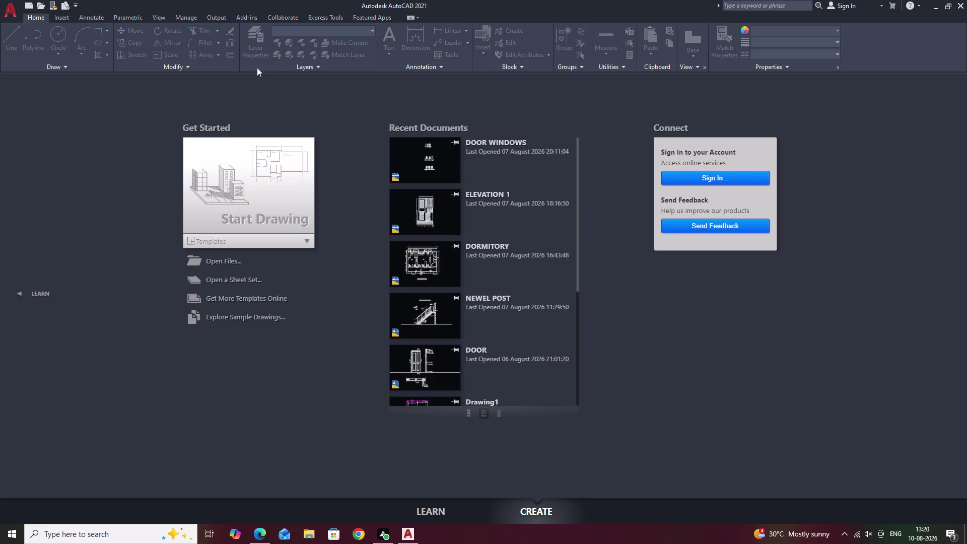
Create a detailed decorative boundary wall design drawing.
Start a new drawing with Engineering length units at 0'-0.00" precision.
click(247, 198)
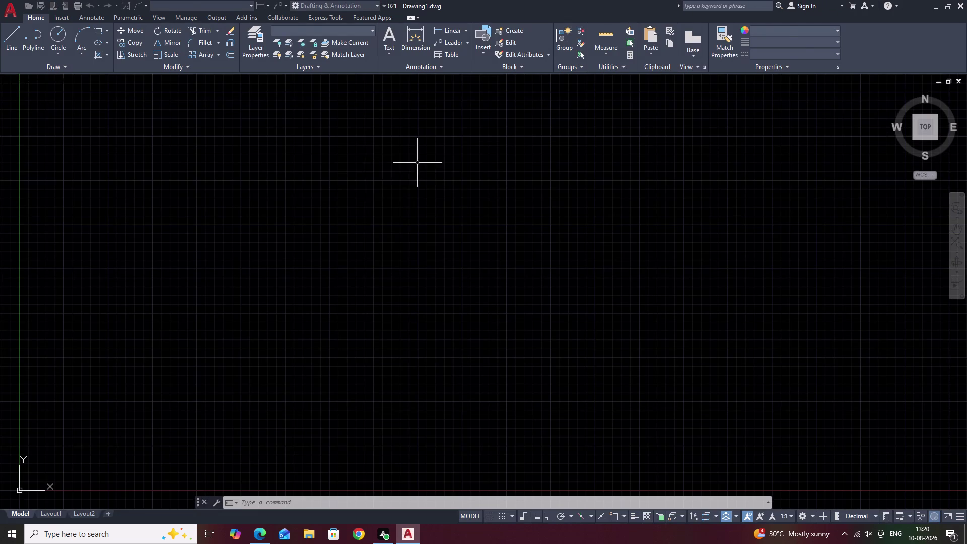
text(un)
key(space)
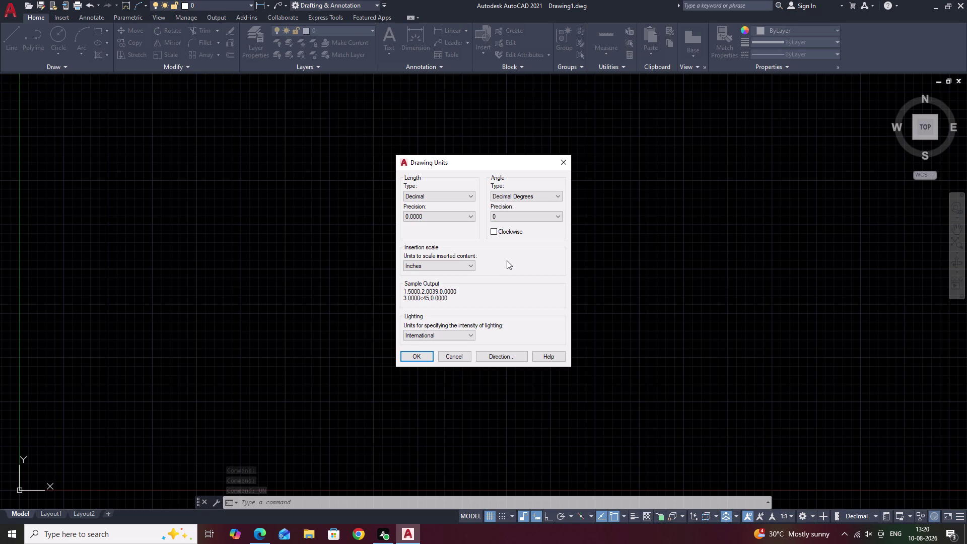
click(422, 198)
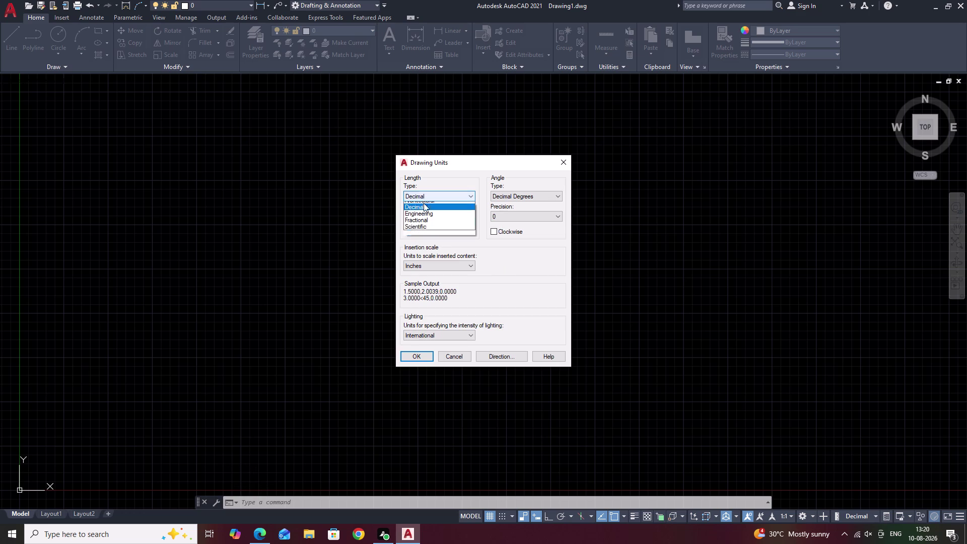
click(427, 217)
click(427, 216)
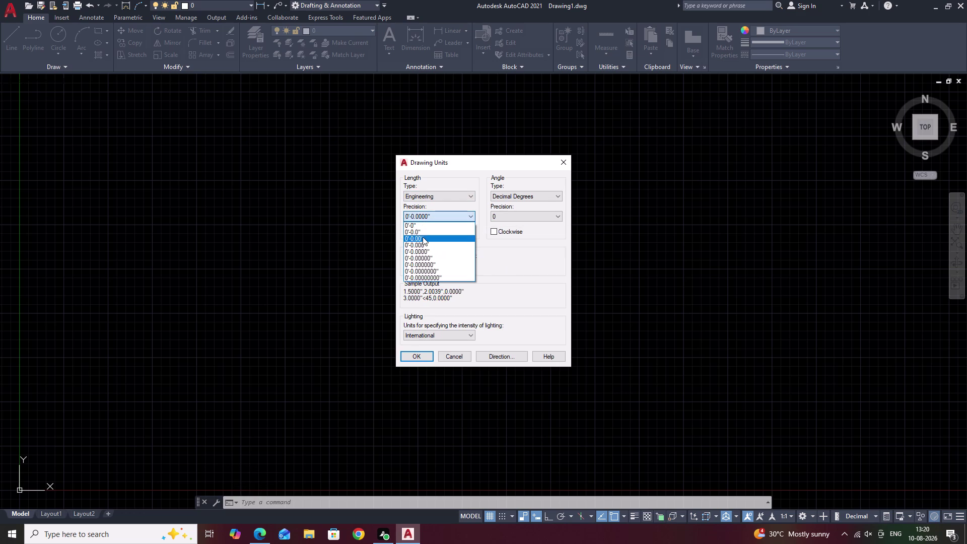
click(422, 237)
click(416, 356)
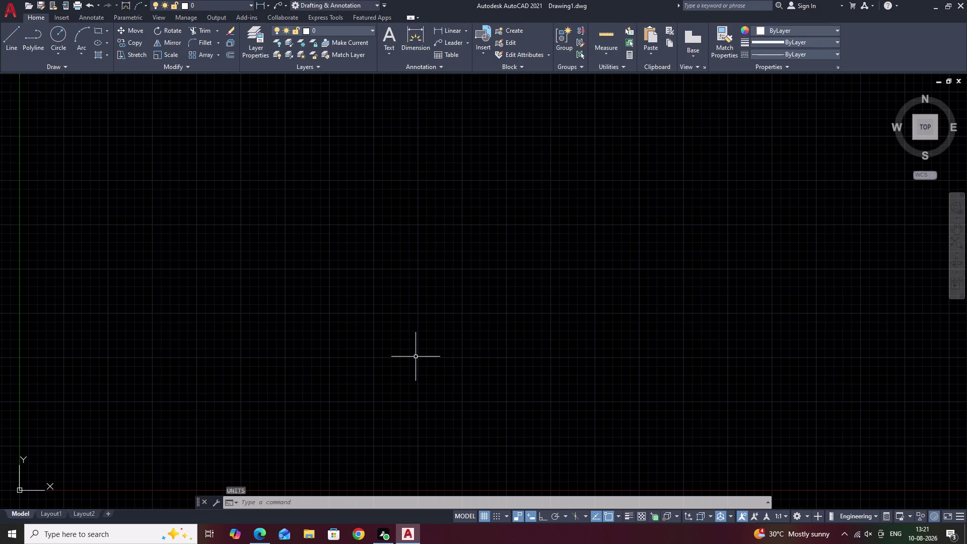
text(d)
key(space)
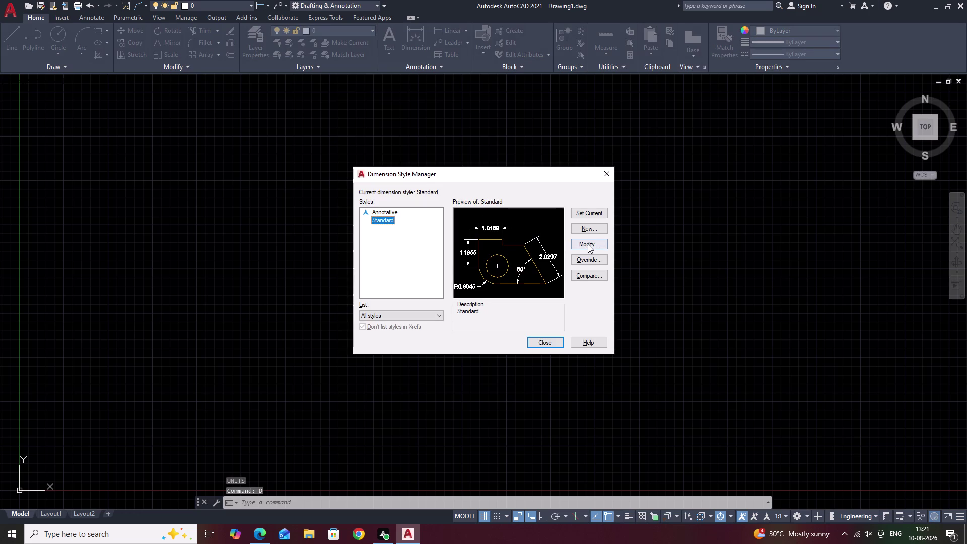
Give the Standard dimension style Engineering primary units with 0'-0.00" precision.
click(588, 244)
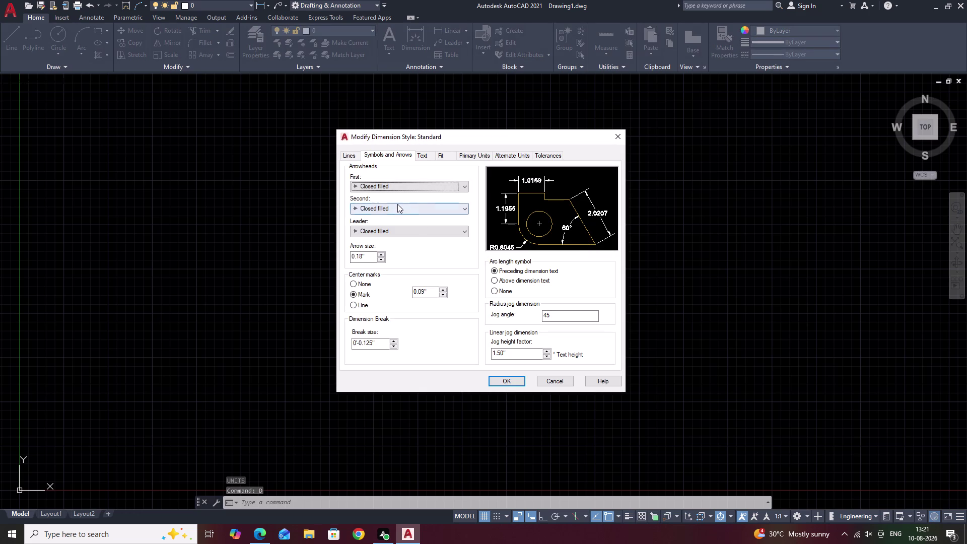
click(472, 155)
click(448, 178)
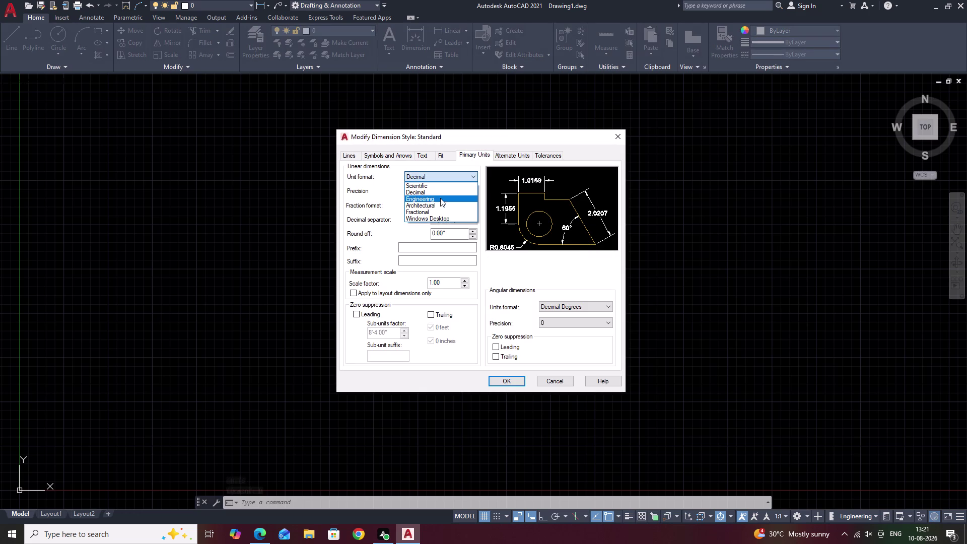
click(438, 199)
click(439, 190)
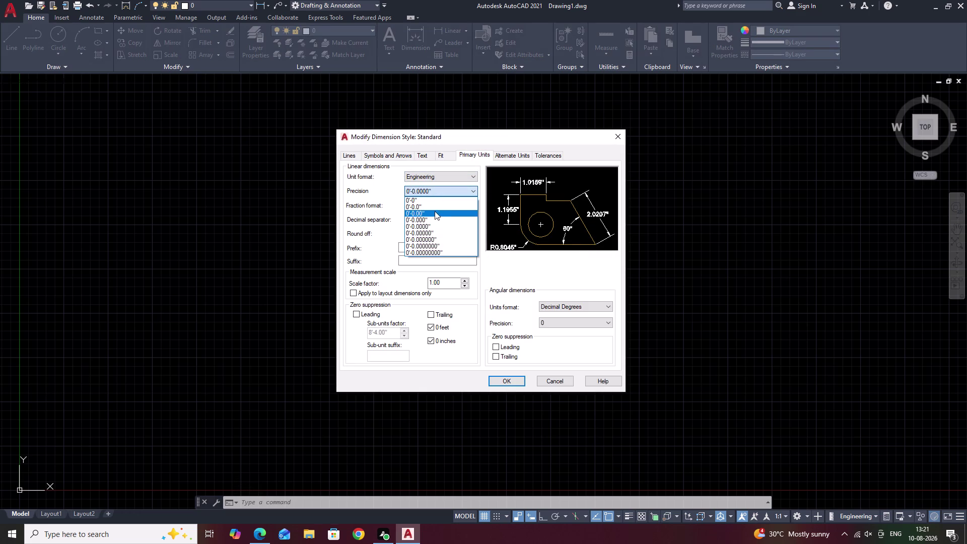
click(435, 214)
click(505, 379)
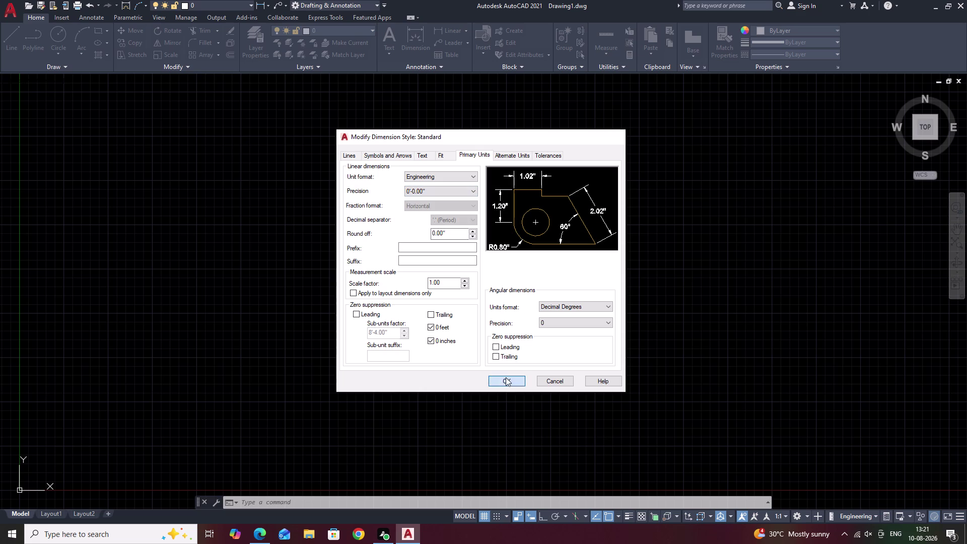
click(546, 342)
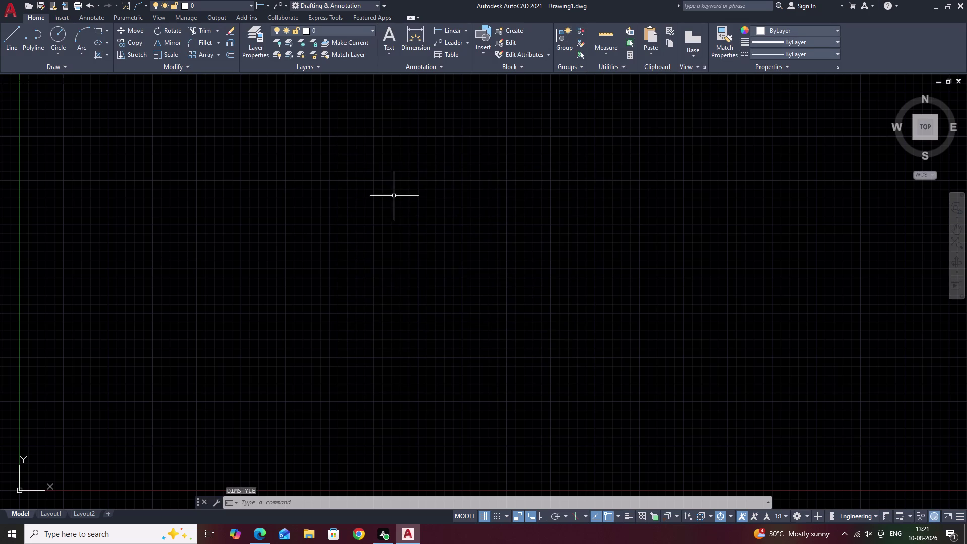
text(l)
key(space)
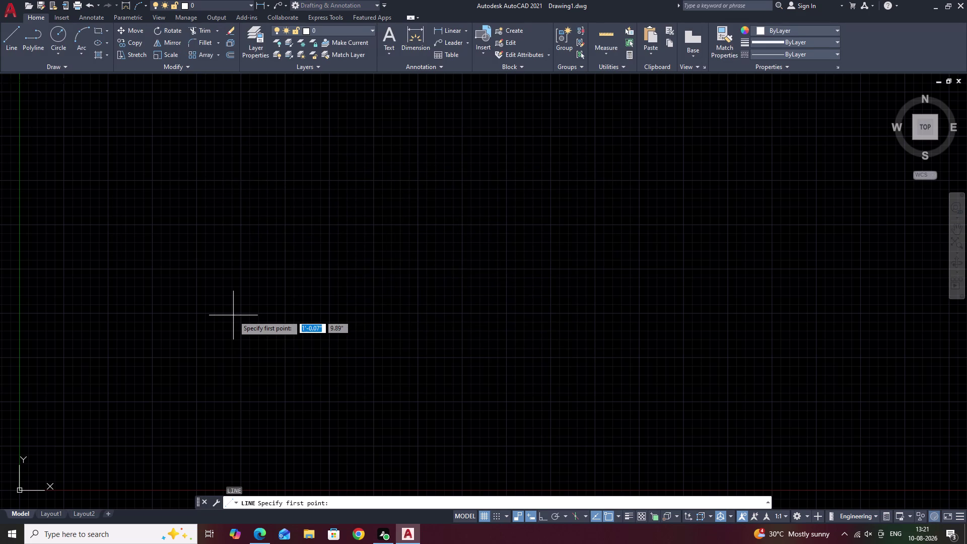
Cancel the line command and place a horizontal construction line with XL.
key(Escape)
key(Escape)
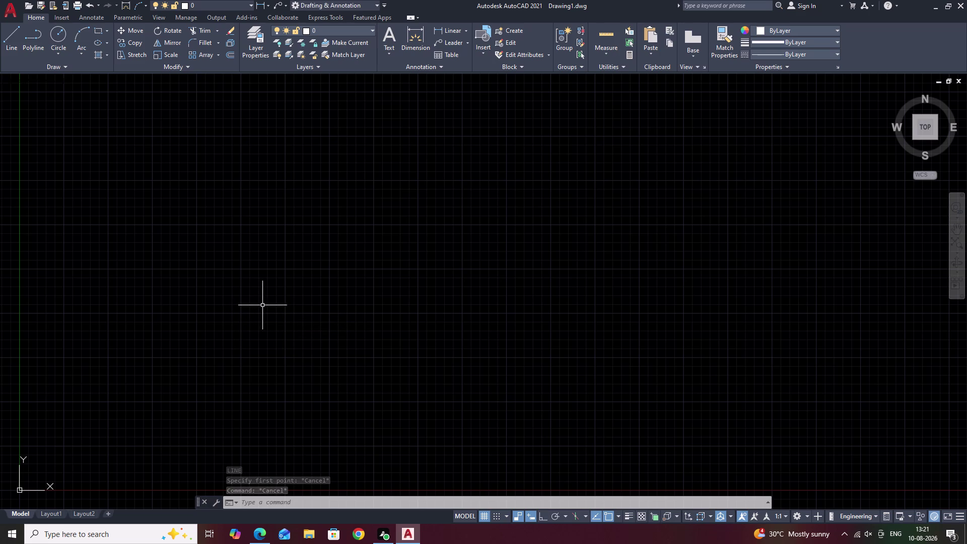
key(Escape)
key(Escape)
key(Escape)
key(x)
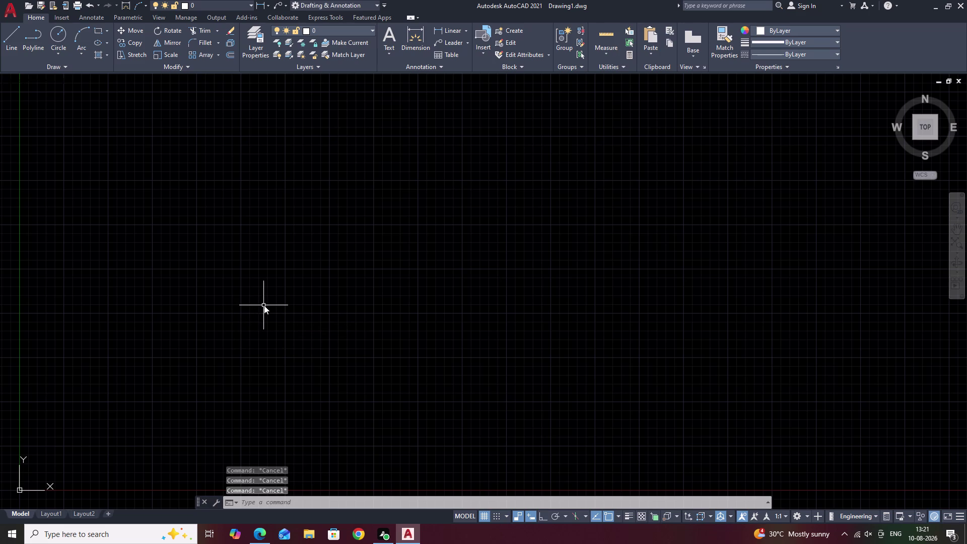
text(l h)
key(space)
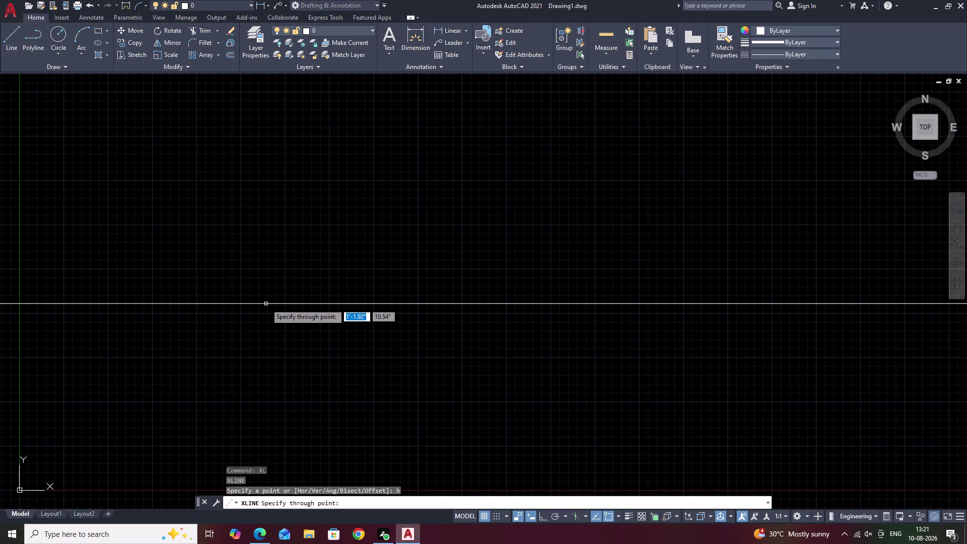
click(333, 445)
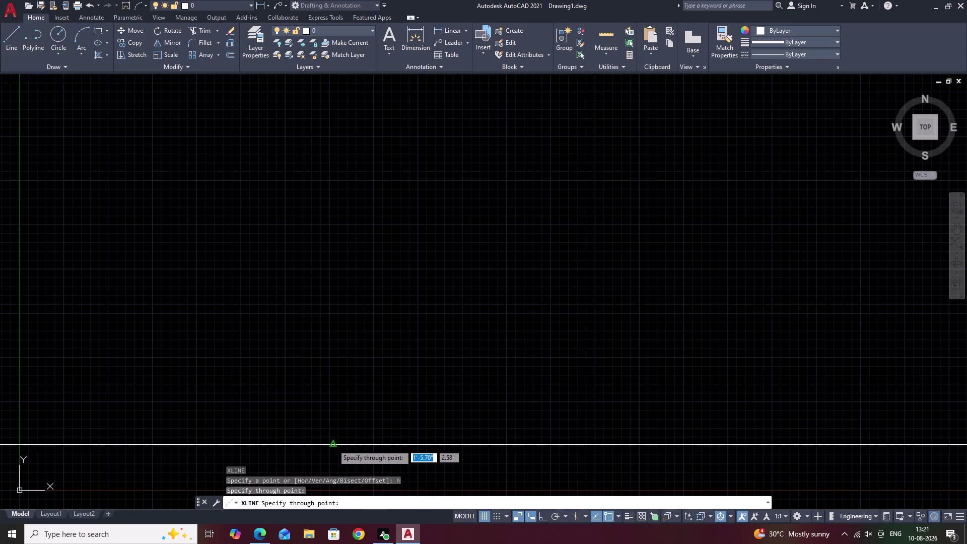
key(Escape)
Pan and zoom the view to frame the construction line.
middle_drag(244, 399, 337, 296)
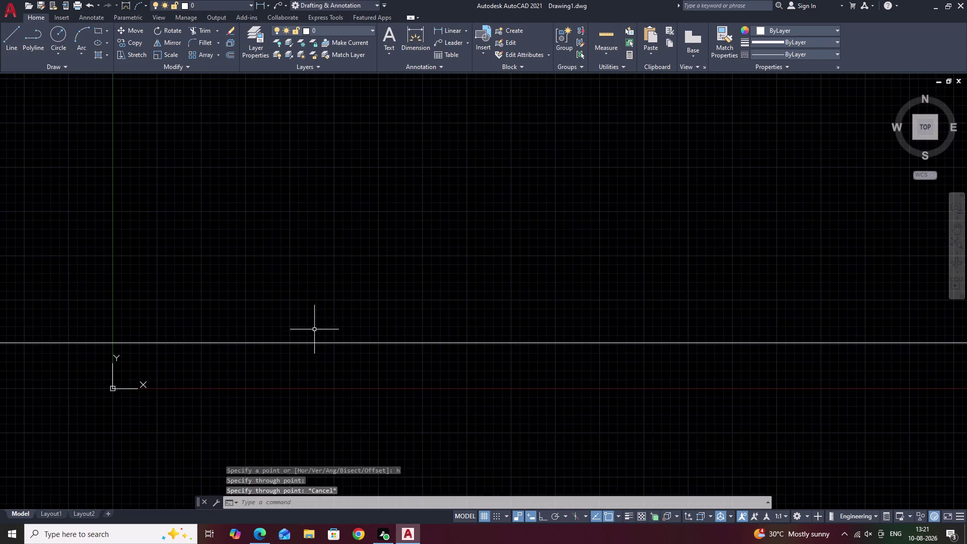
scroll(up, 3)
middle_drag(277, 341, 343, 304)
text(l)
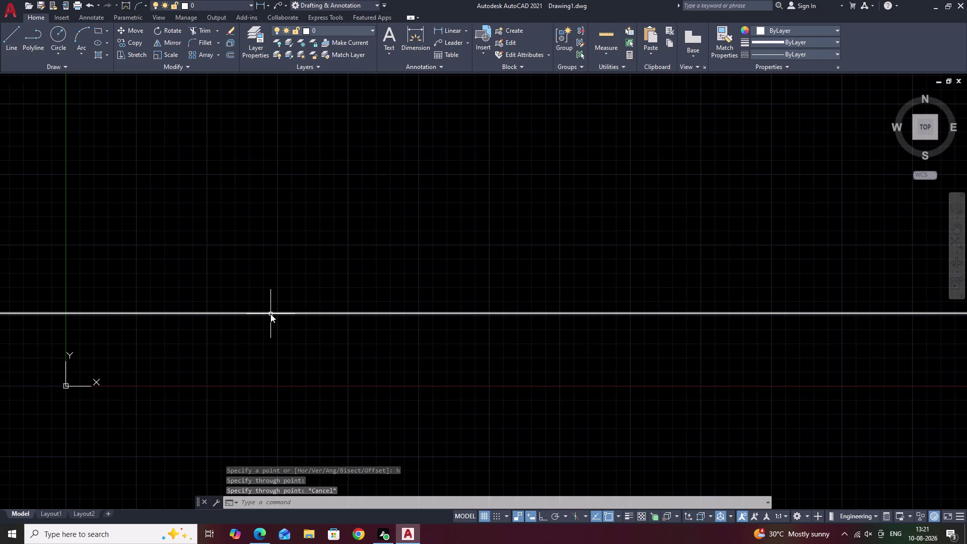
key(space)
With Ortho on, draw a 2' tall left edge up from the construction line.
click(276, 314)
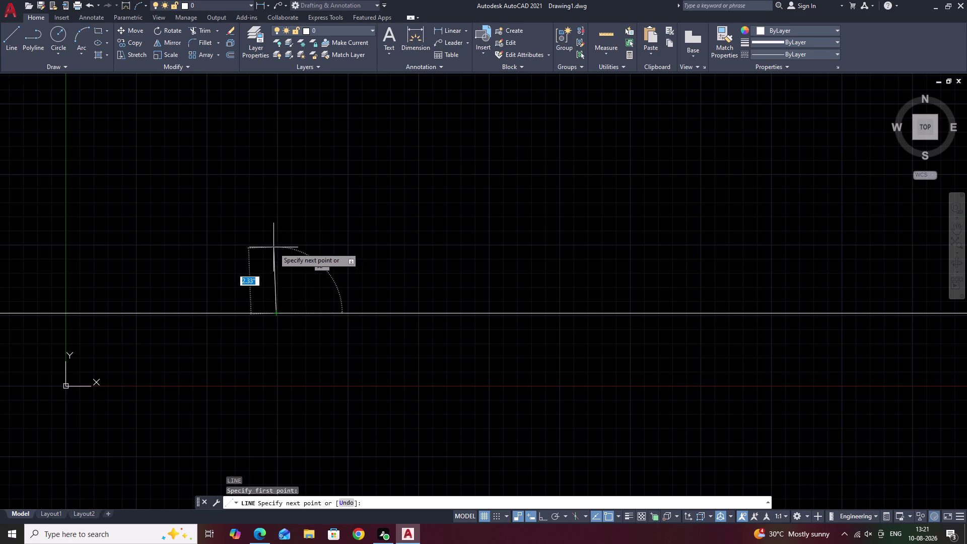
key(F8)
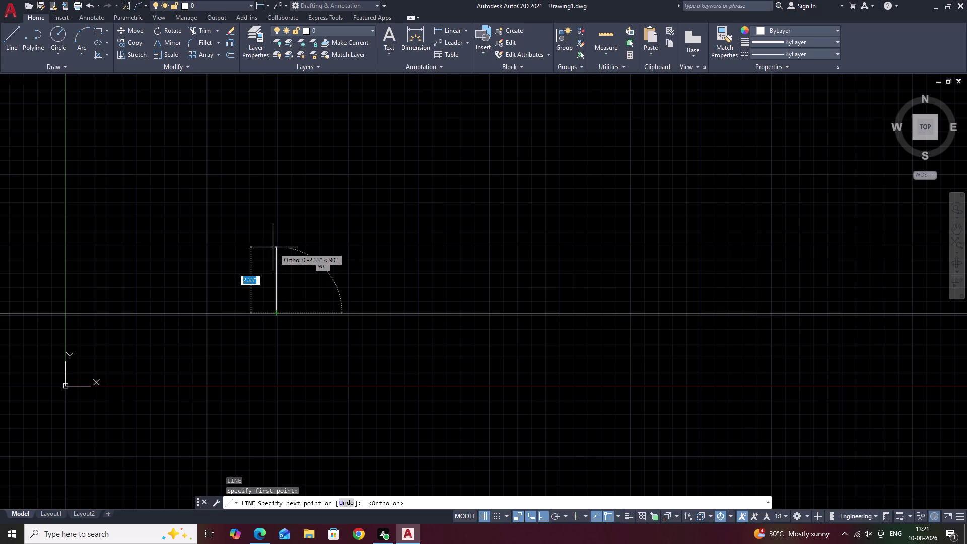
key(2)
key(apostrophe)
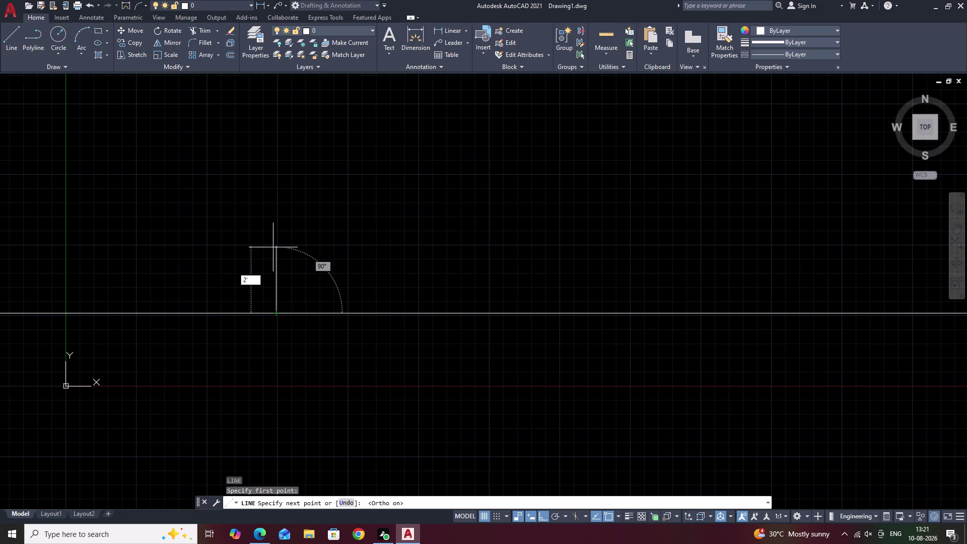
key(space)
scroll(down, 3)
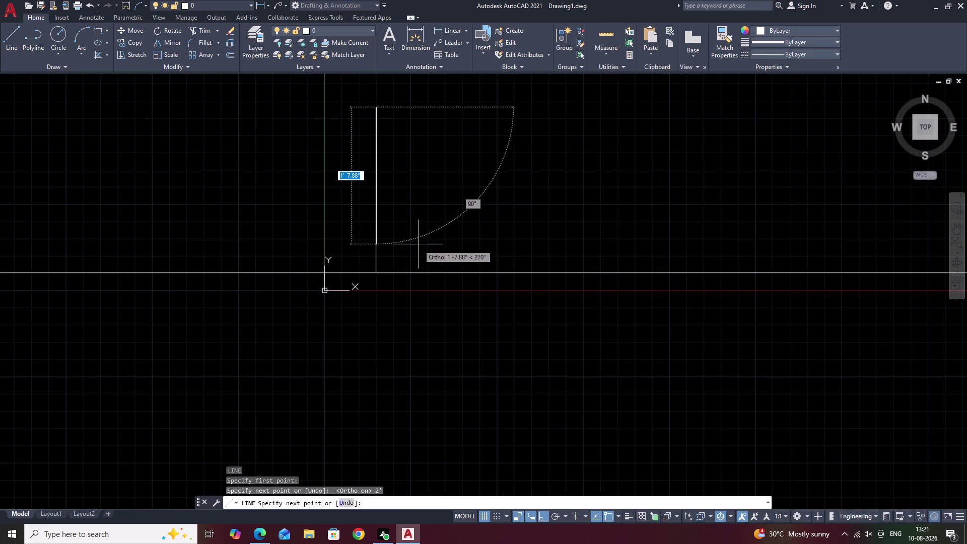
scroll(down, 3)
middle_drag(431, 197, 397, 327)
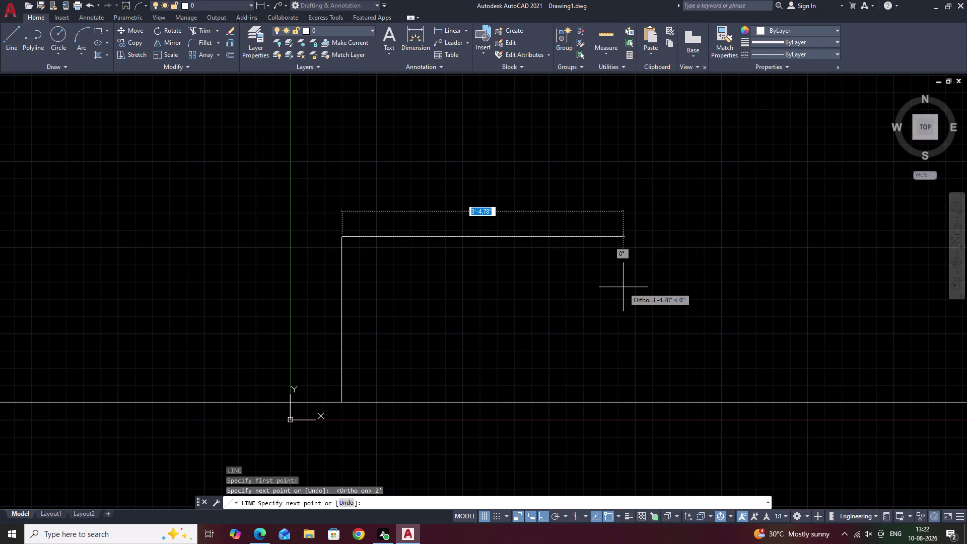
Add the 2'6" top edge and bring the right side down to the construction line.
key(2)
key(apostrophe)
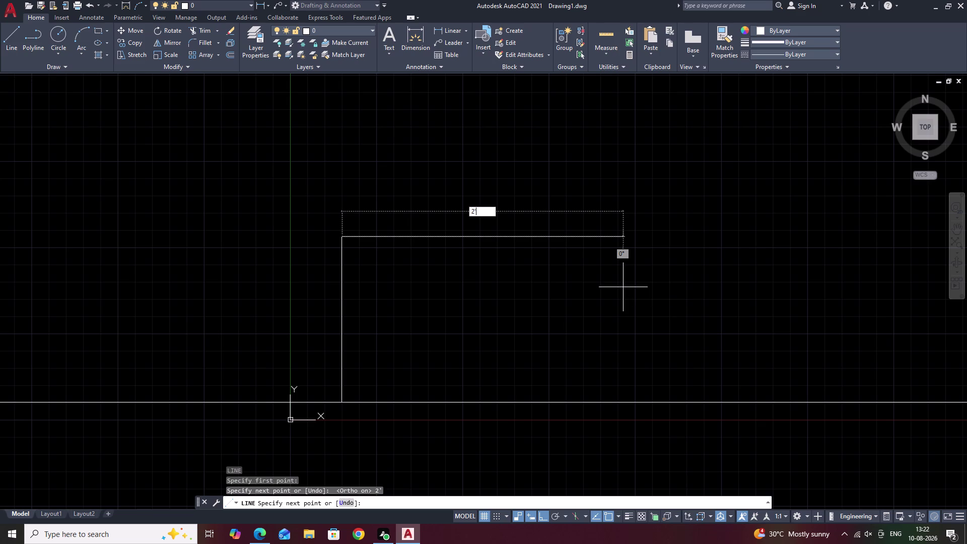
key(6)
key(shift+quotedbl)
key(space)
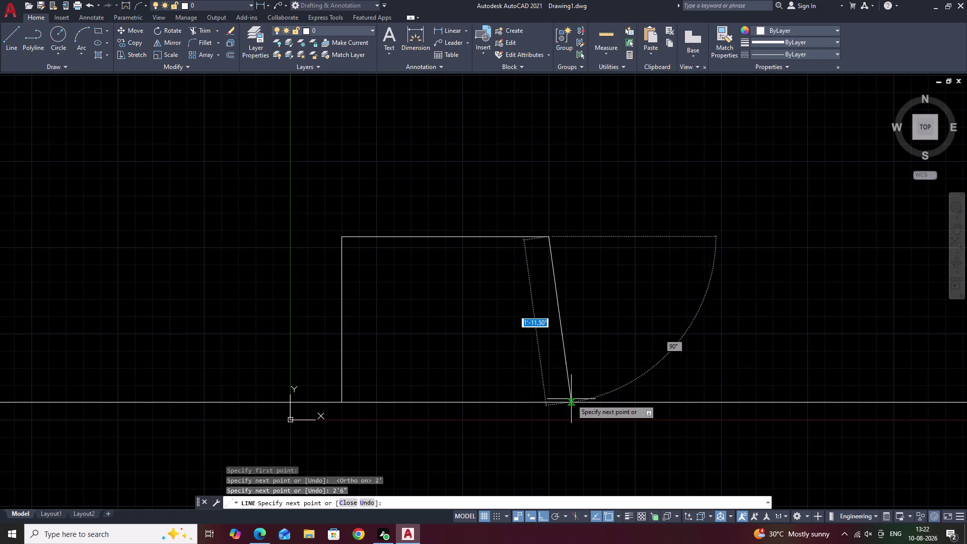
click(547, 400)
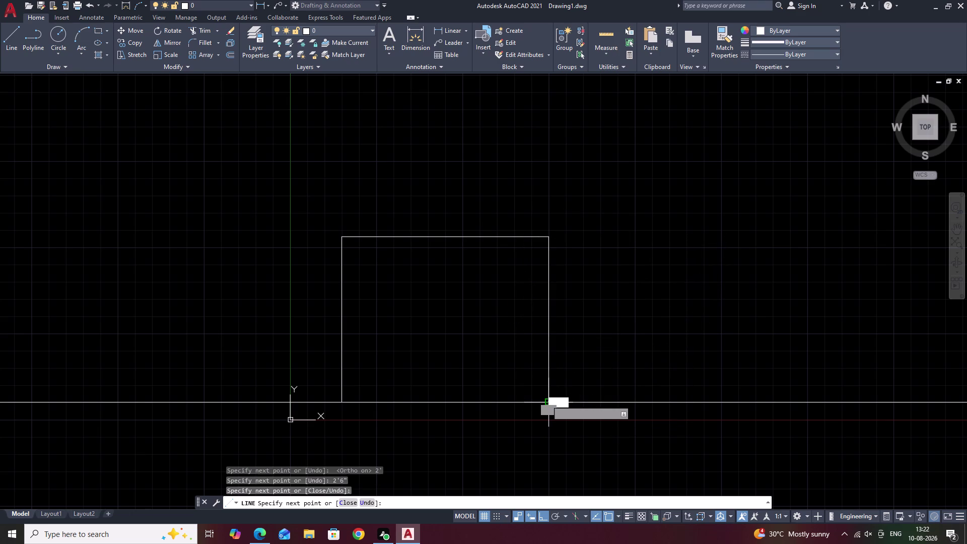
key(Escape)
scroll(down, 3)
Draw a 5'1.5" vertical line up from the lower box's top-left corner.
middle_drag(562, 314, 638, 342)
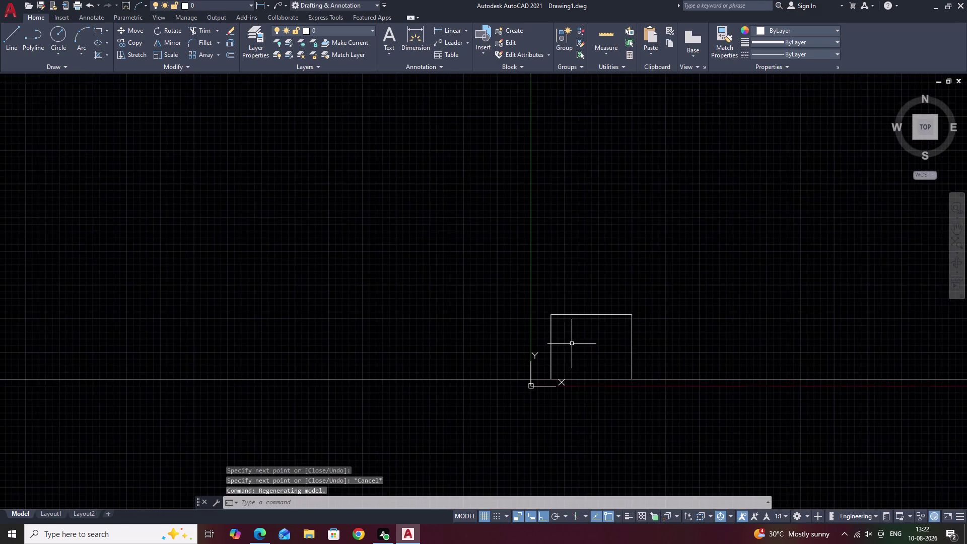
scroll(up, 3)
middle_drag(574, 359, 583, 335)
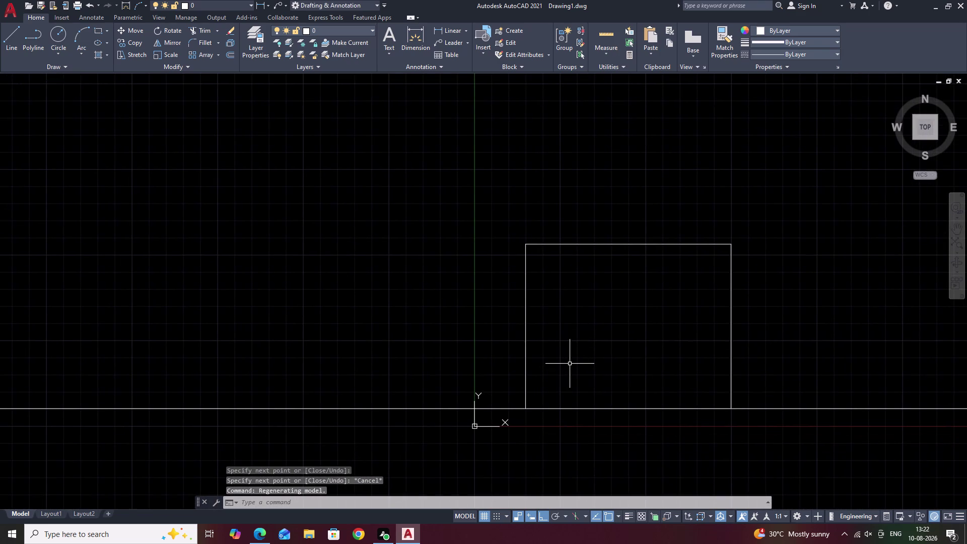
middle_drag(570, 363, 572, 347)
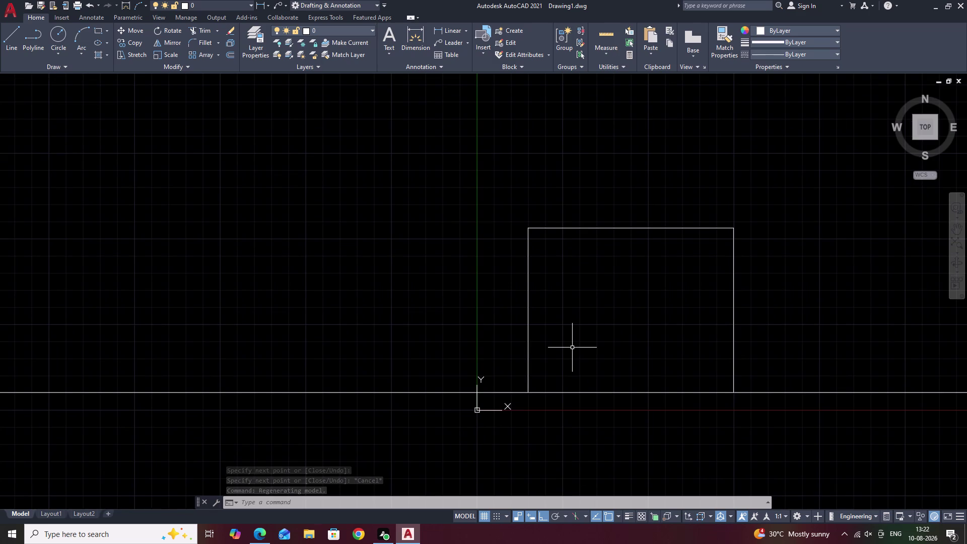
middle_drag(501, 227, 515, 326)
text(l)
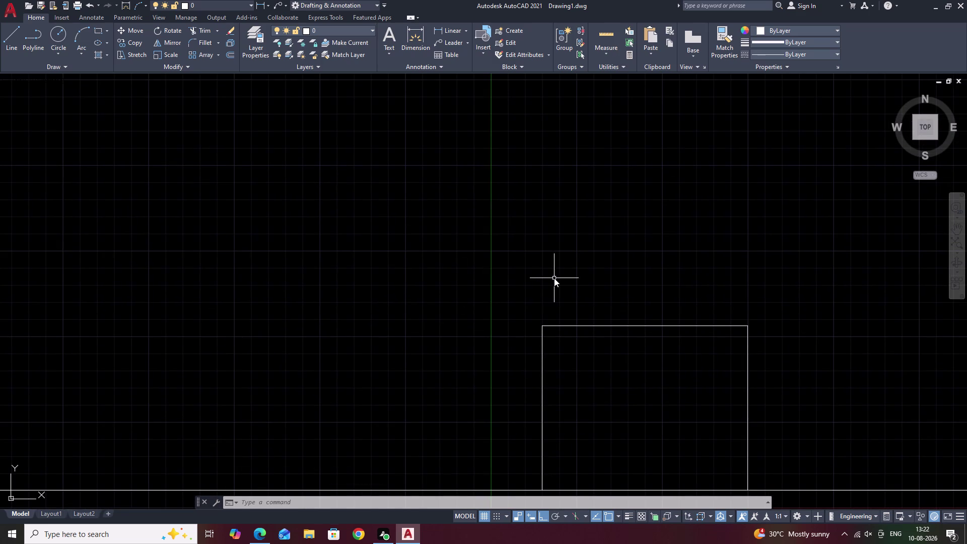
key(space)
click(542, 326)
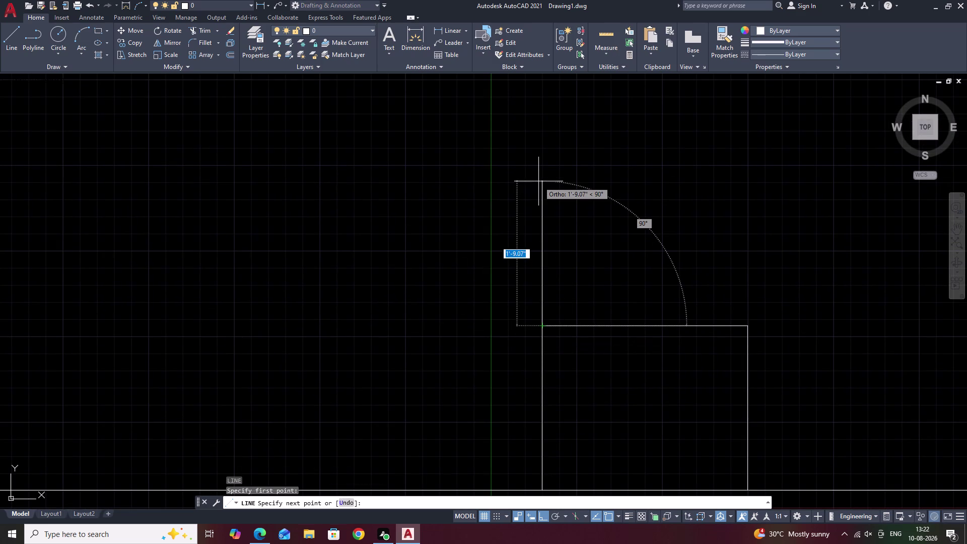
key(5)
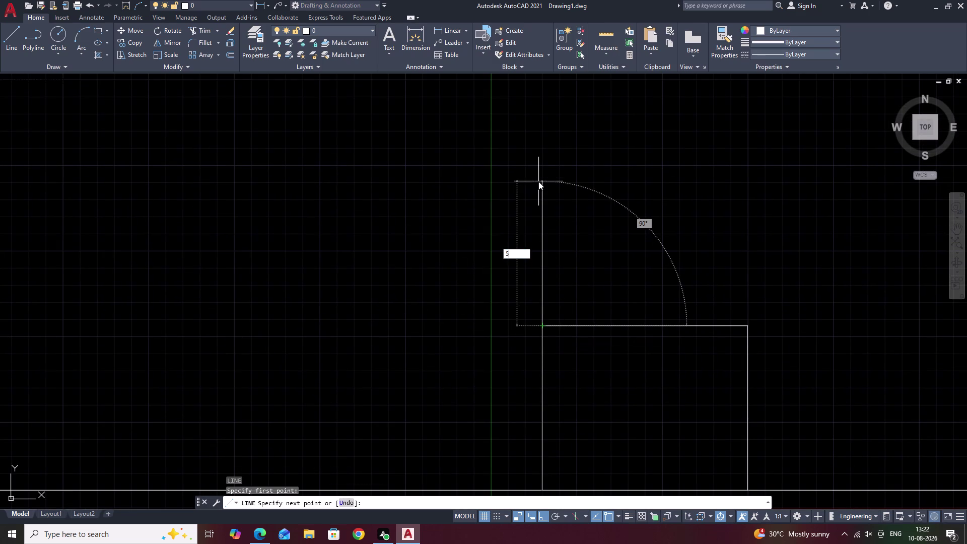
key(apostrophe)
text(1.5)
text(")
key(space)
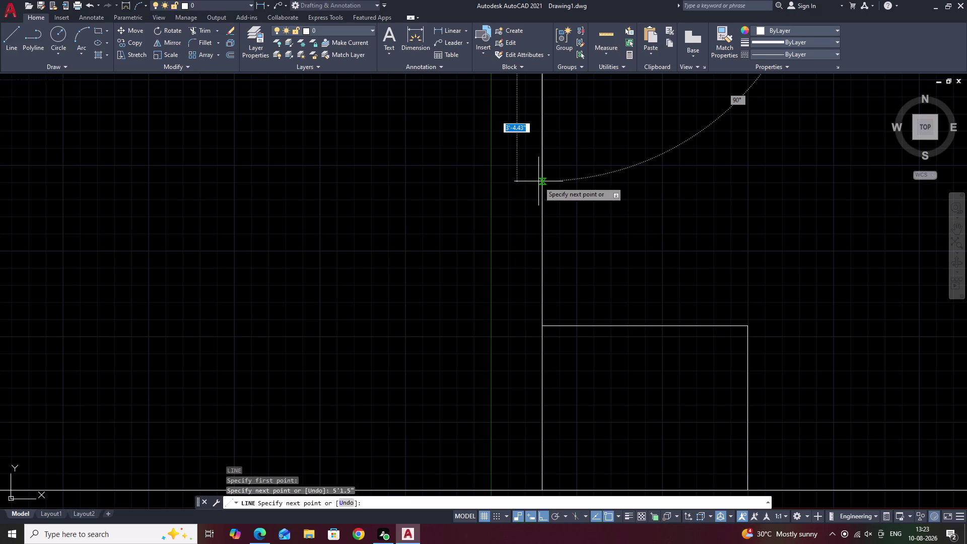
Continue with a 2'6" horizontal top edge.
middle_drag(538, 178, 537, 363)
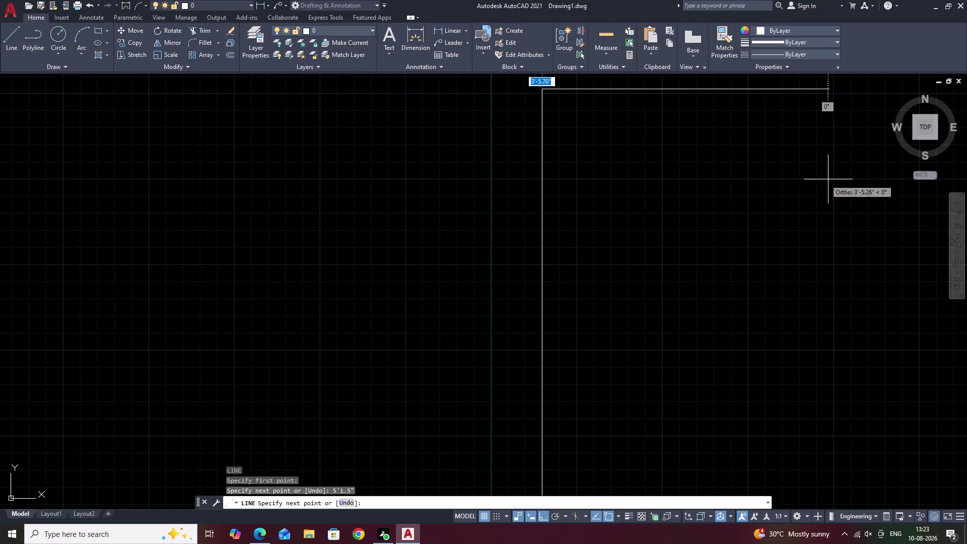
key(2)
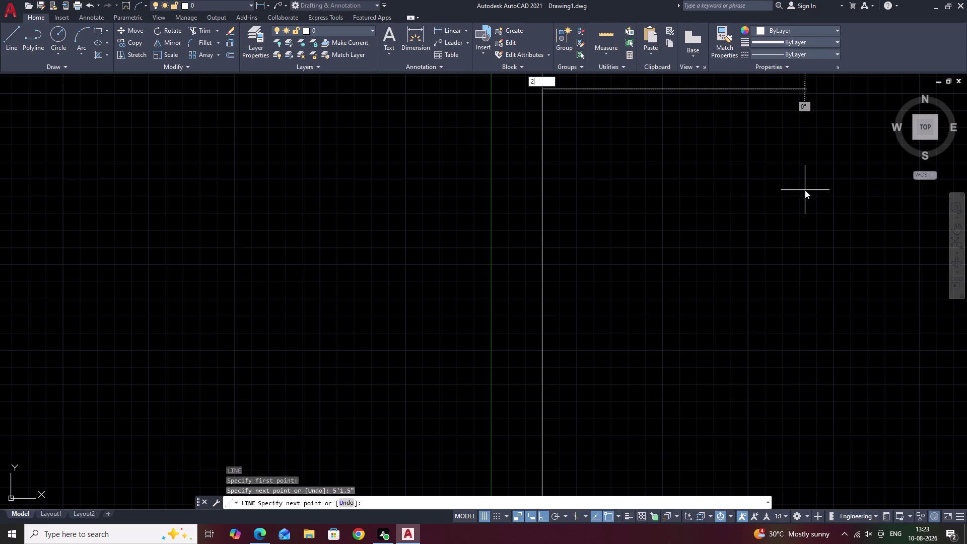
key(apostrophe)
key(6)
text(")
key(space)
Close the right side down to the lower box's top-right corner.
middle_drag(808, 469, 730, 172)
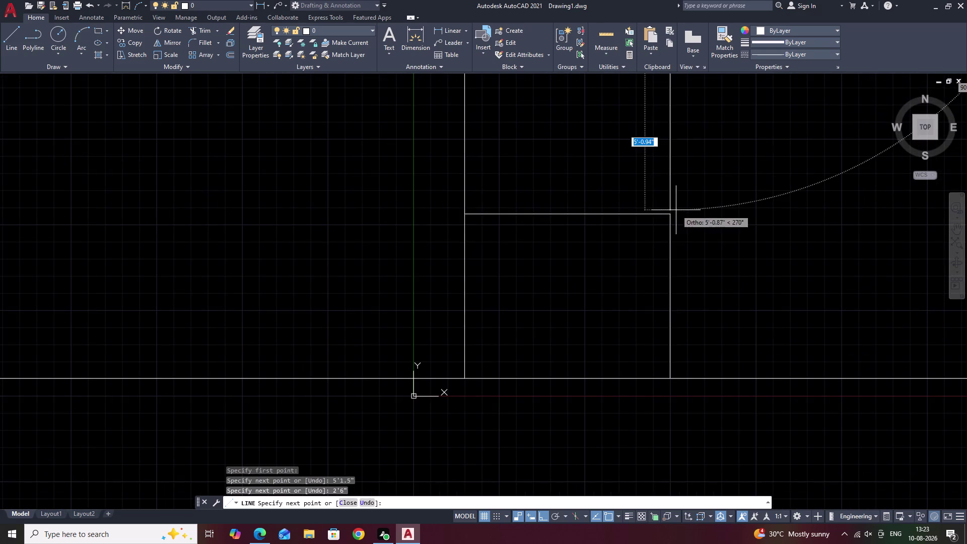
click(670, 212)
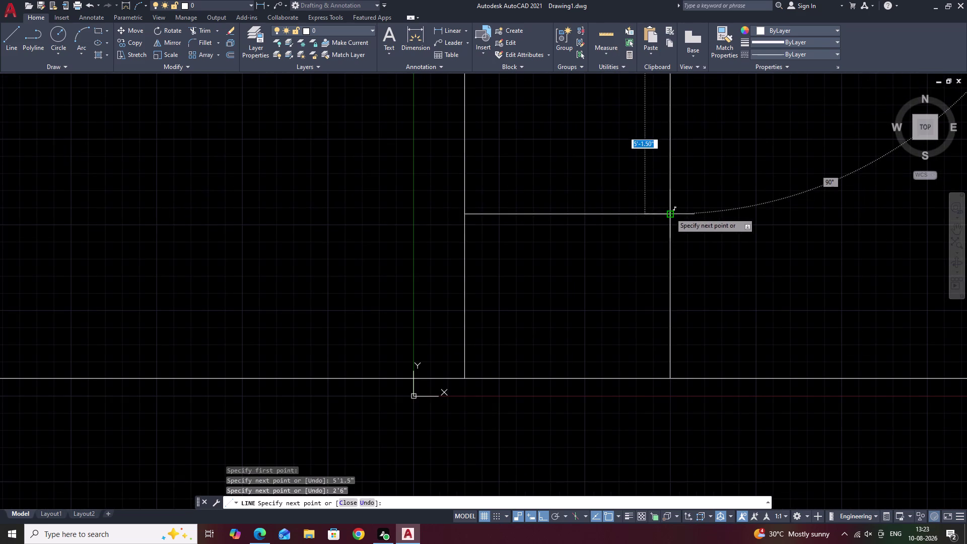
key(Escape)
scroll(down, 3)
middle_drag(701, 166, 703, 261)
scroll(up, 3)
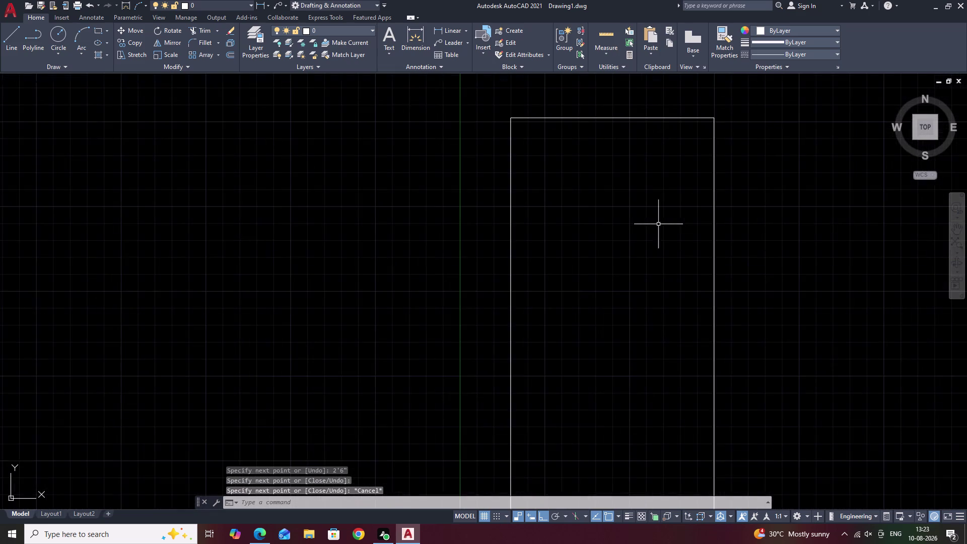
middle_drag(642, 194, 658, 308)
middle_drag(594, 220, 607, 261)
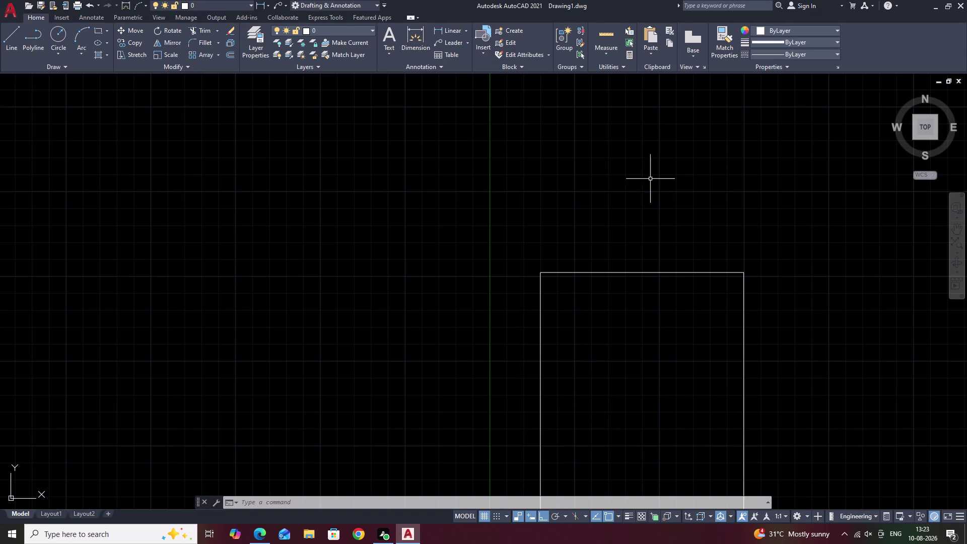
scroll(down, 3)
middle_drag(697, 289, 641, 116)
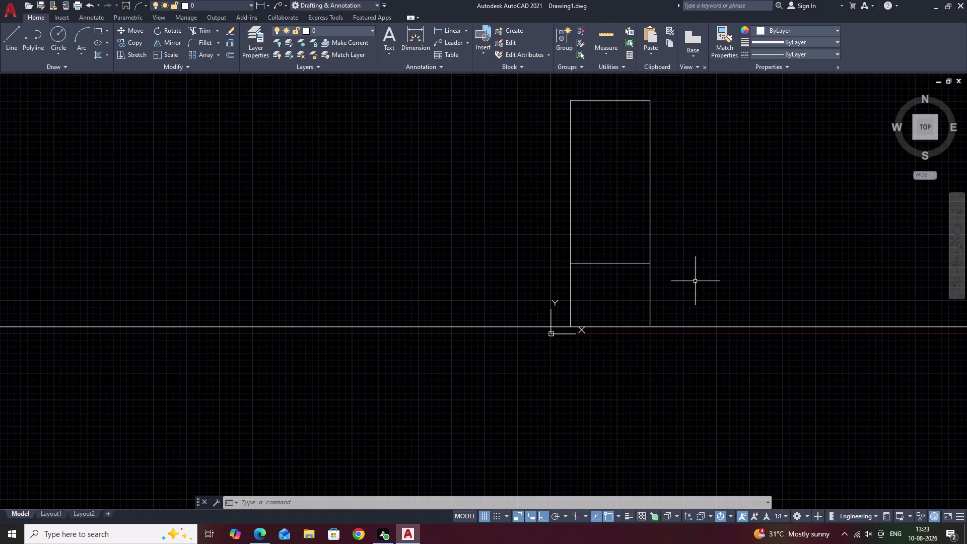
middle_click(621, 287)
middle_drag(613, 206, 628, 276)
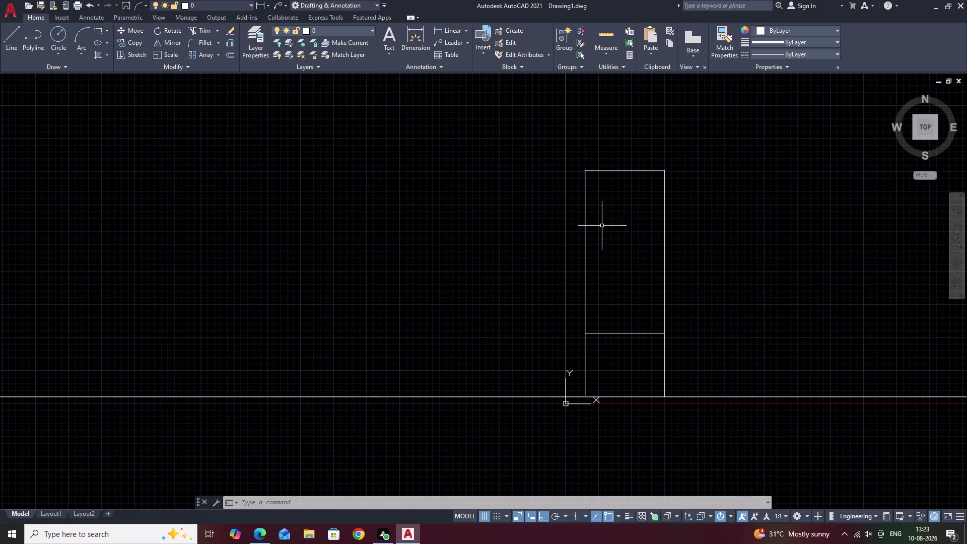
middle_drag(600, 169, 601, 190)
scroll(up, 3)
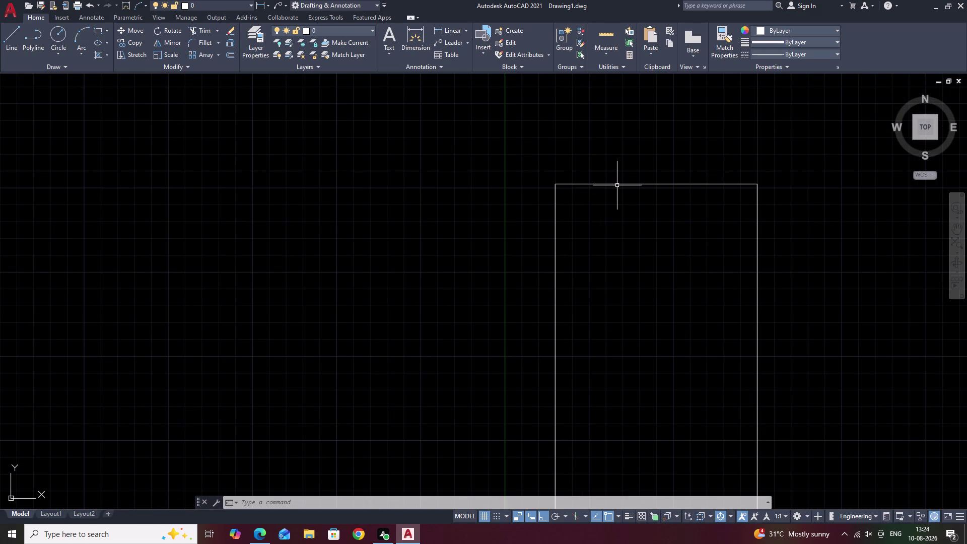
Offset the door's top edge 1'7.5" downward to create the divider line.
text(o)
key(space)
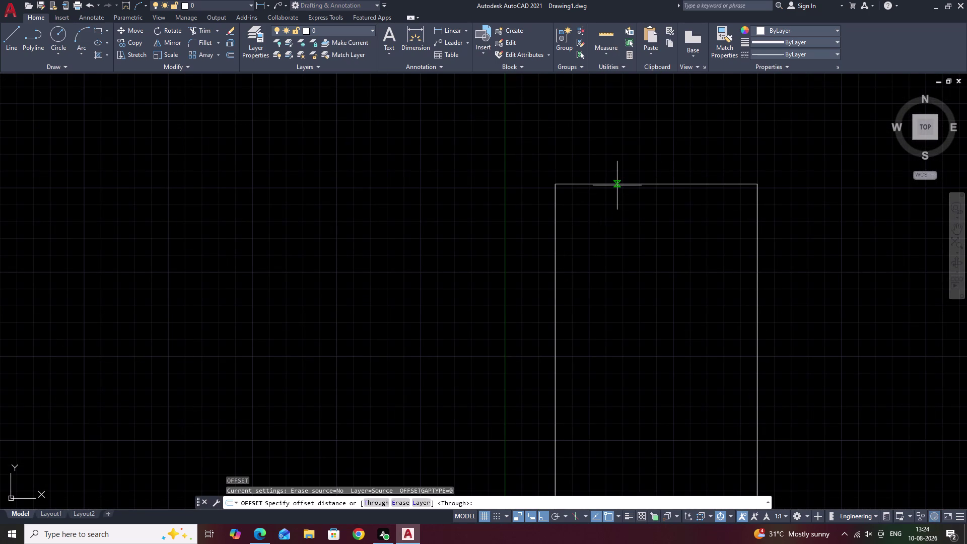
key(1)
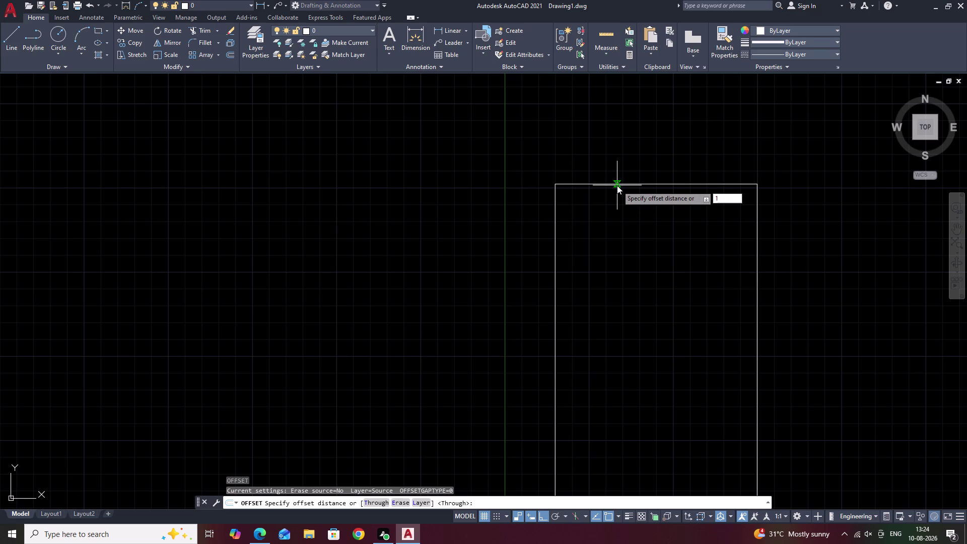
text('7.5)
key(shift+quotedbl)
key(space)
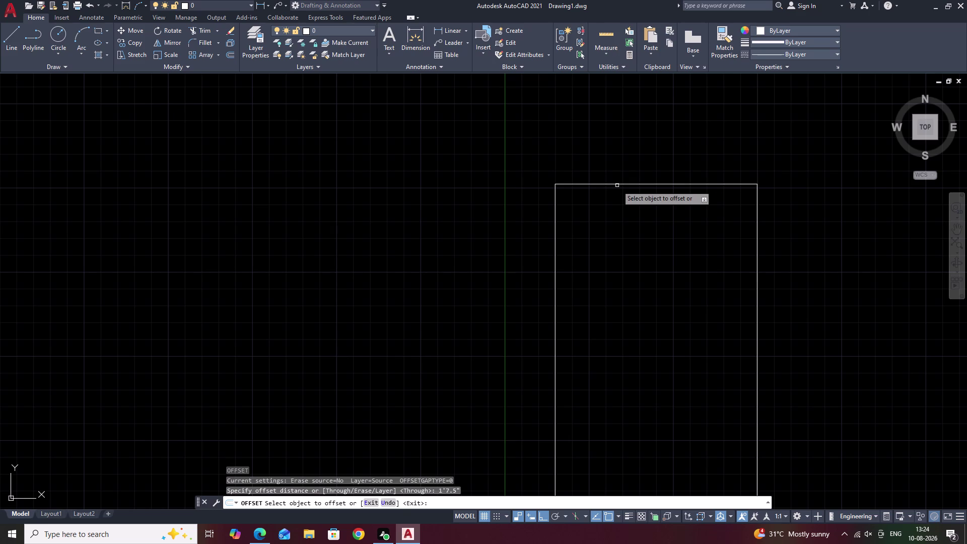
click(625, 184)
click(642, 258)
Break the door's left edge at its intersection with the divider using BREAKATPOINT.
key(Escape)
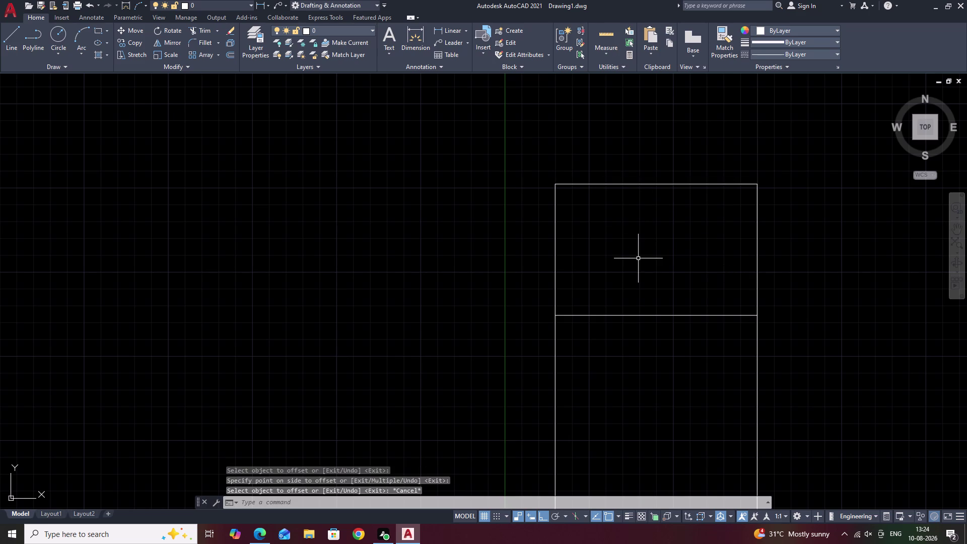
text(o)
key(space)
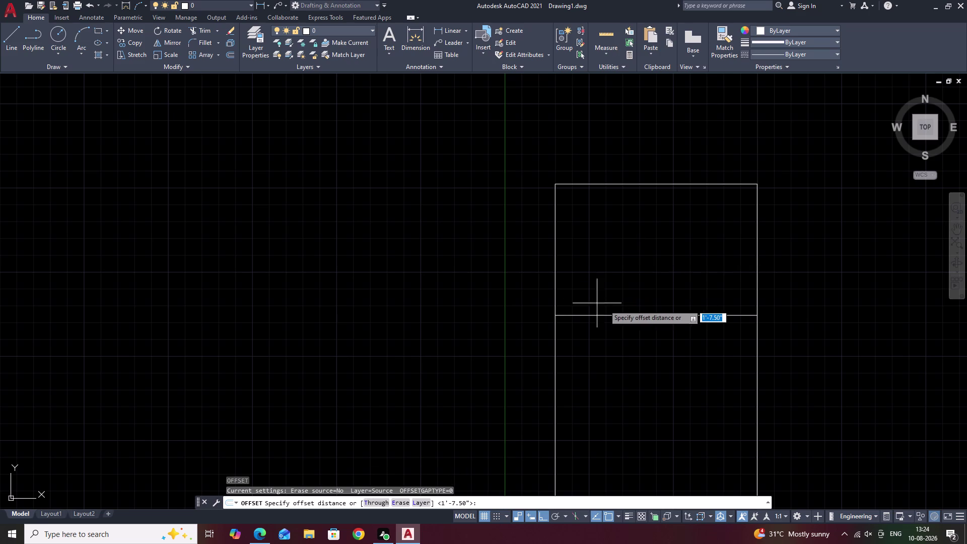
key(Escape)
key(Escape)
text(br)
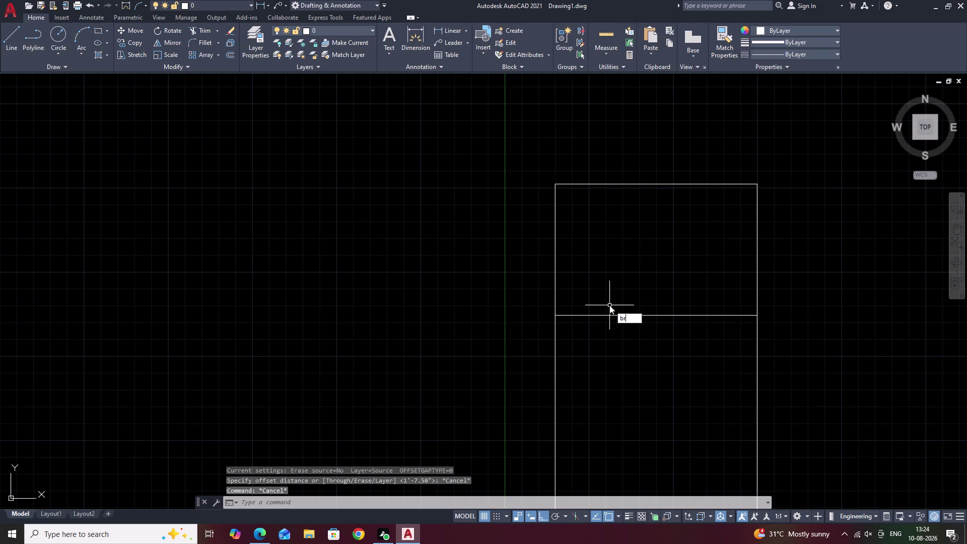
click(678, 346)
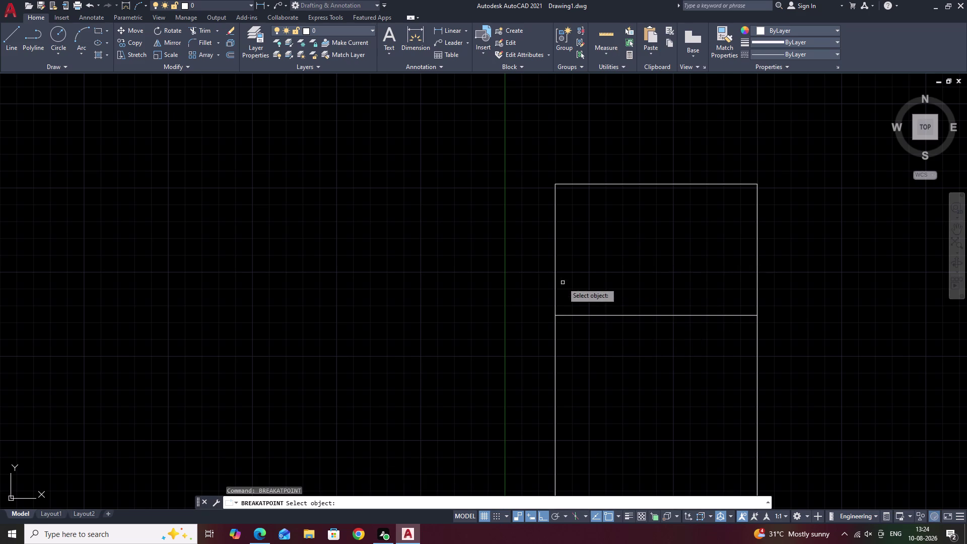
click(554, 268)
click(555, 316)
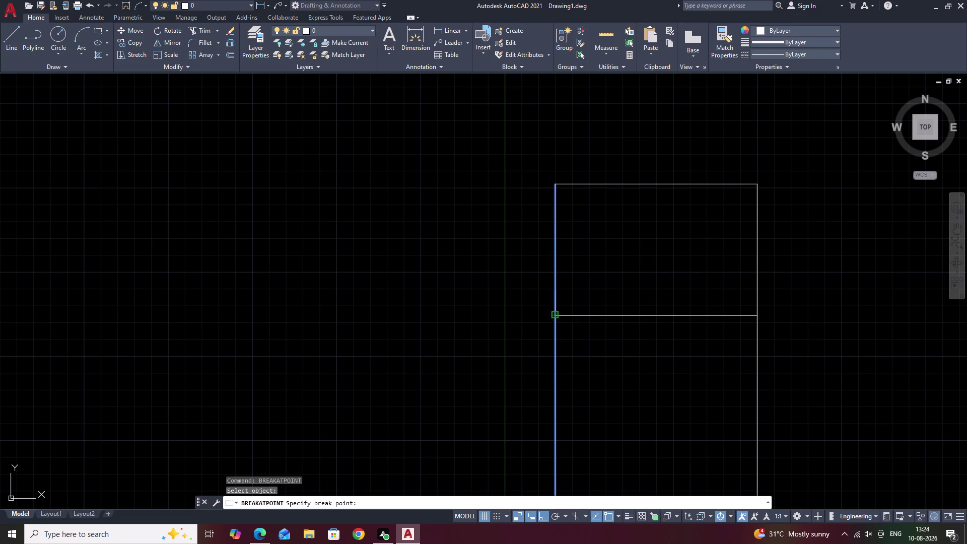
key(Escape)
Clear leftover commands and begin a new offset.
text(o)
key(space)
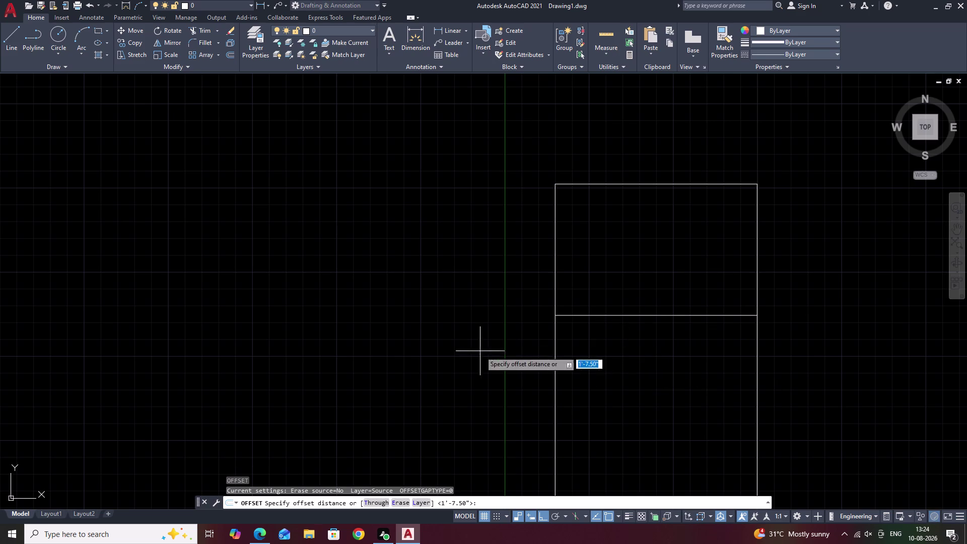
key(Escape)
key(Escape)
key(Escape)
key(b)
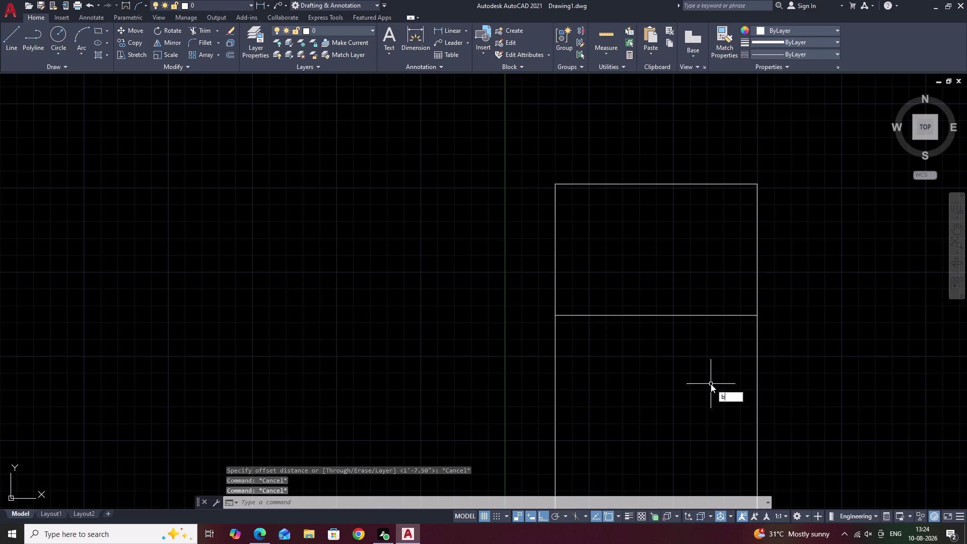
key(Escape)
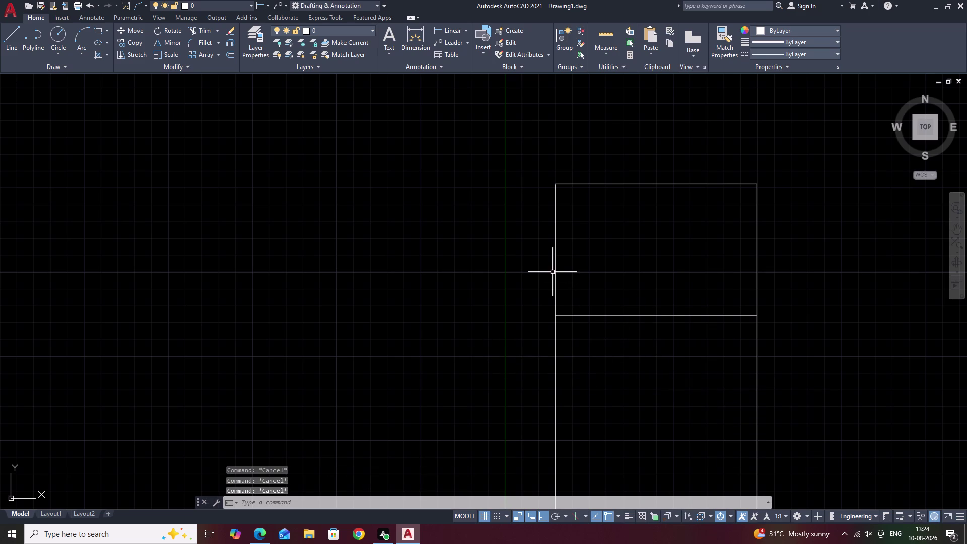
text(o)
key(space)
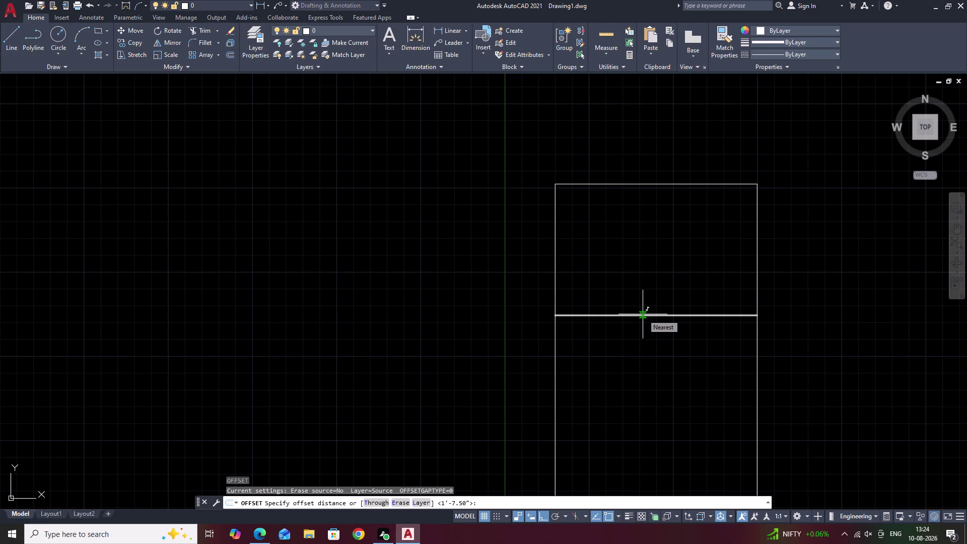
Offset the upper left edge segment 4.5" to the right, inside the panel.
key(4)
text(.)
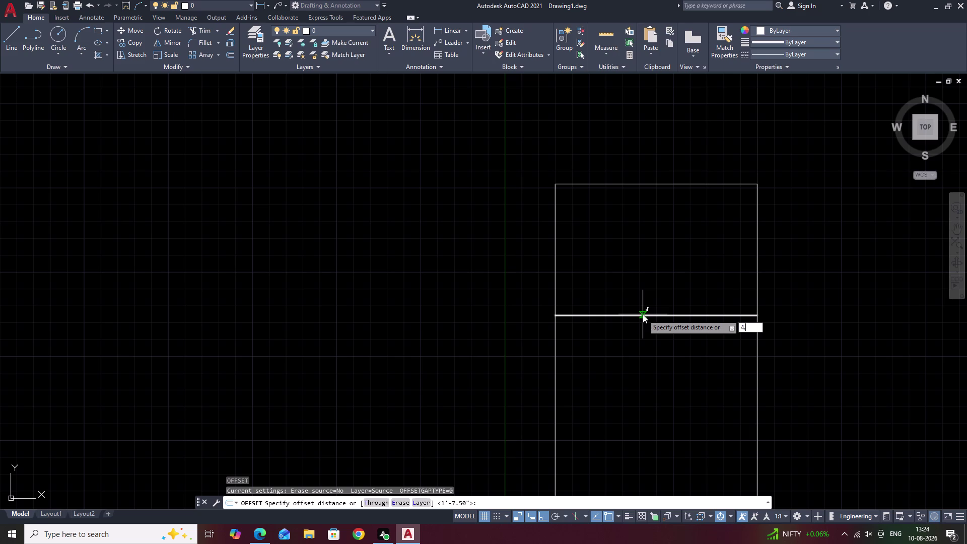
text(5)
key(apostrophe)
key(BackSpace)
key(shift+quotedbl)
key(space)
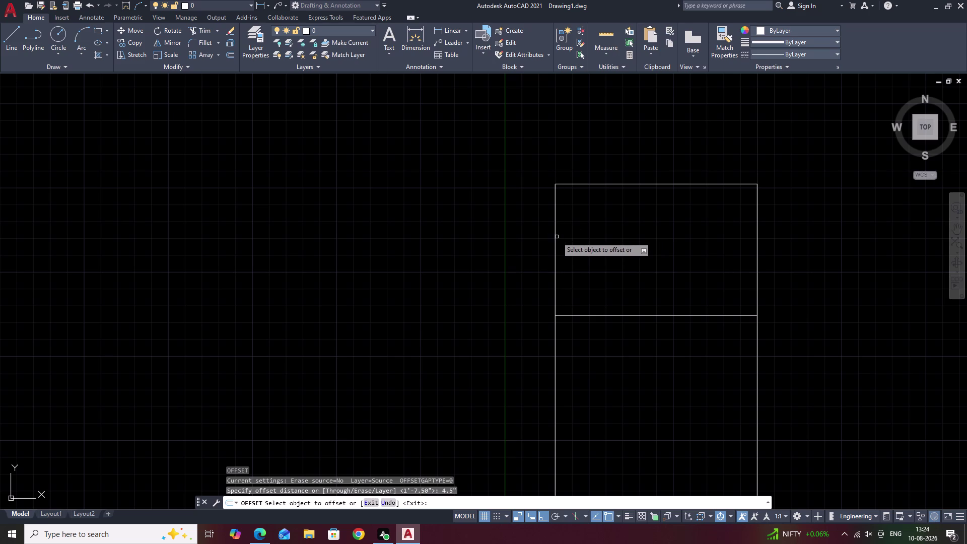
click(557, 240)
click(596, 238)
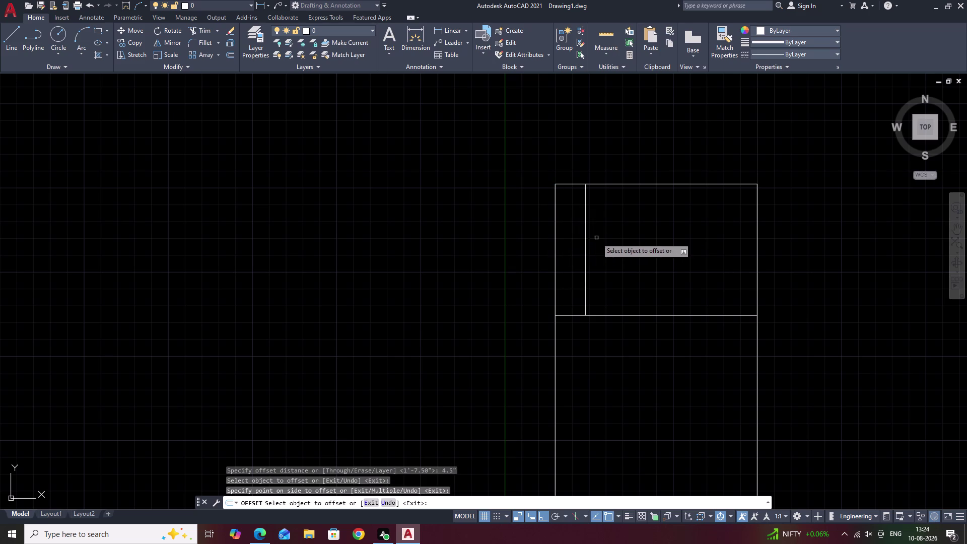
key(Escape)
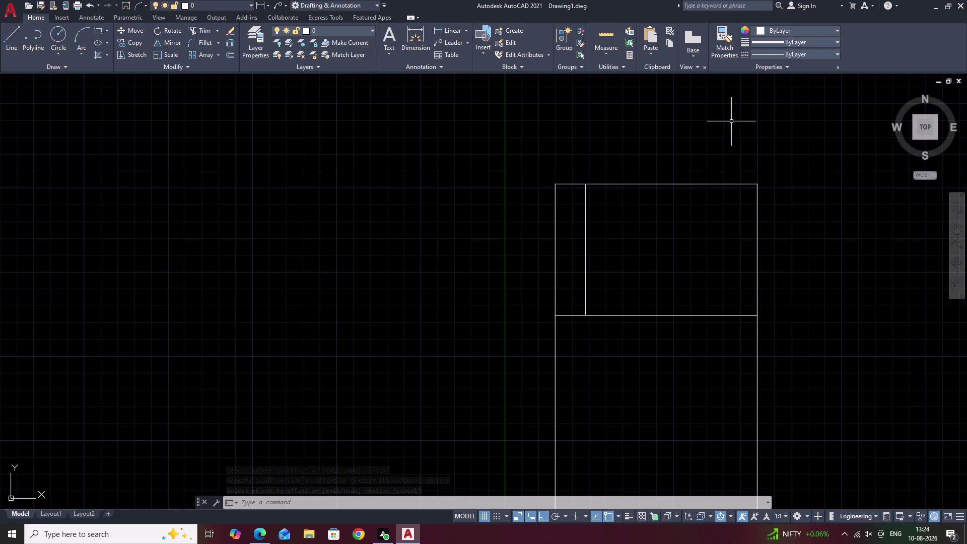
key(Escape)
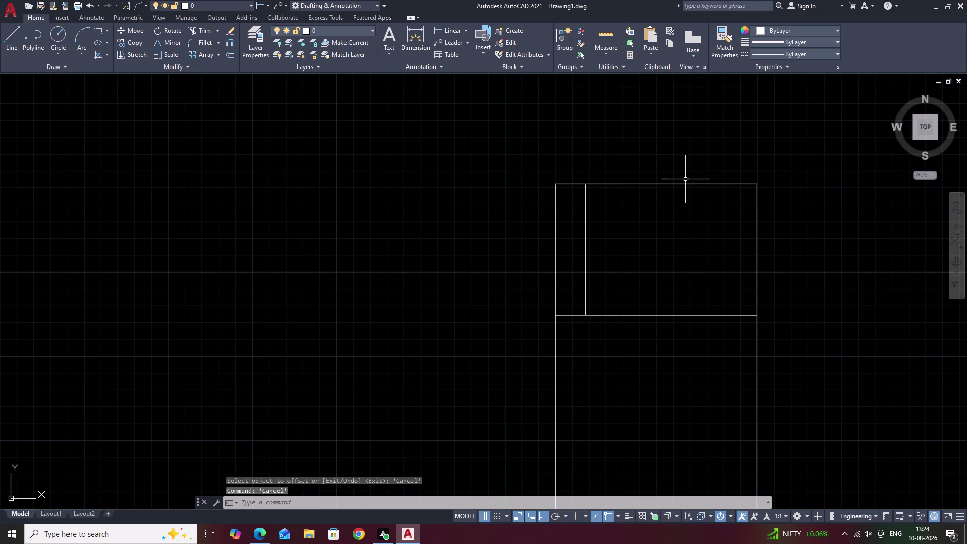
Split the door's top edge at a chosen point with BREAKATPOINT.
text(br)
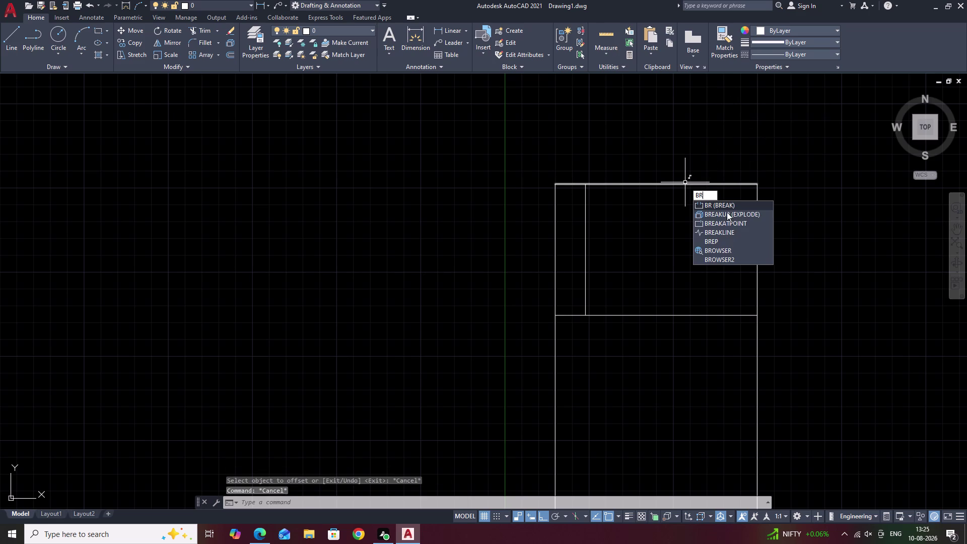
click(727, 224)
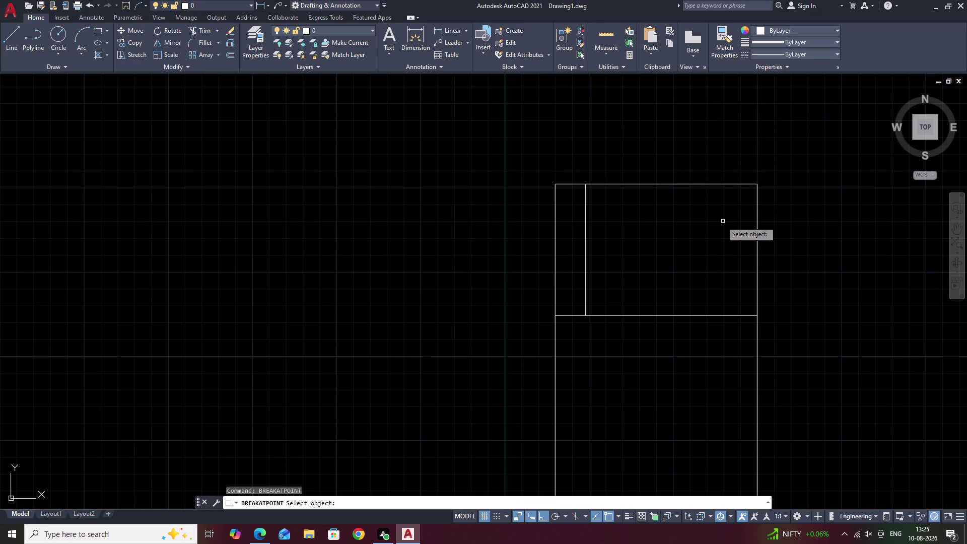
click(674, 184)
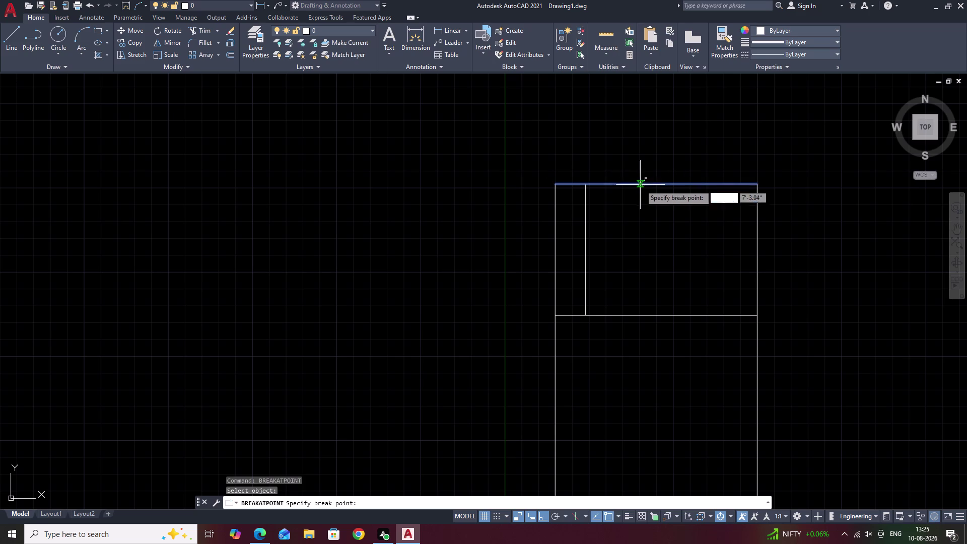
click(587, 186)
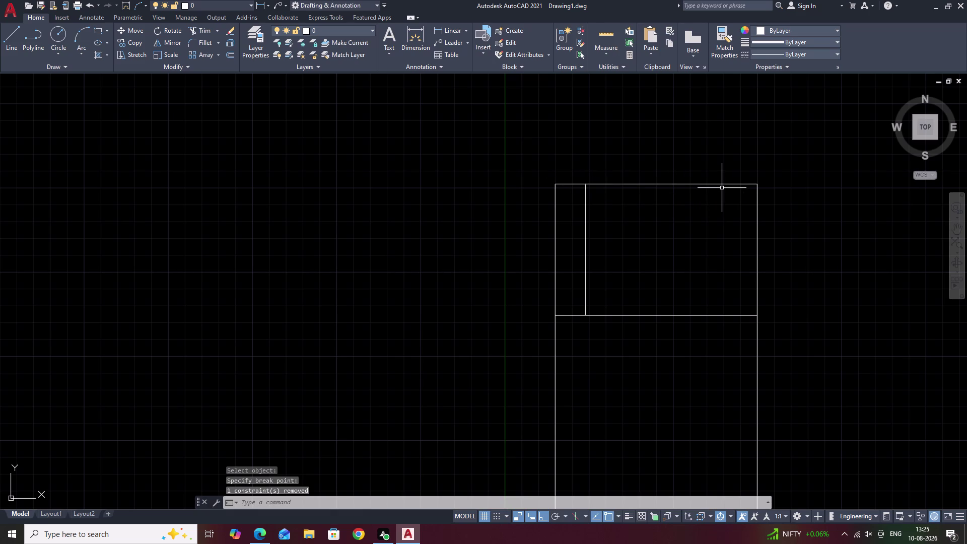
key(Escape)
Offset the right upper block's top edge 0.5" downward and select the new line.
text(o)
key(space)
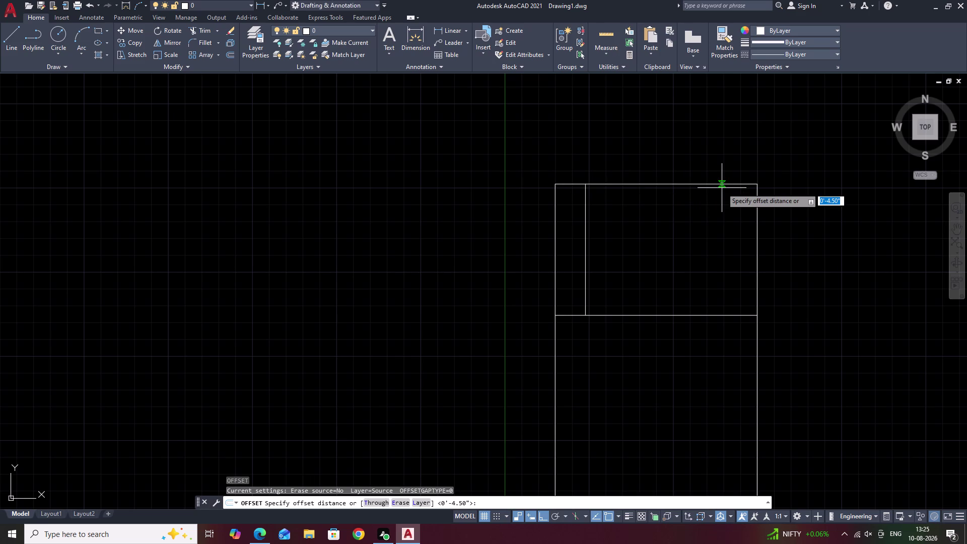
text(.5)
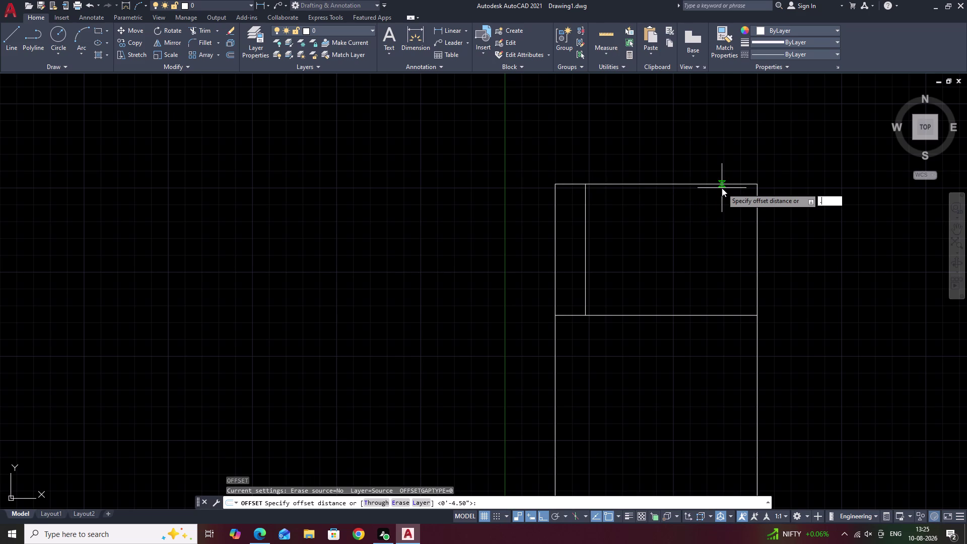
key(space)
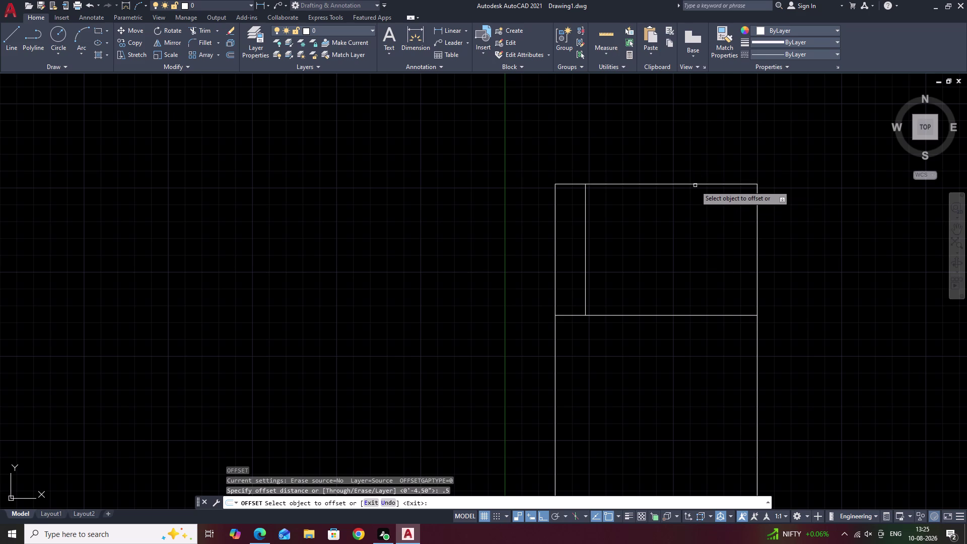
click(695, 183)
click(697, 213)
key(Escape)
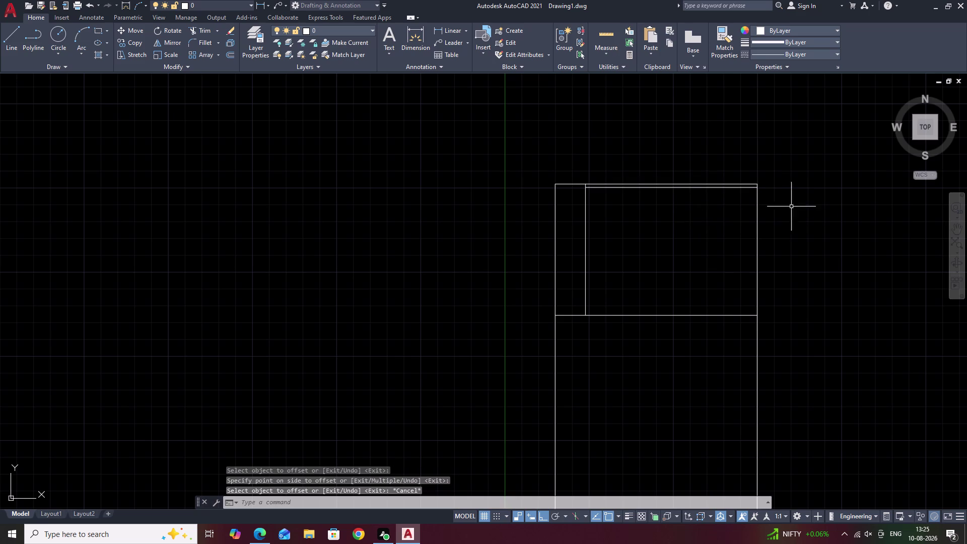
click(692, 174)
drag(686, 182, 675, 195)
drag(687, 171, 664, 202)
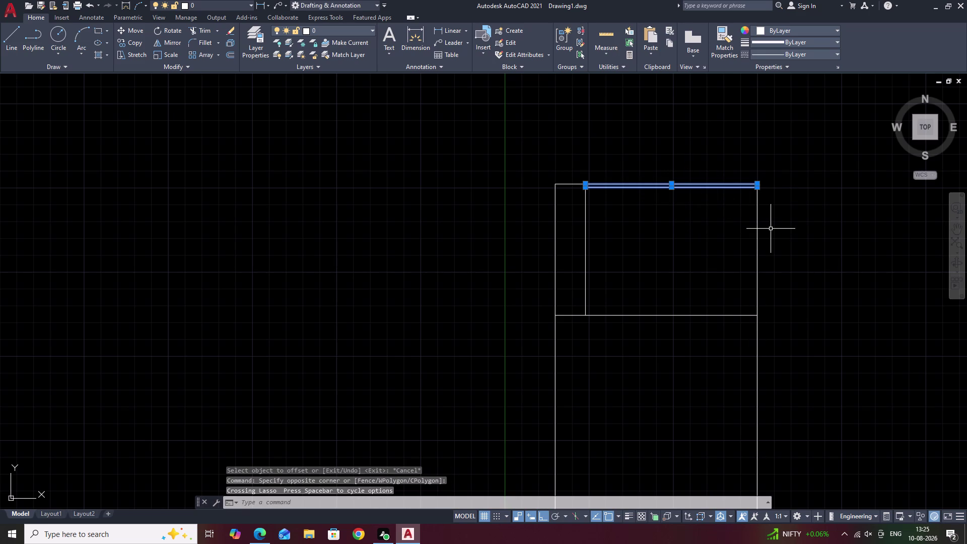
Start a rectangular array of the inset line and begin adjusting its row and column counts.
text(ar)
click(799, 251)
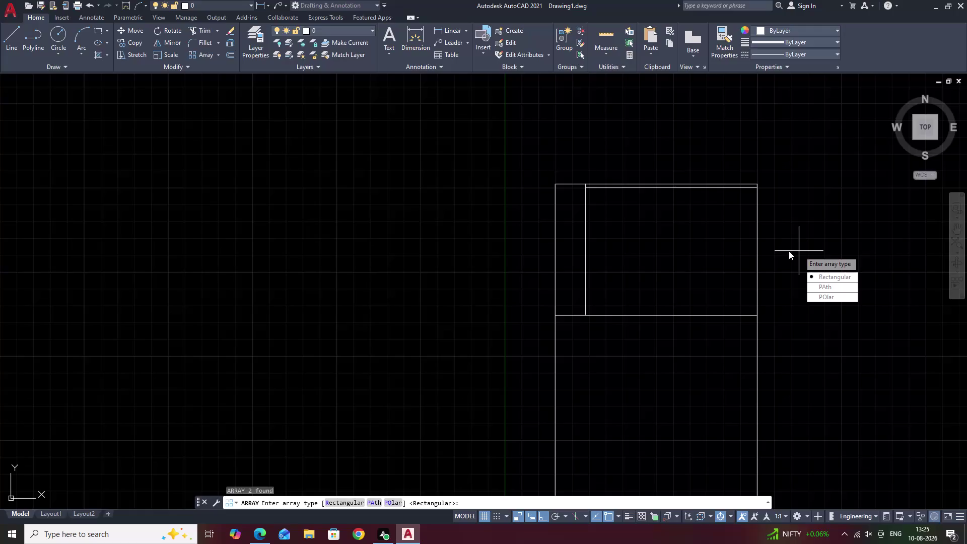
drag(825, 273, 799, 251)
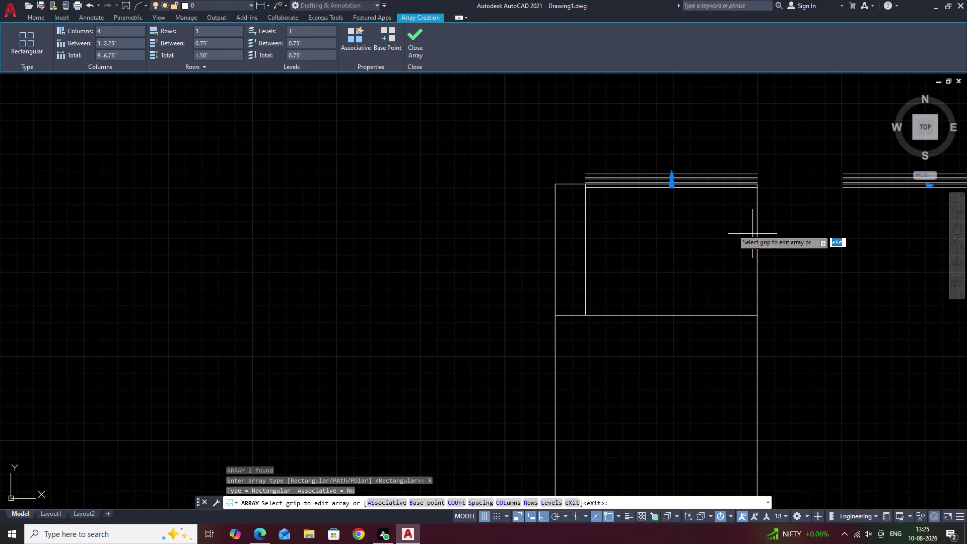
click(212, 34)
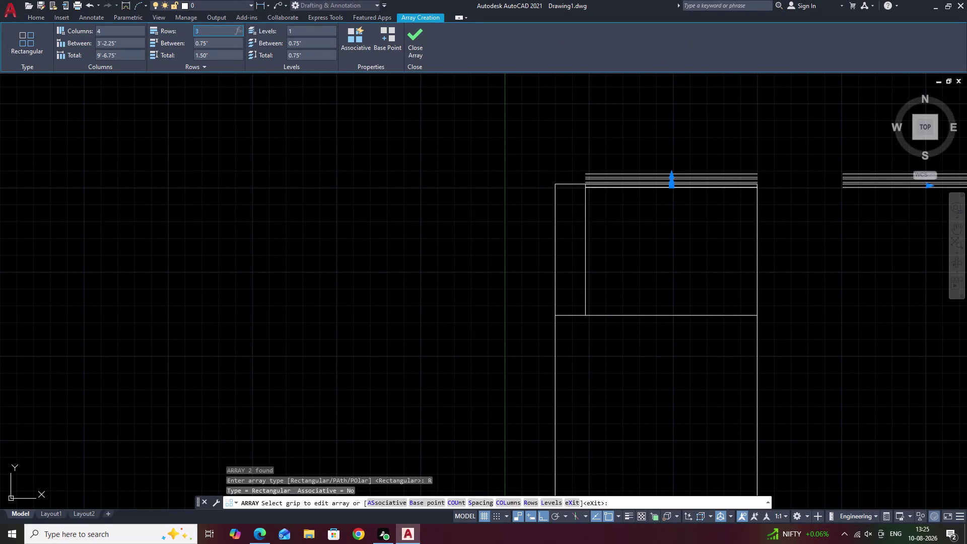
key(BackSpace)
key(1)
click(241, 146)
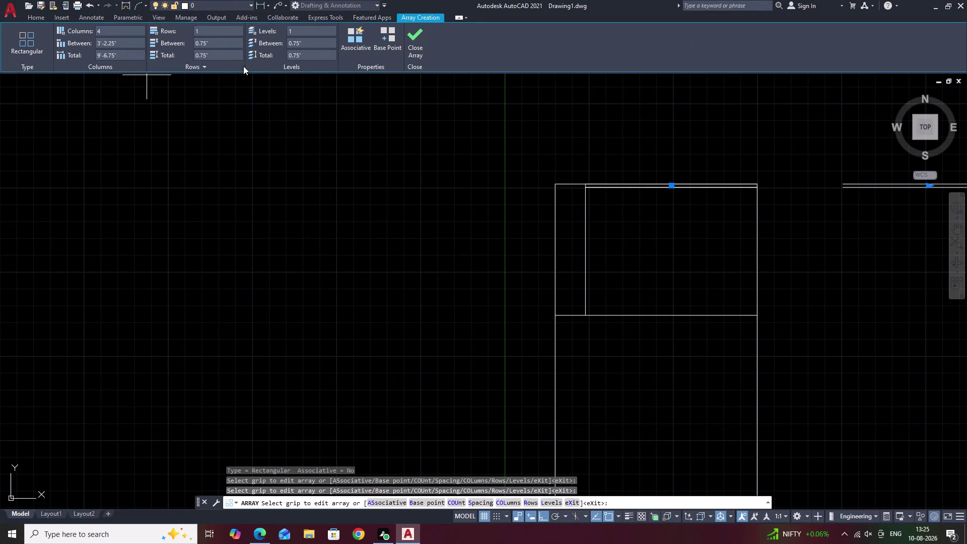
click(123, 34)
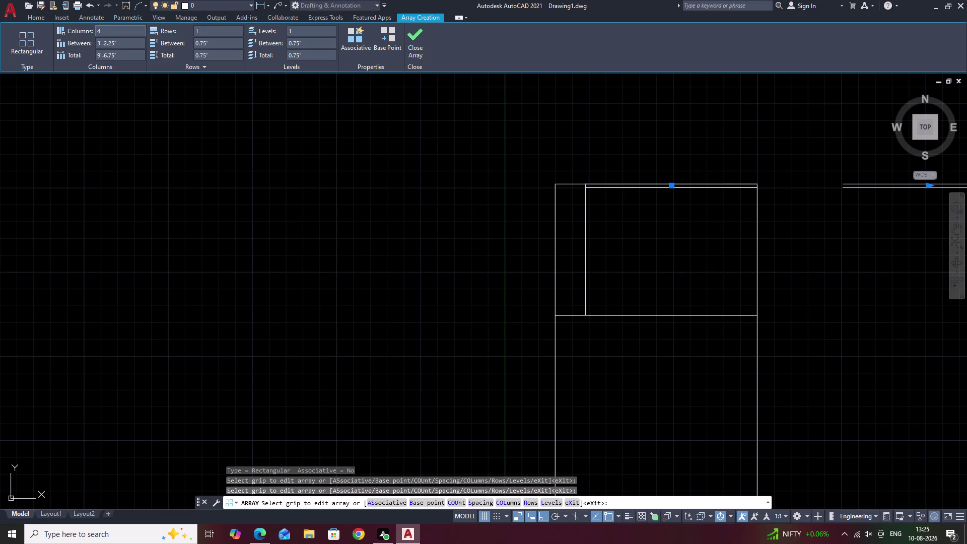
key(BackSpace)
key(3)
key(space)
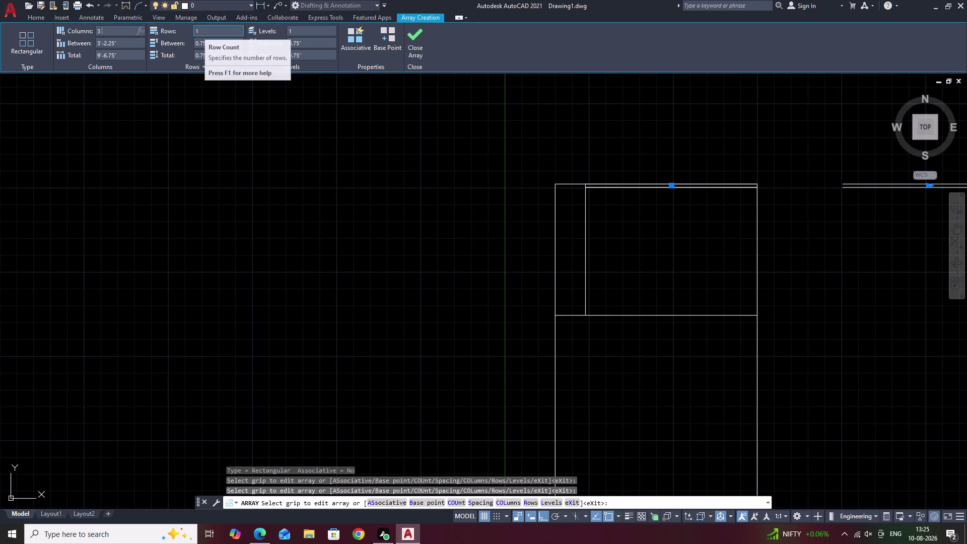
Set the array to a single column and three rows.
click(105, 32)
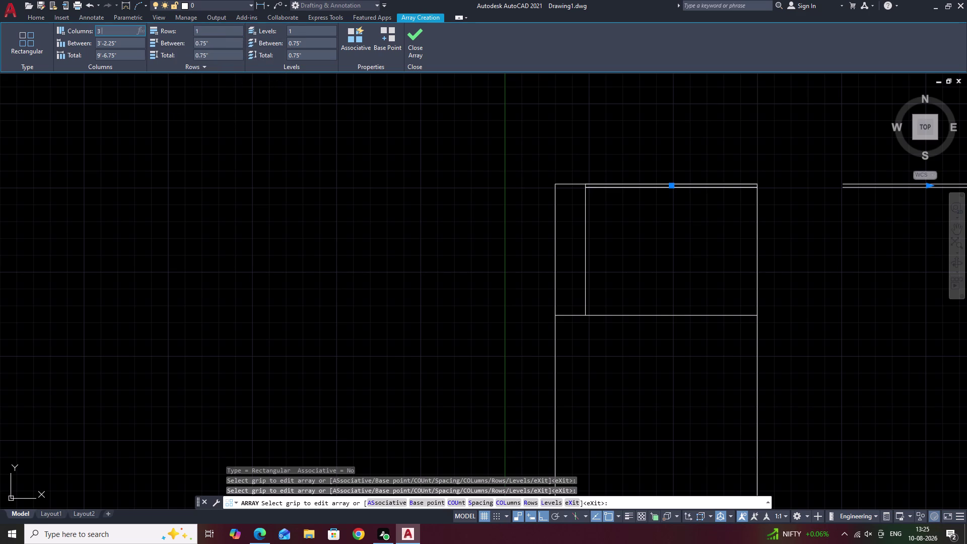
key(BackSpace)
key(1)
key(BackSpace)
key(BackSpace)
key(1)
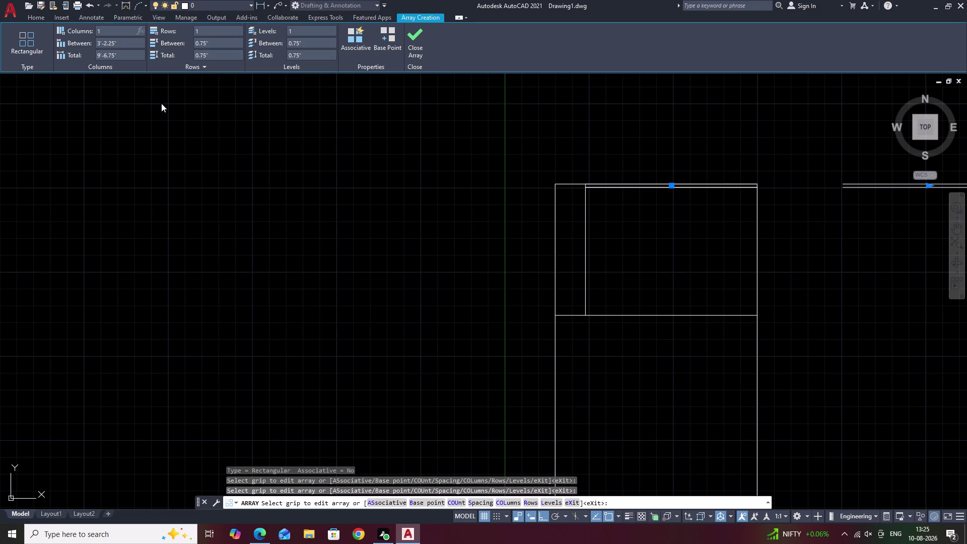
click(162, 103)
click(210, 29)
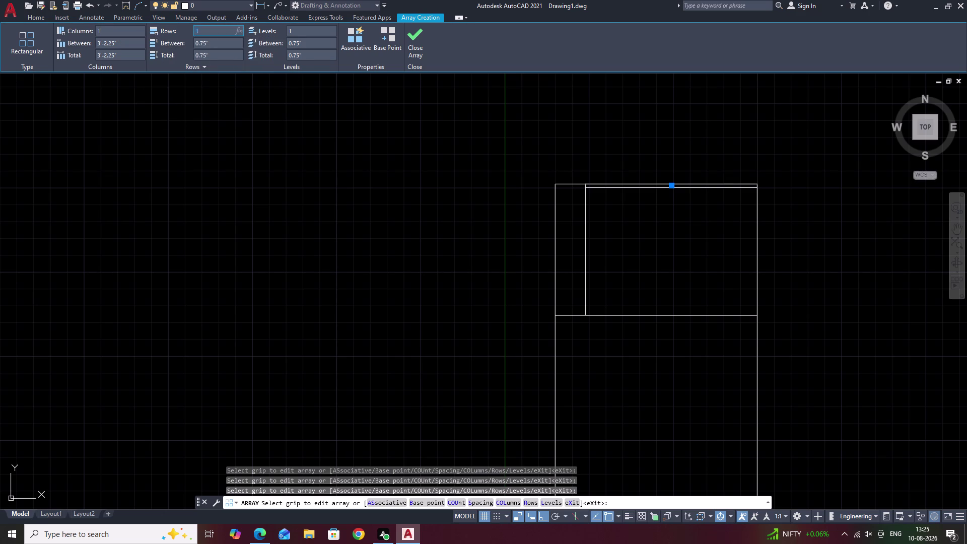
key(BackSpace)
key(3)
click(247, 131)
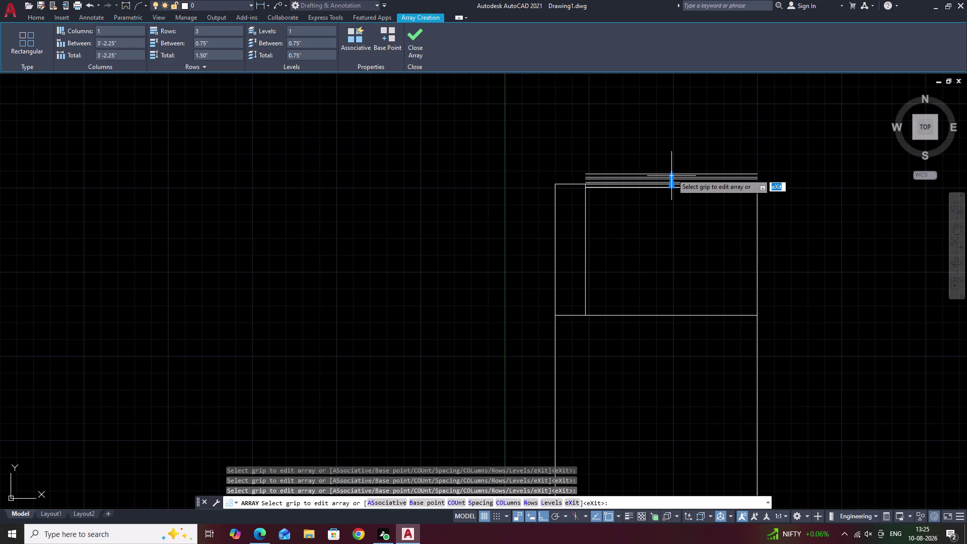
Change the array's row spacing to .5".
click(673, 173)
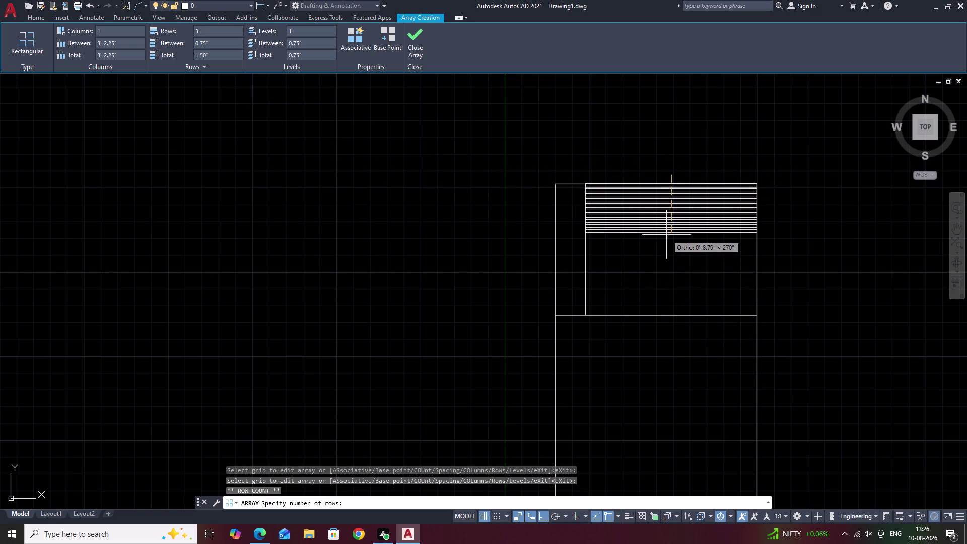
click(214, 46)
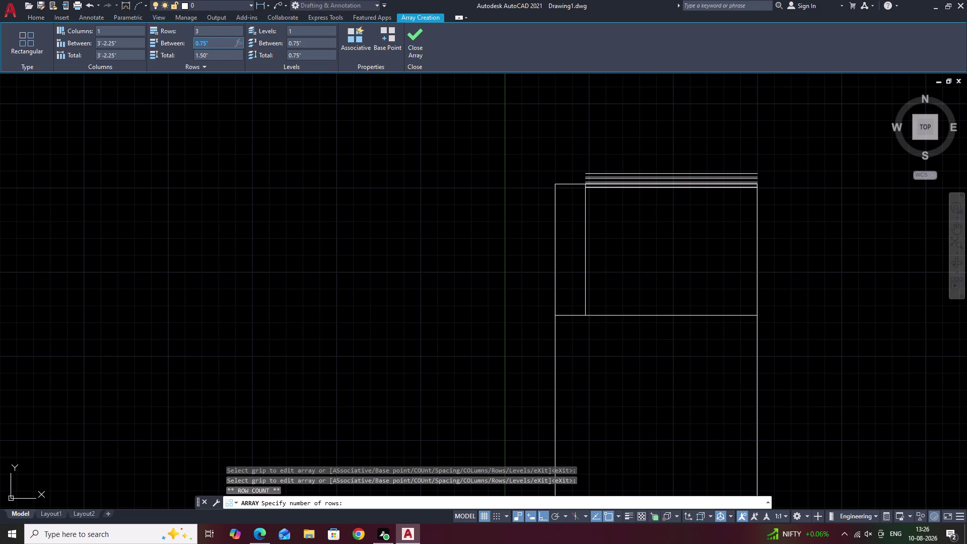
key(BackSpace)
text(.5)
key(apostrophe)
click(245, 154)
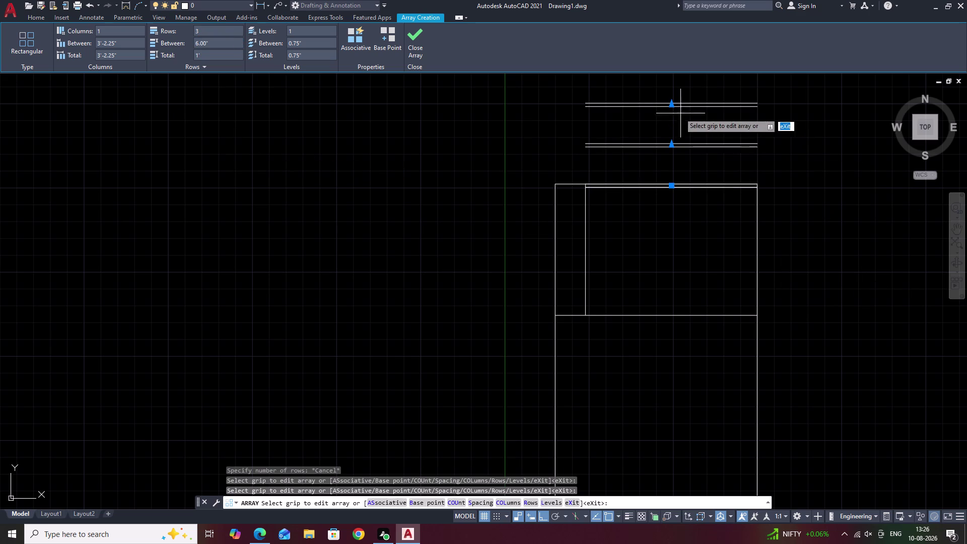
Try row spacings of 3" and then 4" for the line array.
click(671, 103)
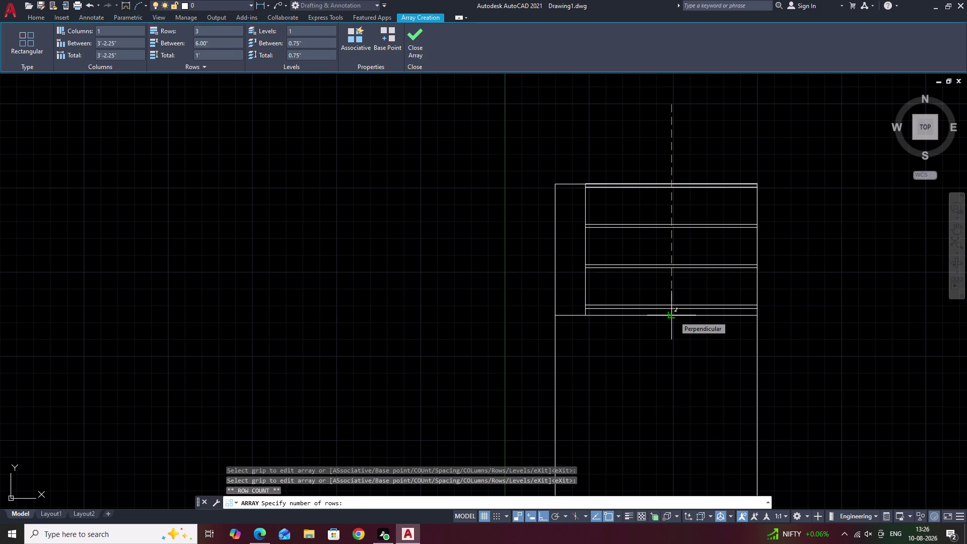
click(210, 42)
key(BackSpace)
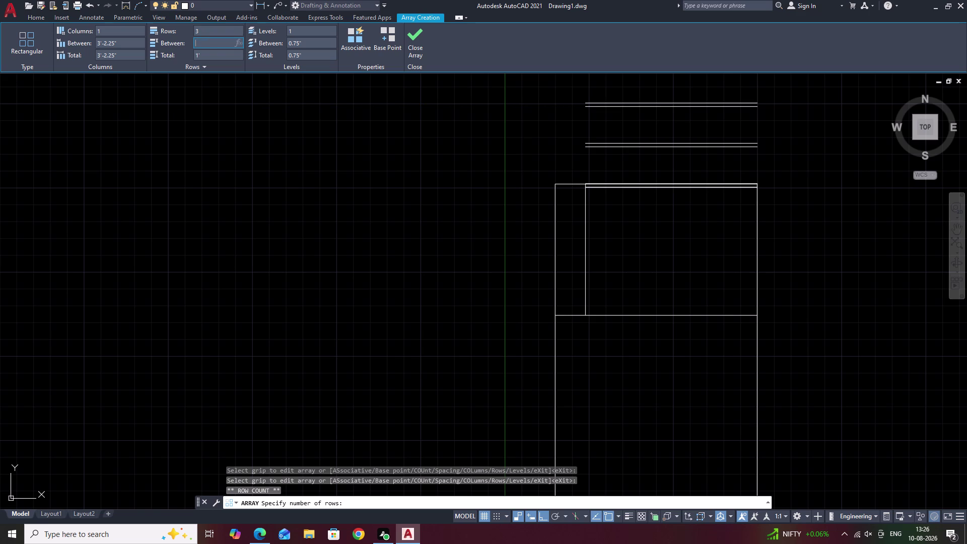
key(3)
click(260, 152)
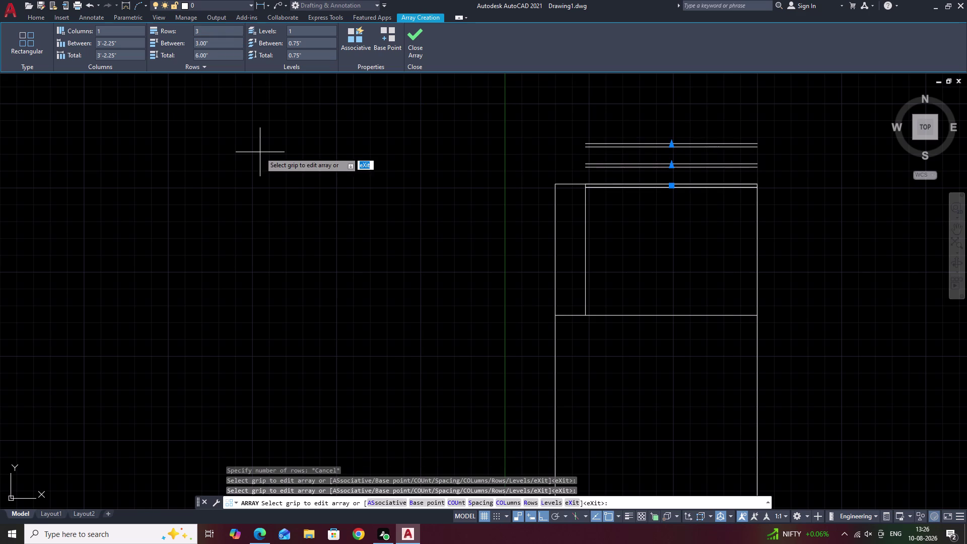
click(670, 144)
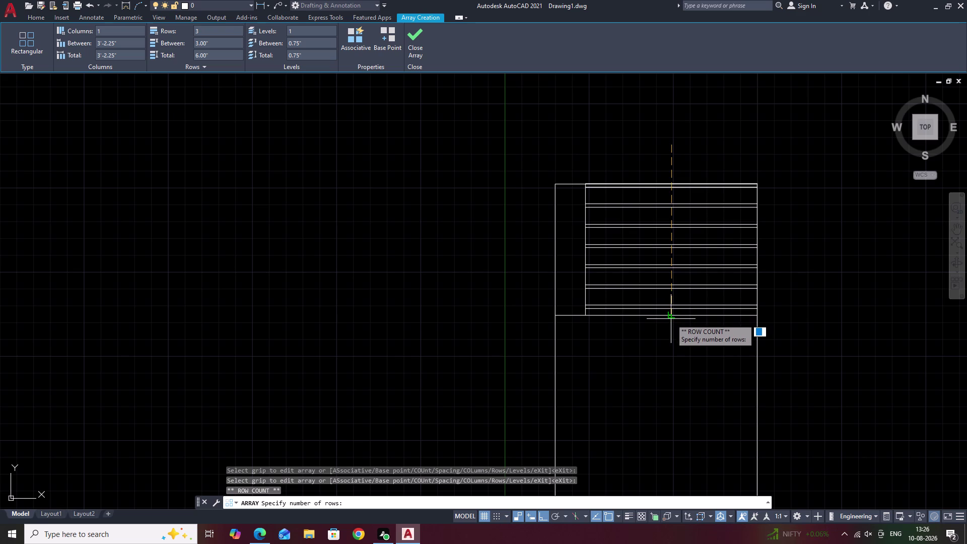
click(231, 45)
key(BackSpace)
key(4)
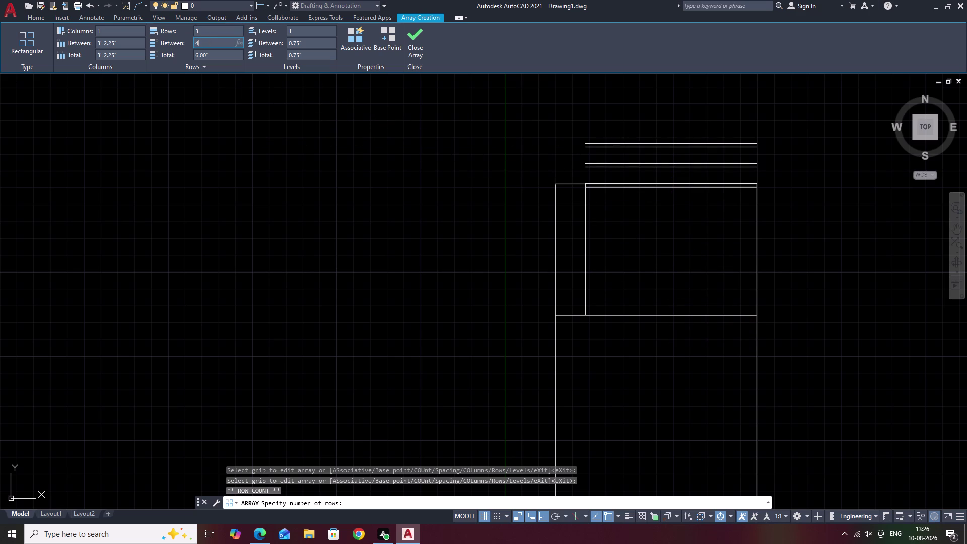
click(281, 147)
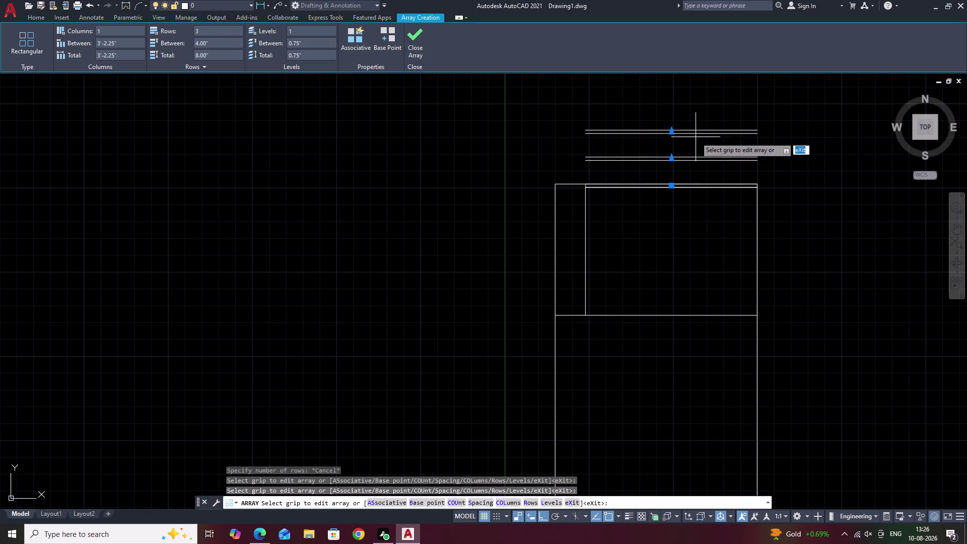
Drag the row-count grip to the block's bottom edge, end the array, and recentre the door.
click(670, 130)
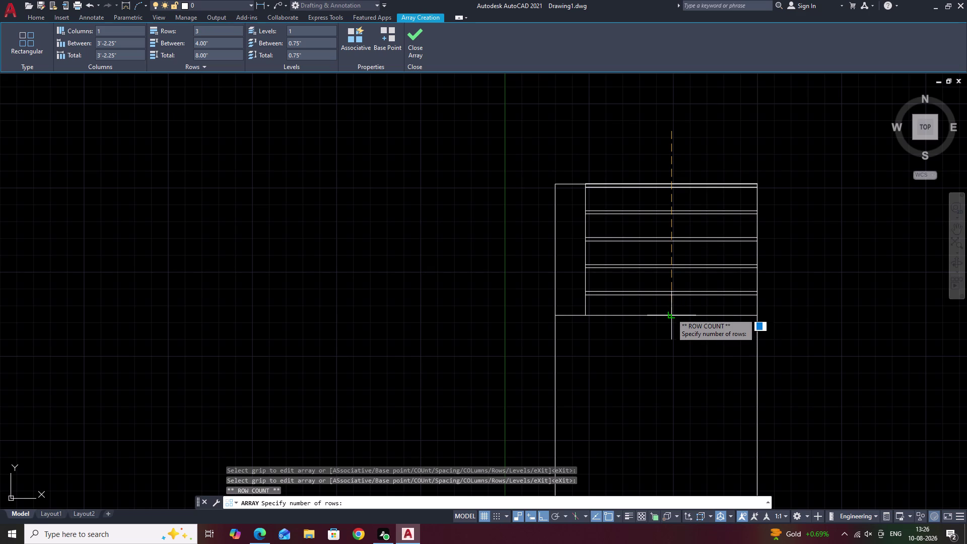
click(671, 313)
key(Escape)
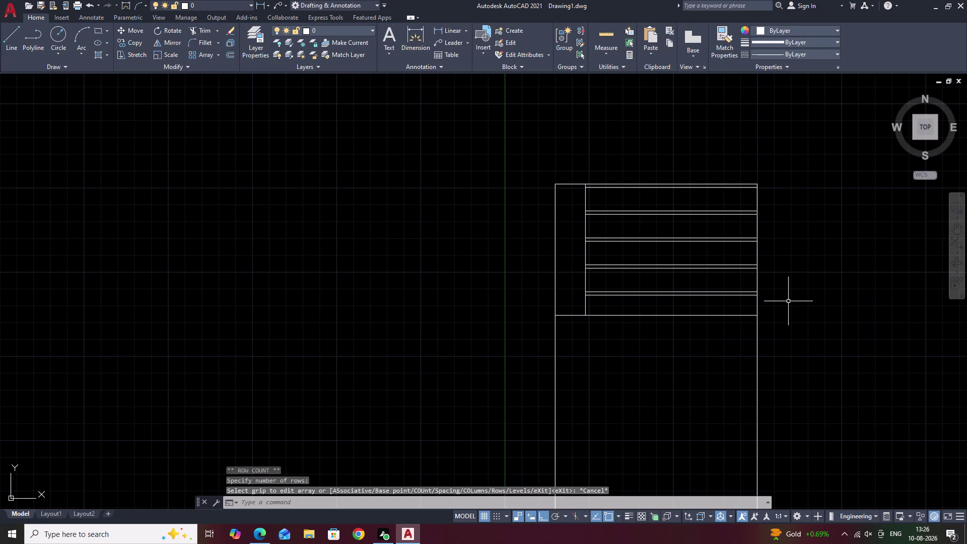
scroll(down, 3)
middle_drag(791, 298, 580, 272)
scroll(up, 3)
middle_drag(662, 292, 608, 284)
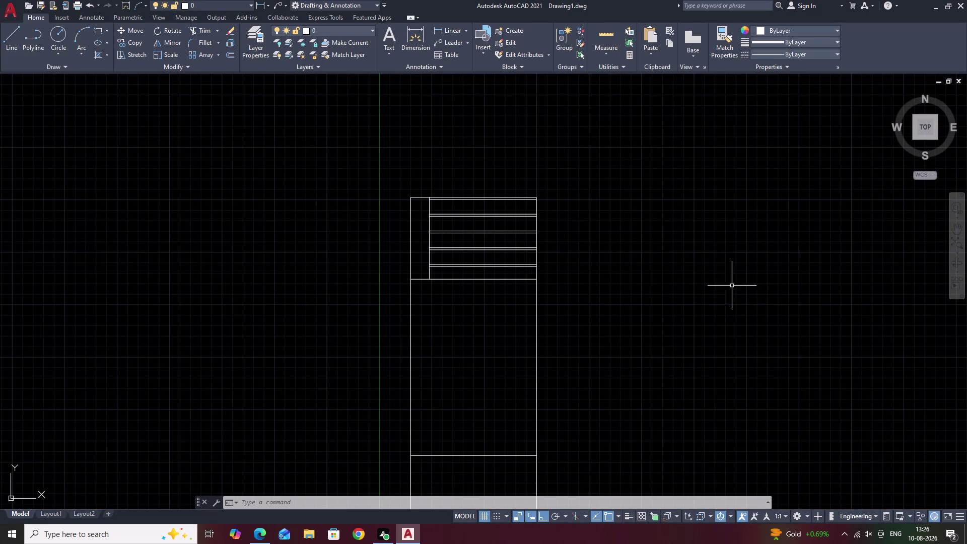
scroll(up, 3)
scroll(down, 3)
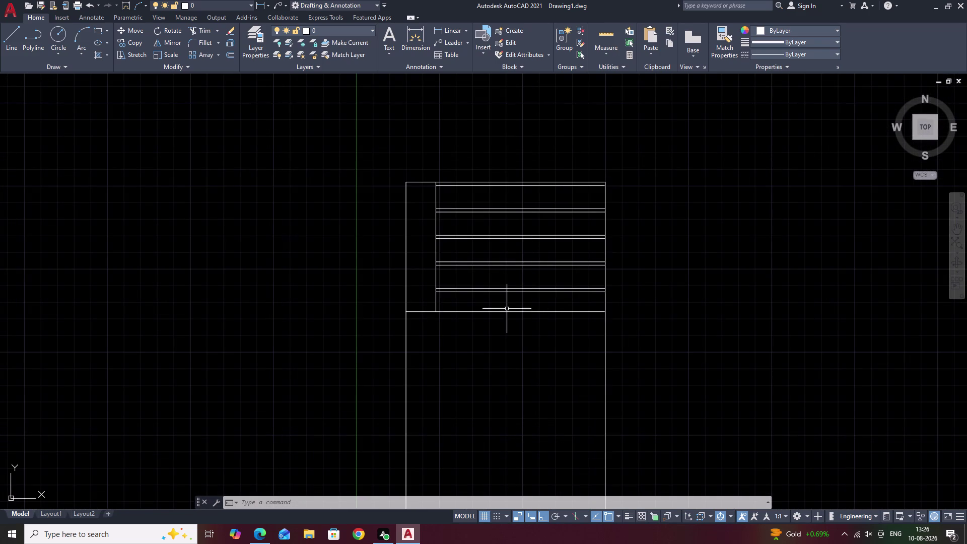
scroll(up, 3)
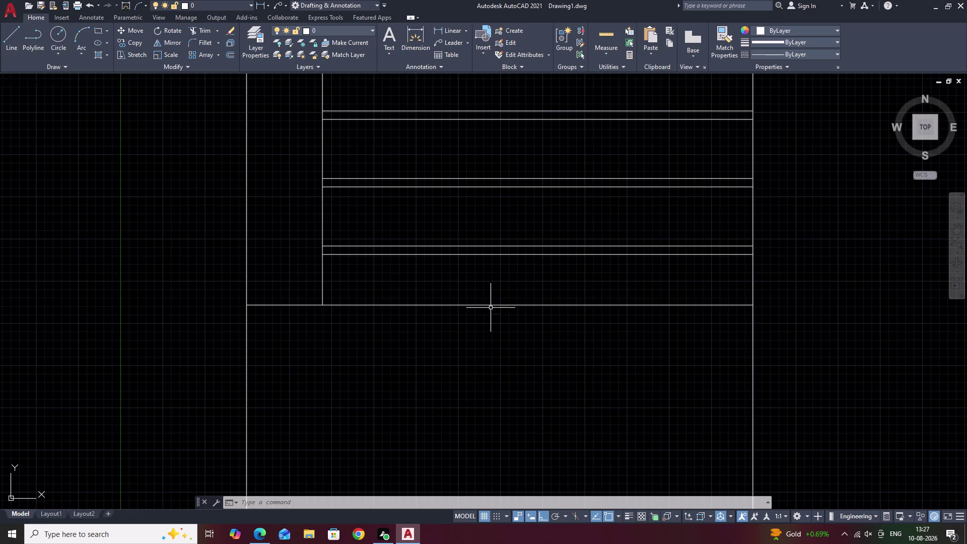
Pan around to inspect the new panels, then undo the stacked line array.
scroll(down, 3)
middle_drag(603, 300, 605, 287)
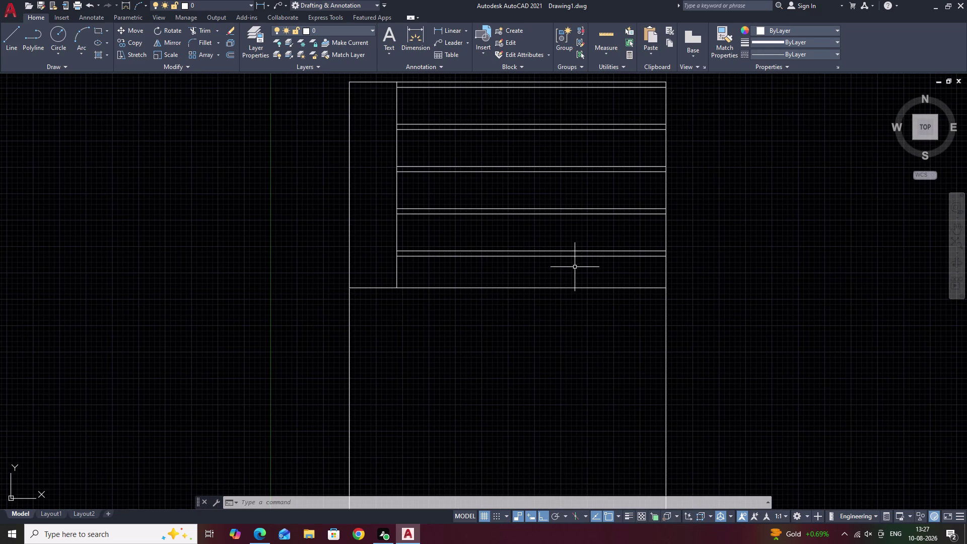
middle_drag(575, 267, 606, 295)
middle_drag(639, 258, 611, 301)
scroll(down, 3)
middle_drag(630, 298, 599, 242)
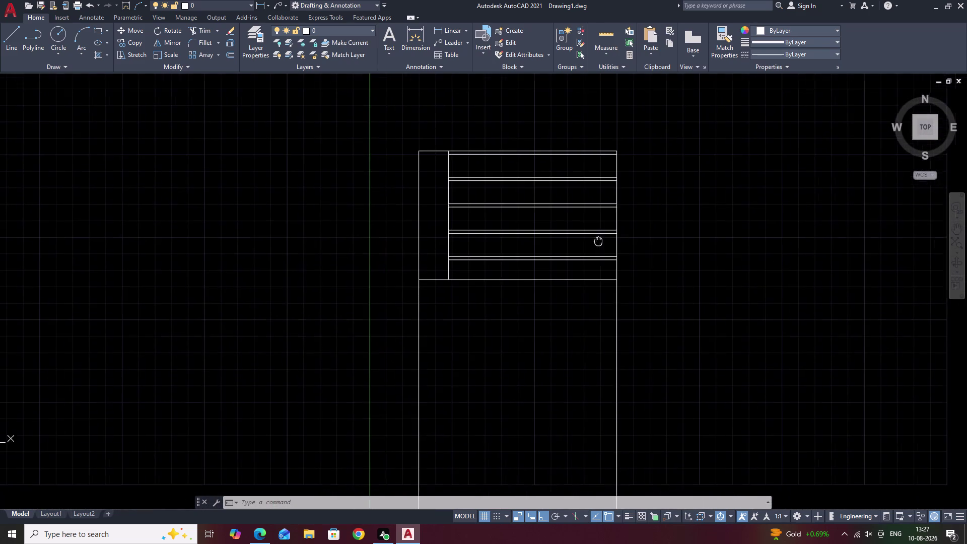
middle_drag(598, 242, 598, 239)
middle_drag(709, 311, 688, 278)
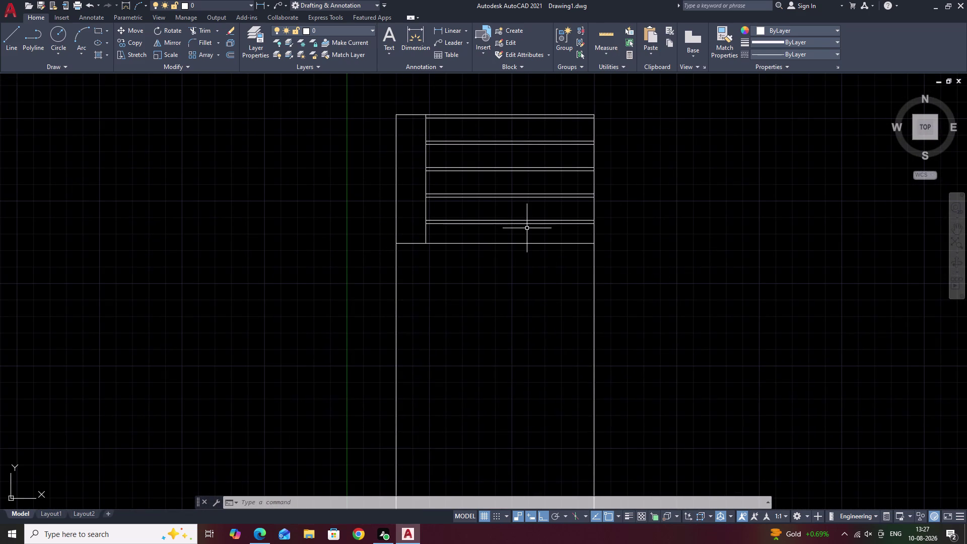
key(ctrl+z)
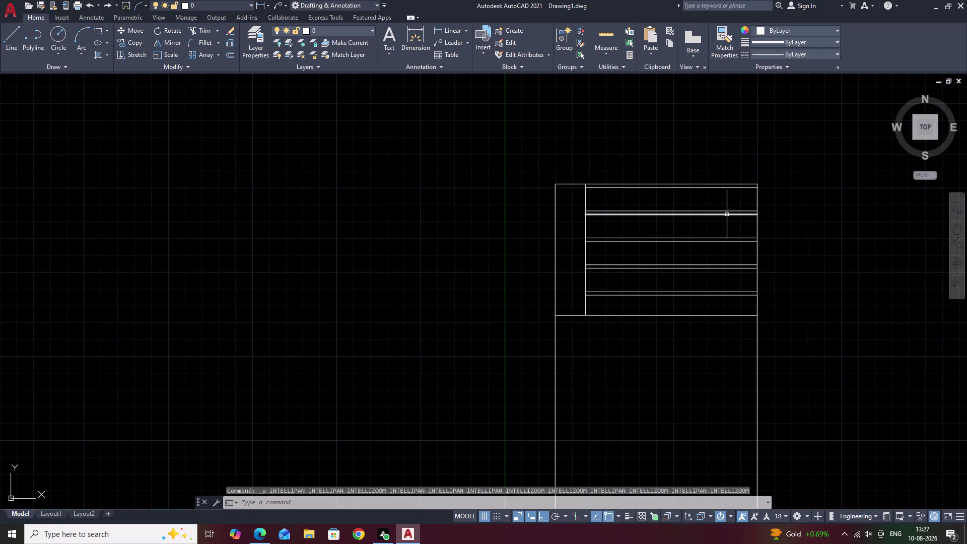
key(ctrl+z)
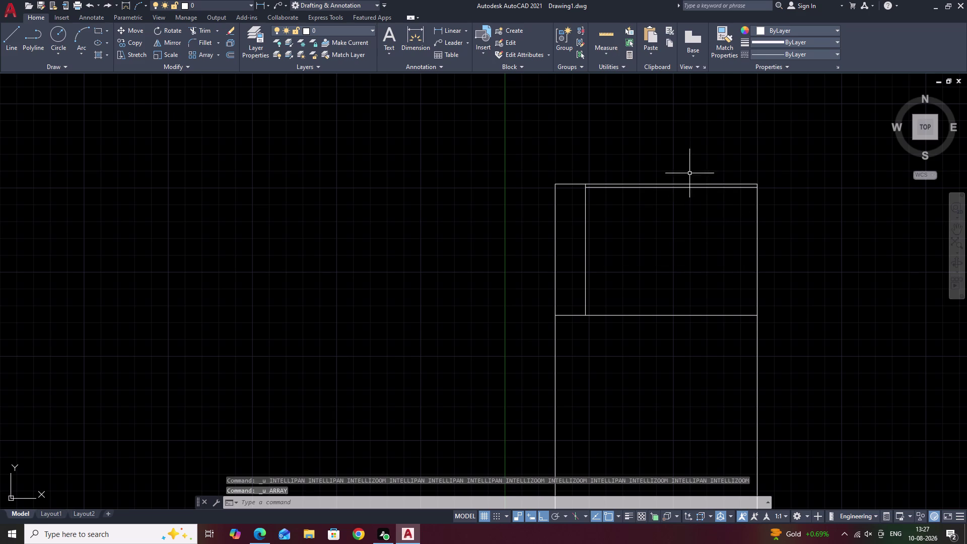
Select the right block's doubled top line and start a rectangular ARRAY (AR) of it.
drag(690, 173, 660, 219)
click(659, 219)
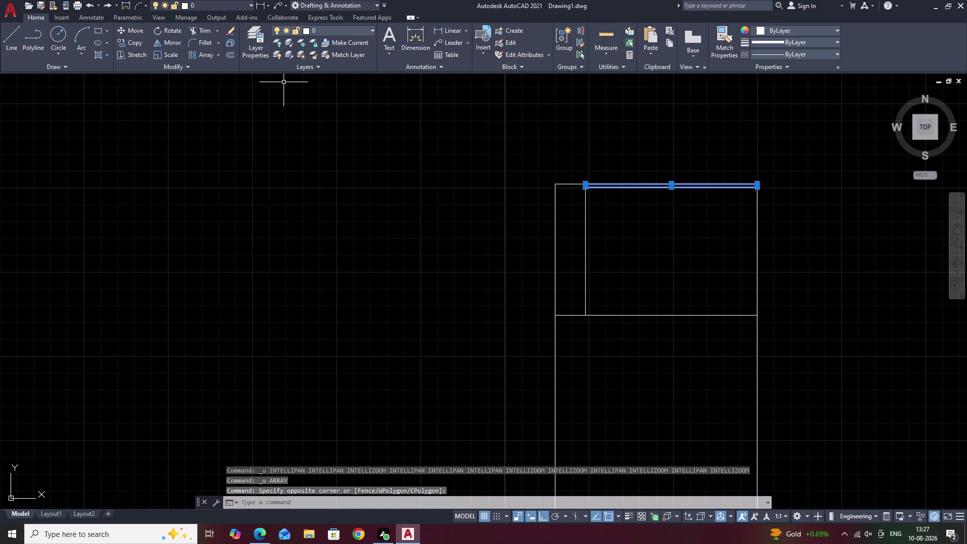
key(a)
key(r)
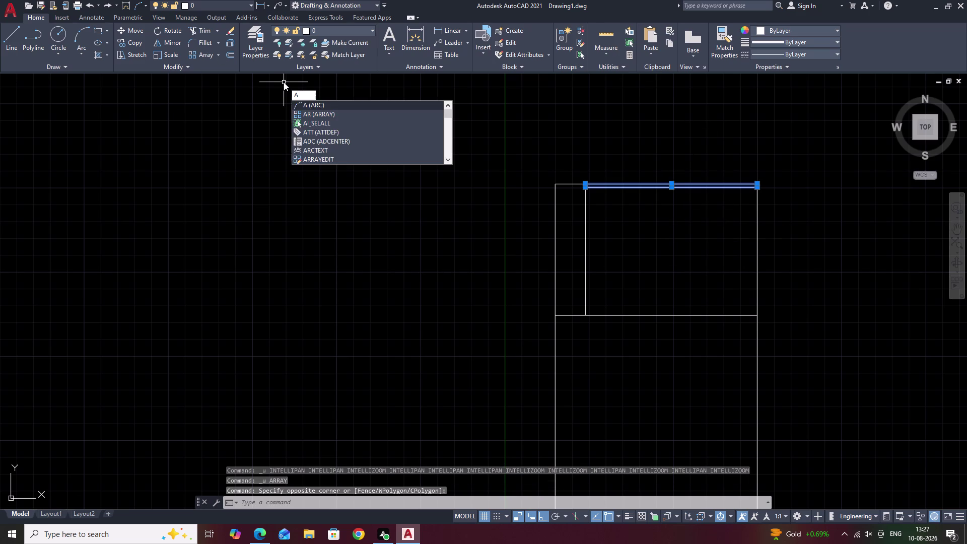
click(334, 103)
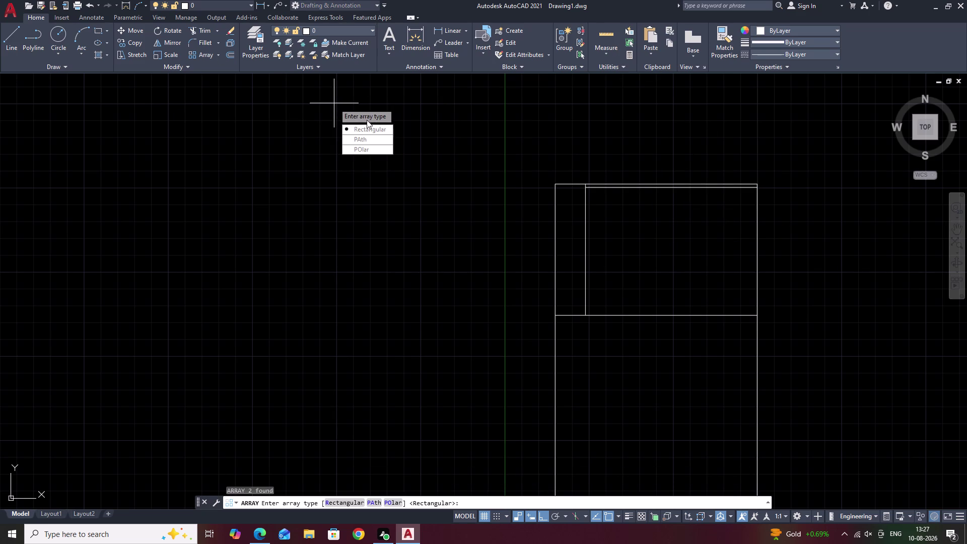
drag(368, 126, 334, 104)
click(120, 31)
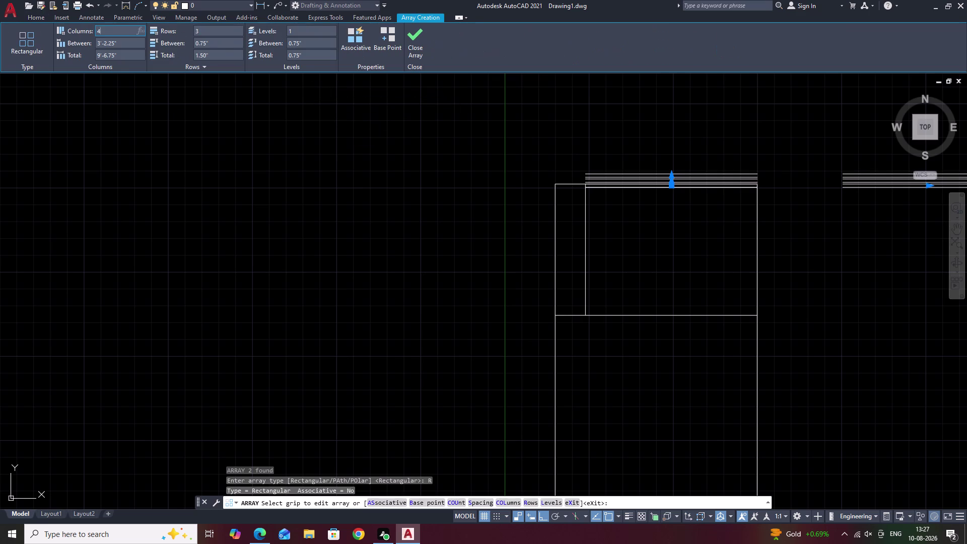
Set the array to one column with a row spacing of 3.5.
key(BackSpace)
key(1)
click(144, 154)
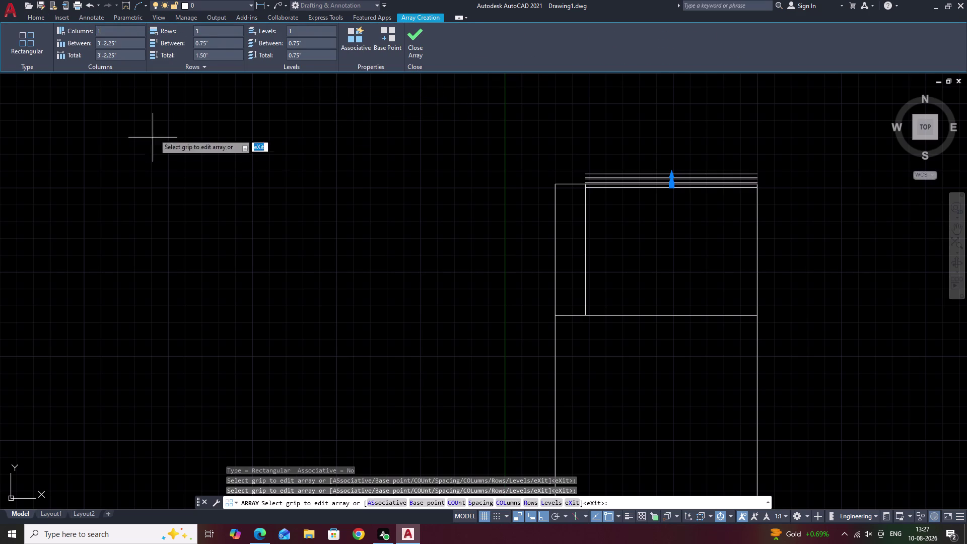
click(216, 31)
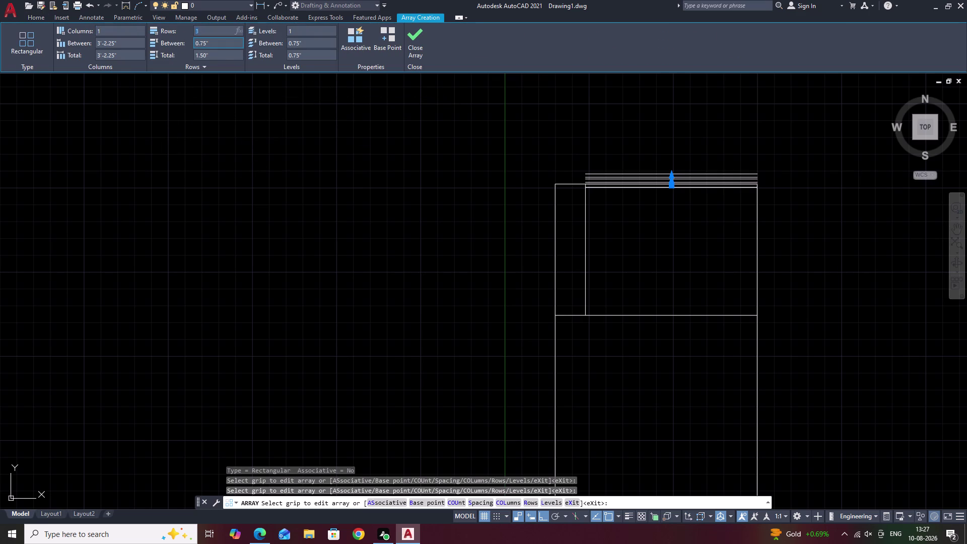
click(222, 49)
click(222, 45)
key(BackSpace)
key(3)
text(.5)
click(304, 126)
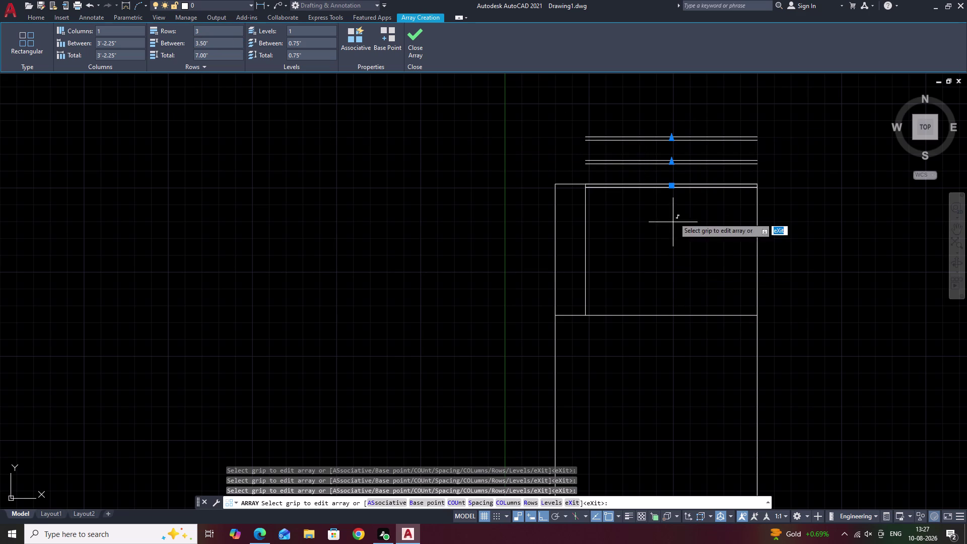
Change the row spacing to 4 using the array grip.
click(672, 134)
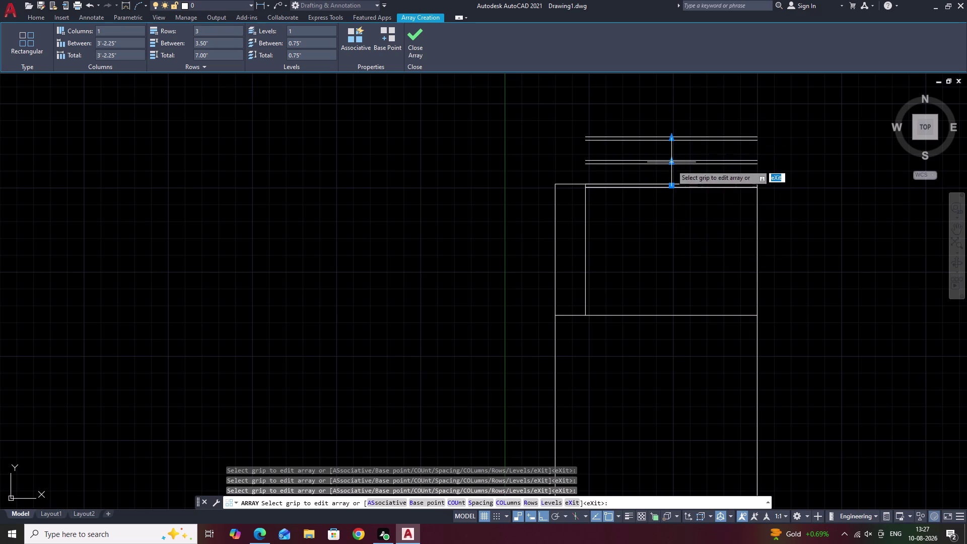
click(670, 162)
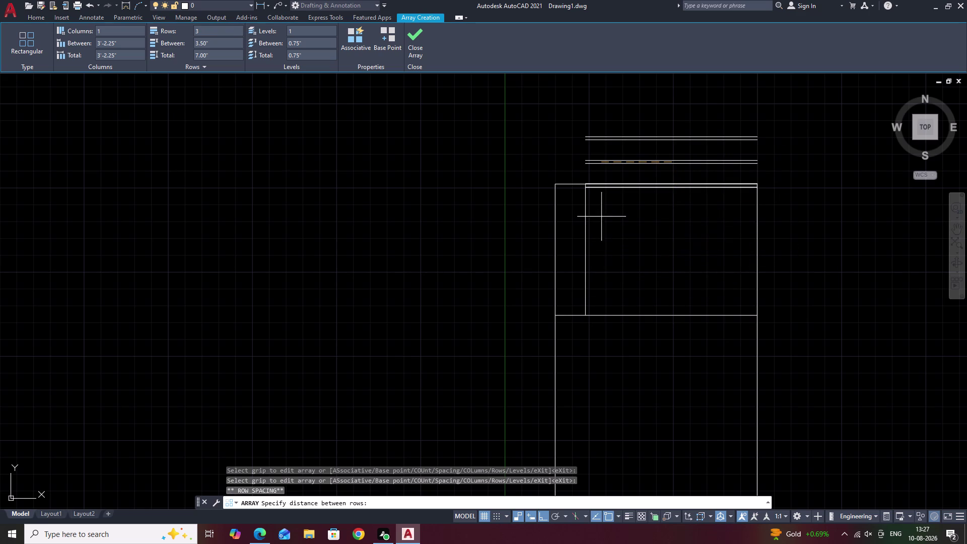
click(208, 31)
key(BackSpace)
key(4)
click(261, 248)
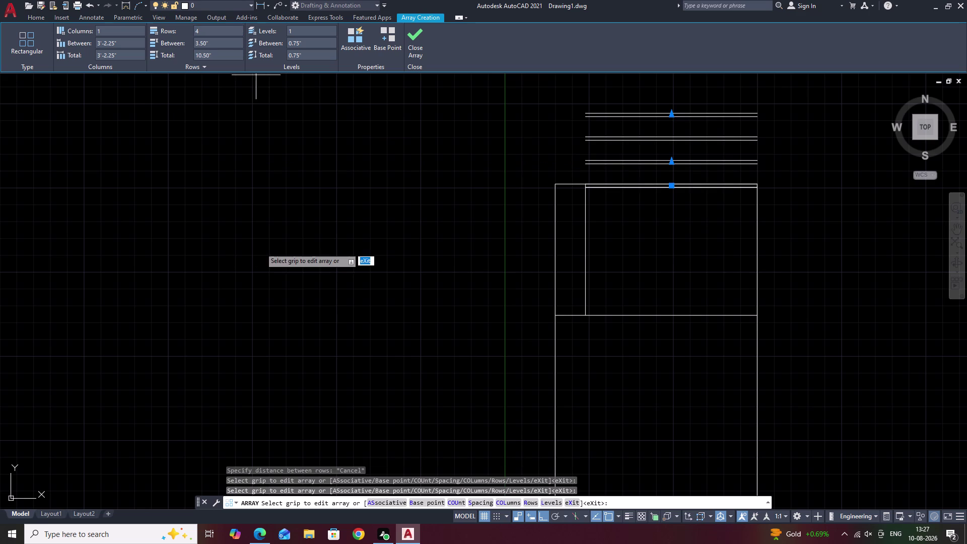
Try row spacings of 3 and then 4 again.
click(671, 115)
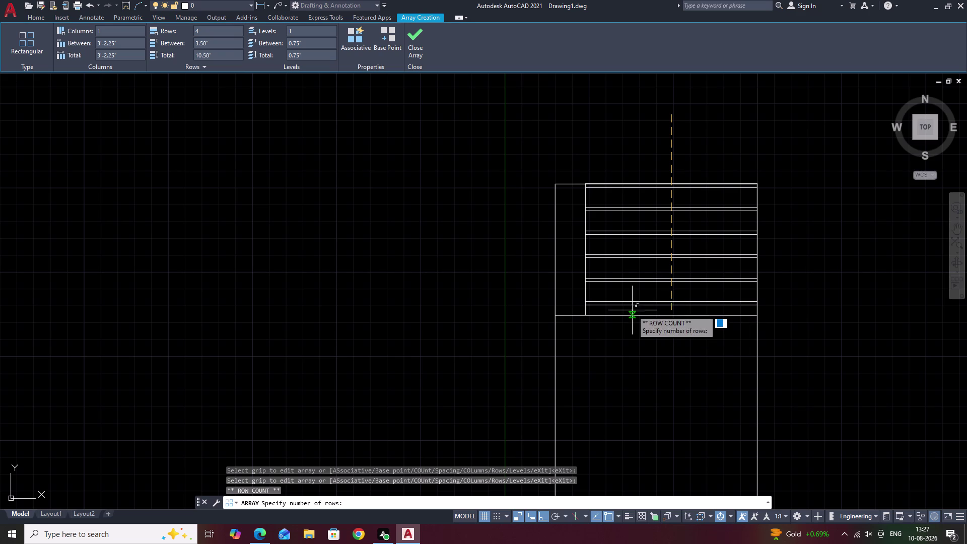
click(232, 47)
key(BackSpace)
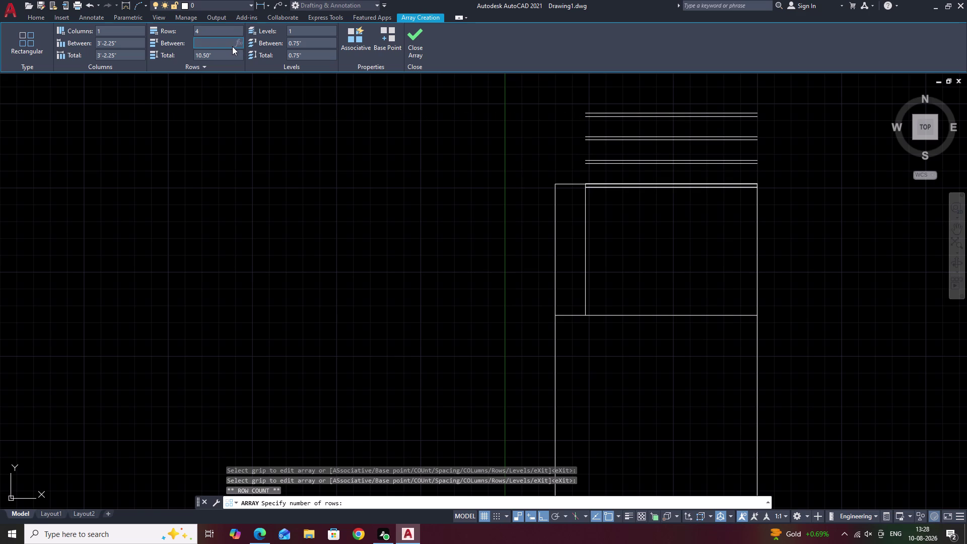
key(3)
click(293, 172)
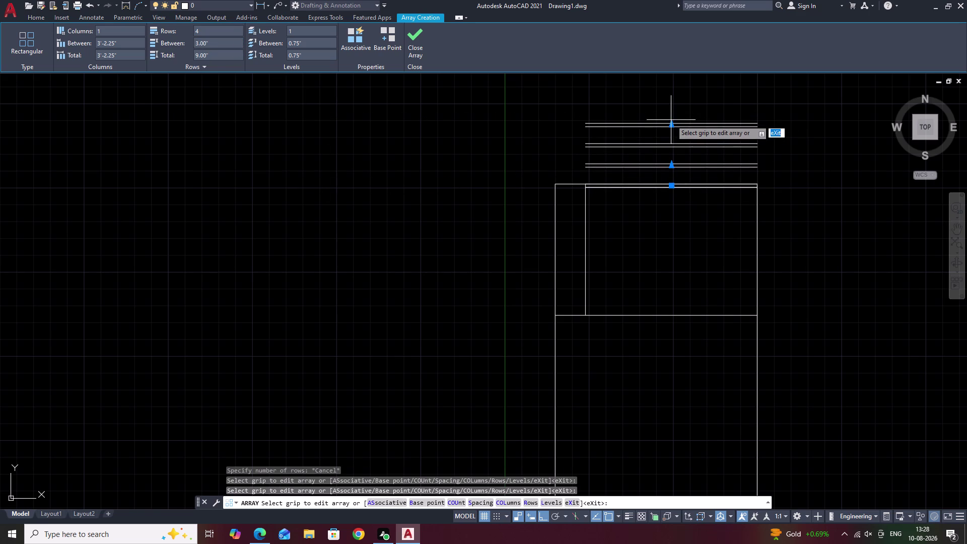
click(673, 123)
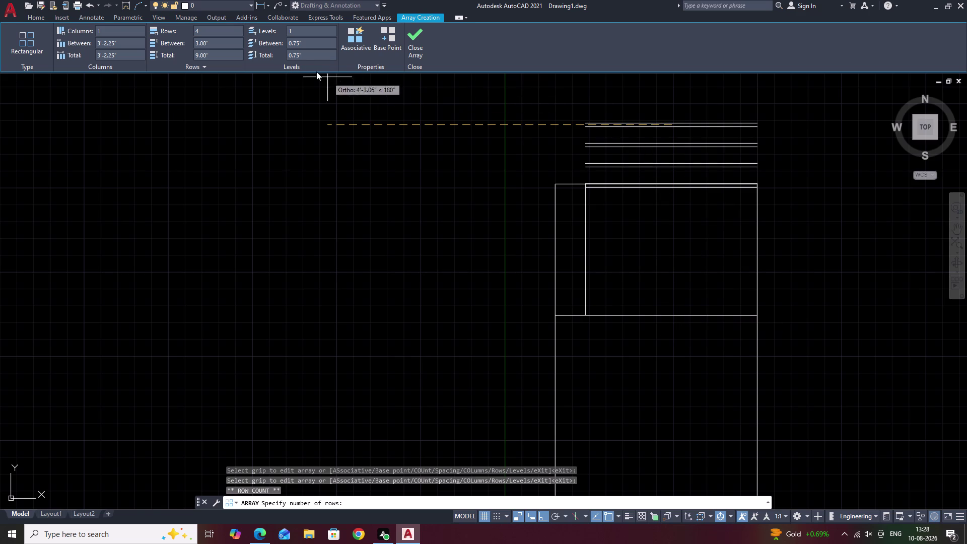
click(214, 40)
key(BackSpace)
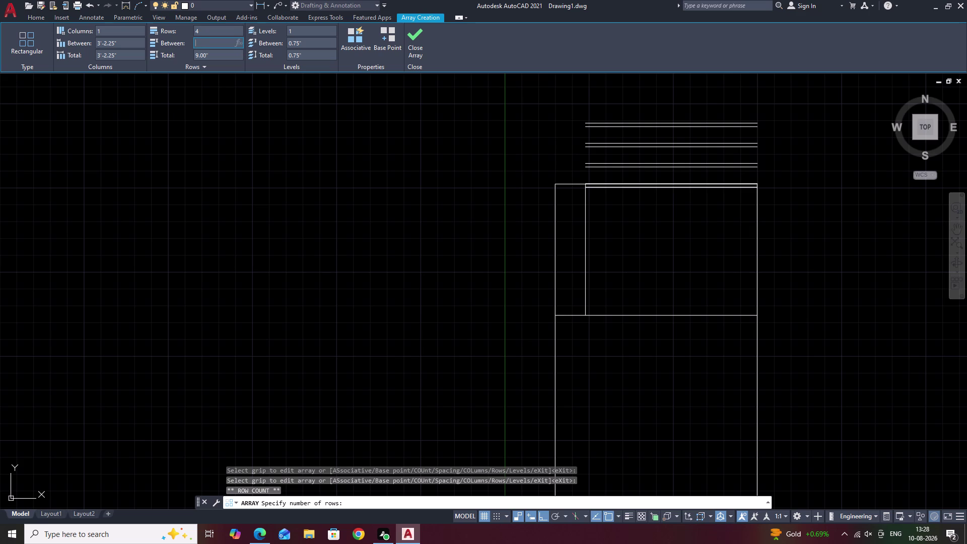
key(4)
click(296, 115)
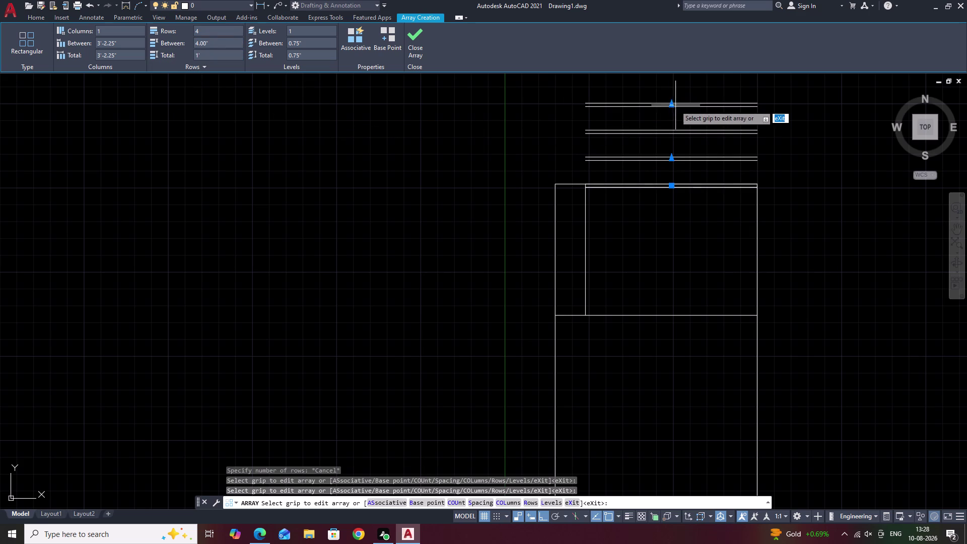
Drag the row-count grip to the block bottom for five rows and end the array.
click(672, 105)
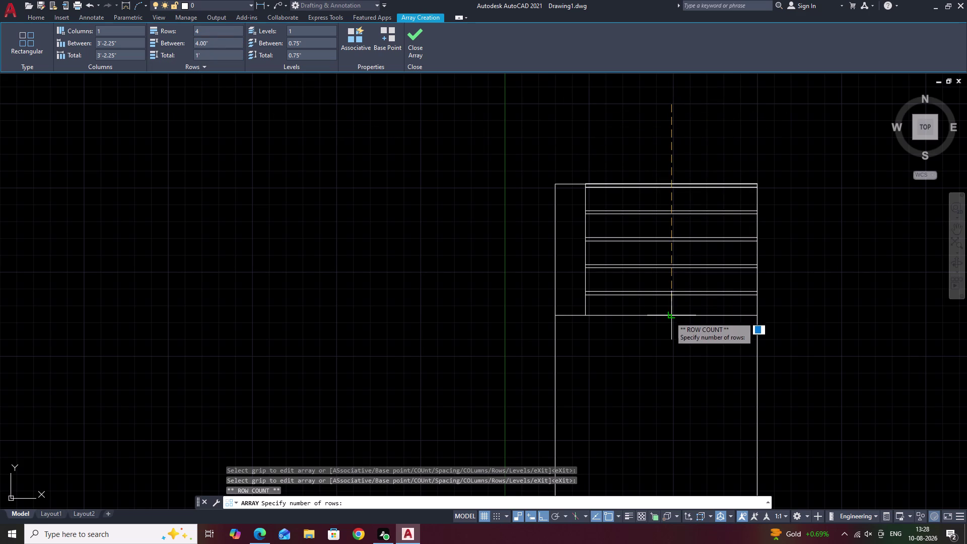
click(670, 318)
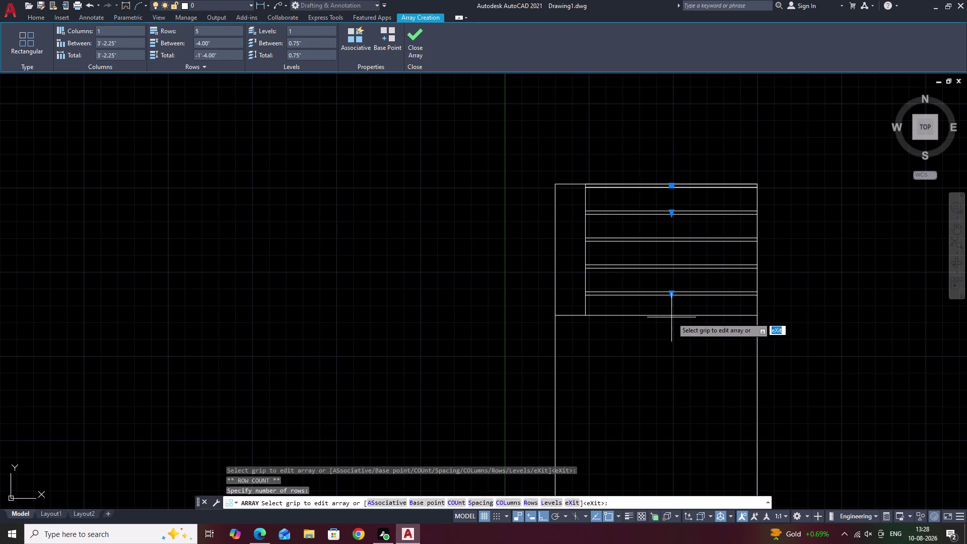
key(Escape)
scroll(down, 3)
middle_drag(796, 304, 546, 259)
scroll(up, 3)
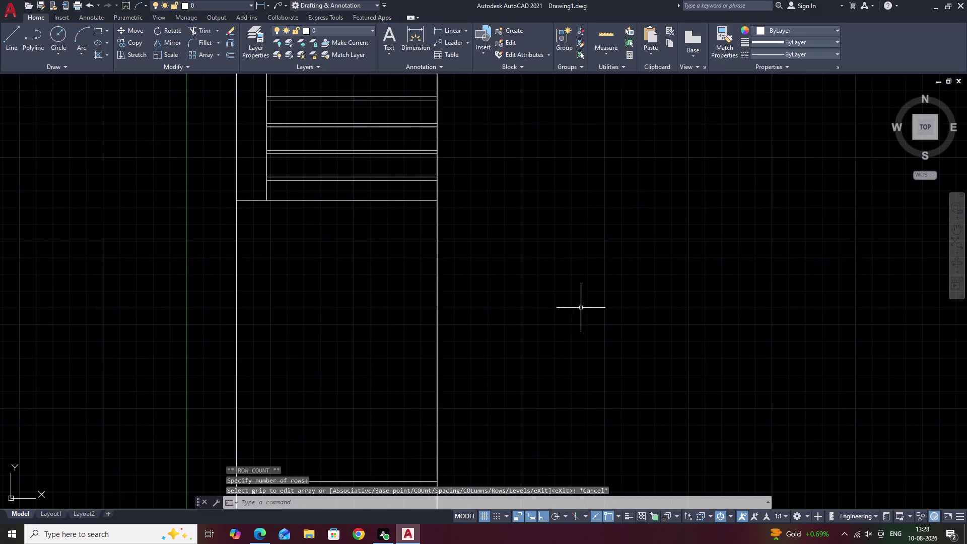
middle_drag(535, 302, 670, 354)
middle_drag(539, 237, 632, 289)
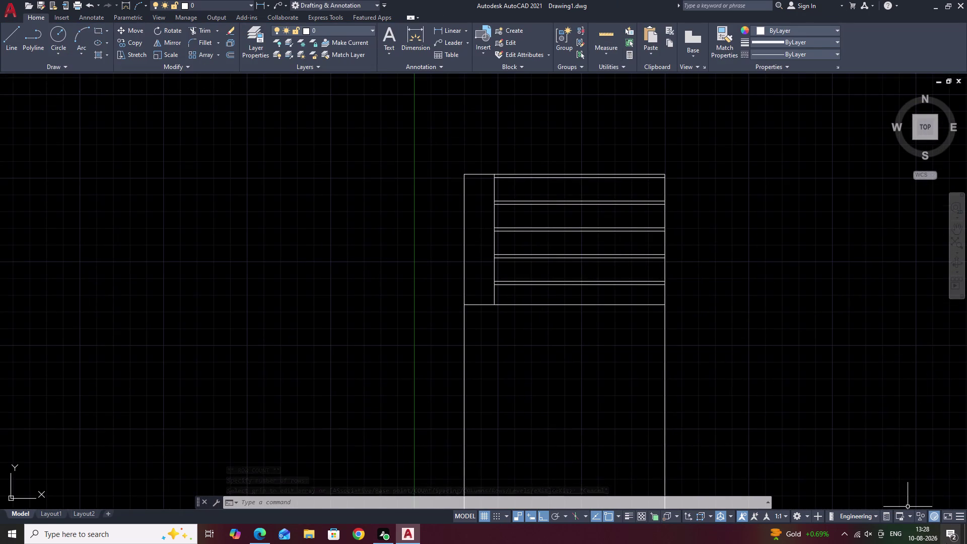
middle_drag(774, 392, 510, 195)
scroll(down, 3)
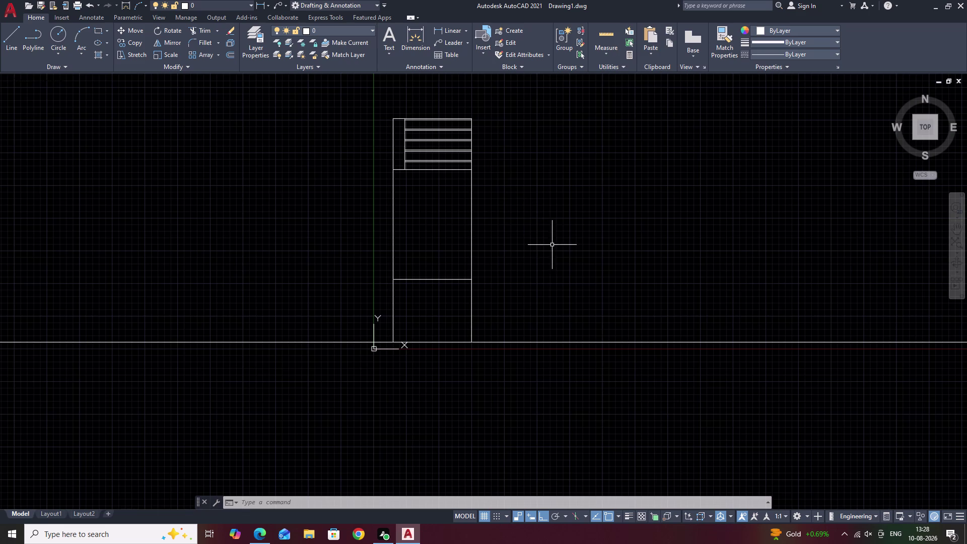
middle_drag(555, 247, 502, 261)
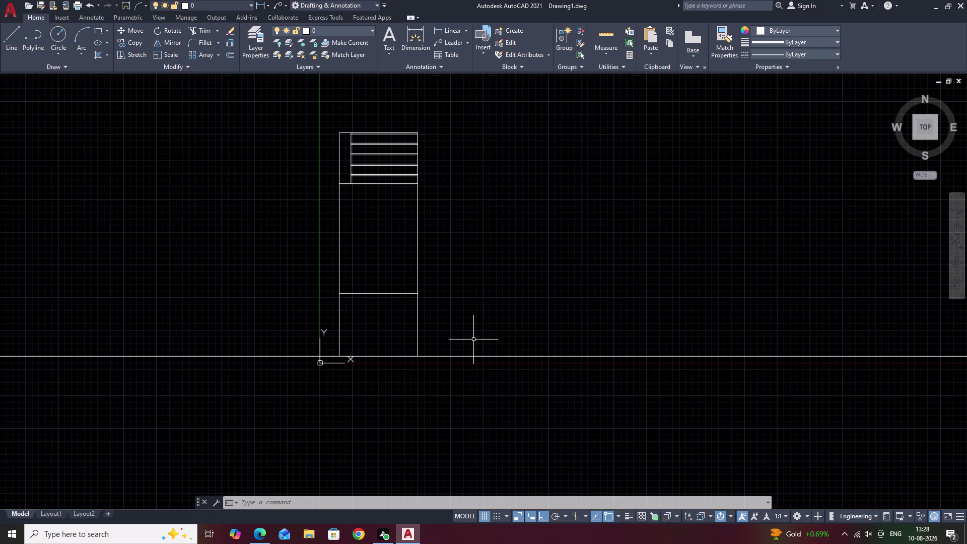
key(l)
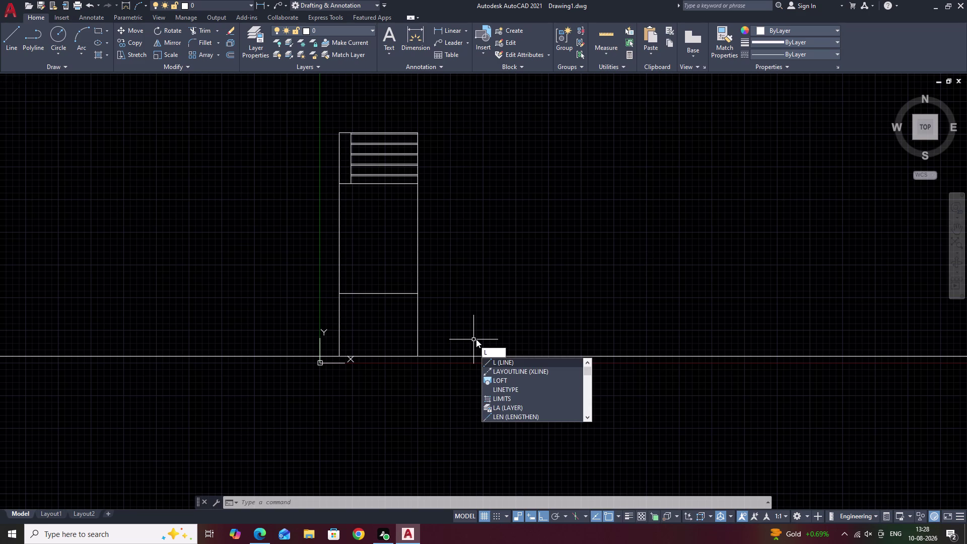
Draw the bay's 3'6" top edge from the block's right edge.
key(space)
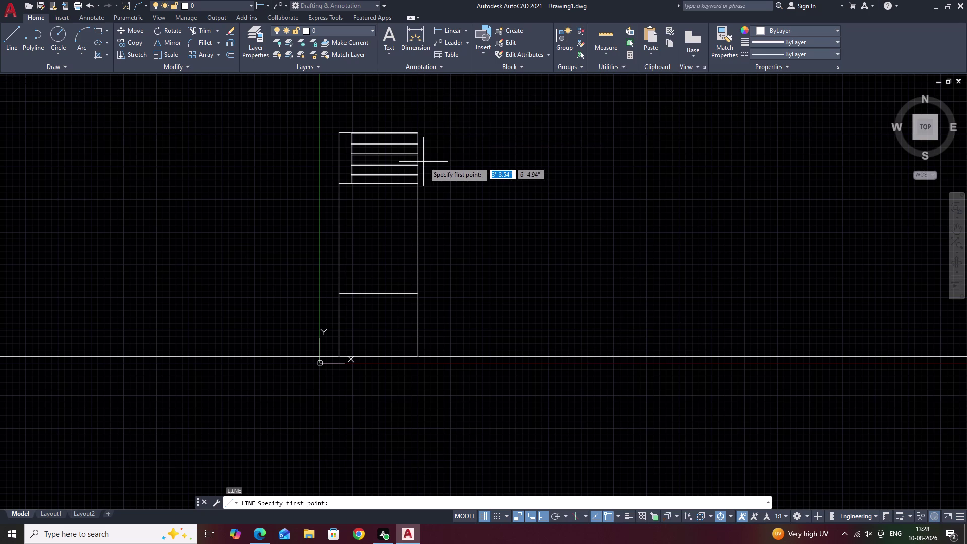
scroll(up, 3)
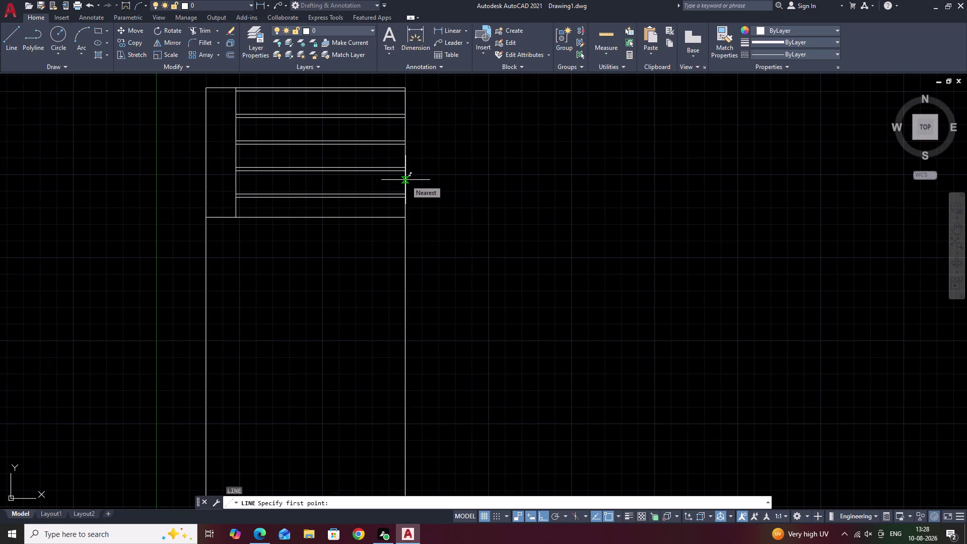
click(406, 179)
right_click(405, 180)
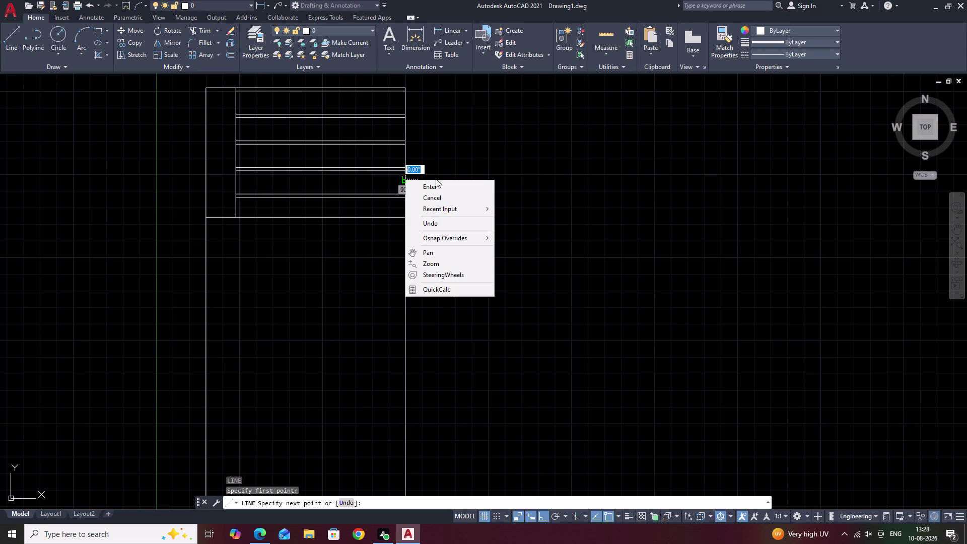
click(571, 179)
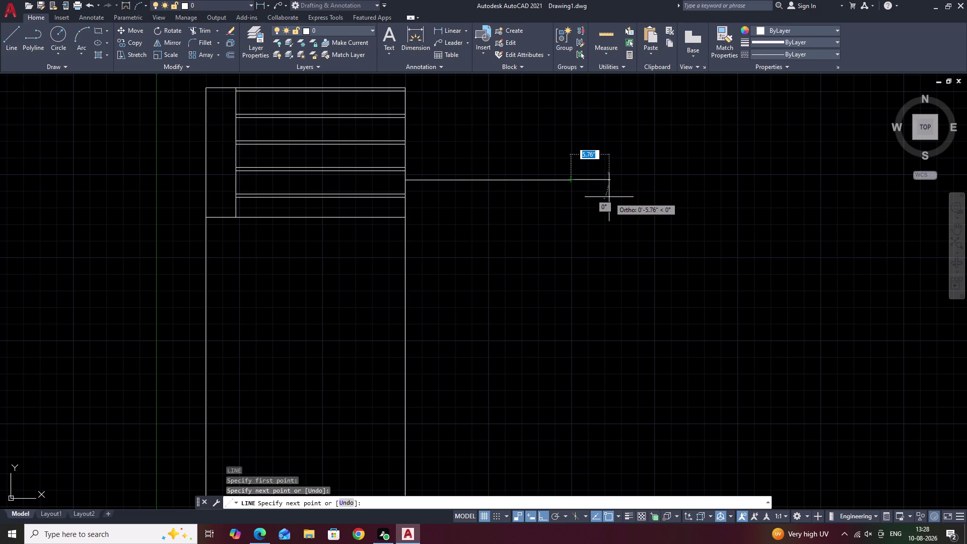
key(ctrl+z)
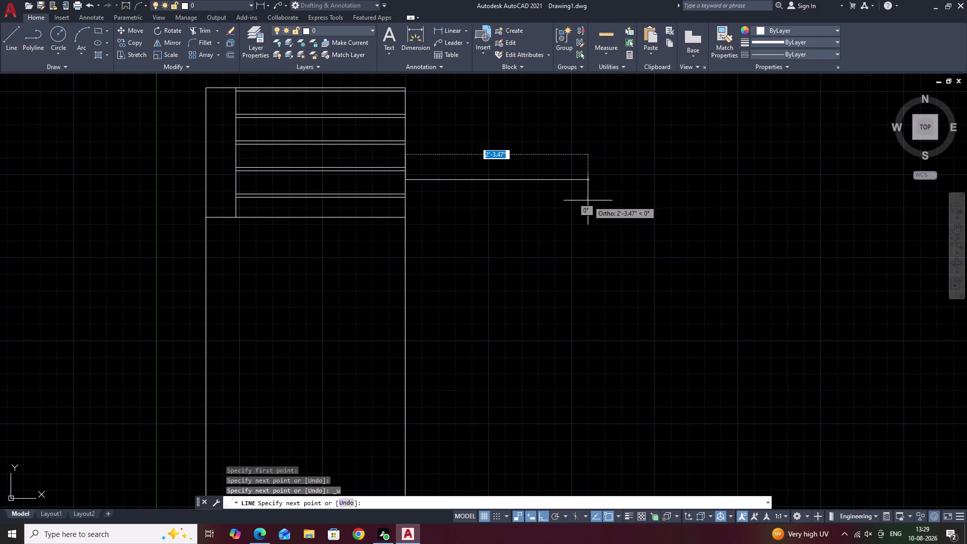
key(3)
text('6)
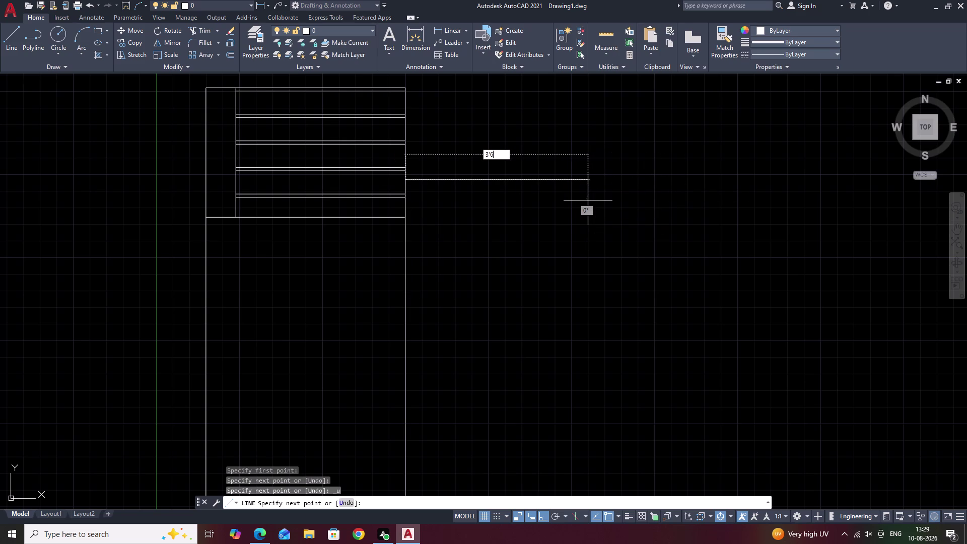
key(ctrl+apostrophe)
key(space)
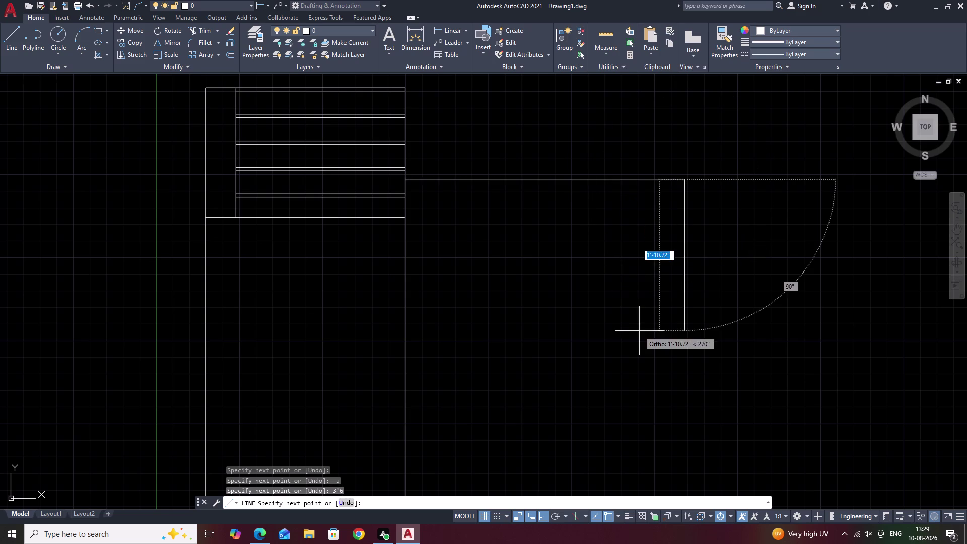
Run the bay's right side down to the floor line and end the line command.
middle_drag(639, 331, 586, 192)
middle_drag(618, 356, 615, 338)
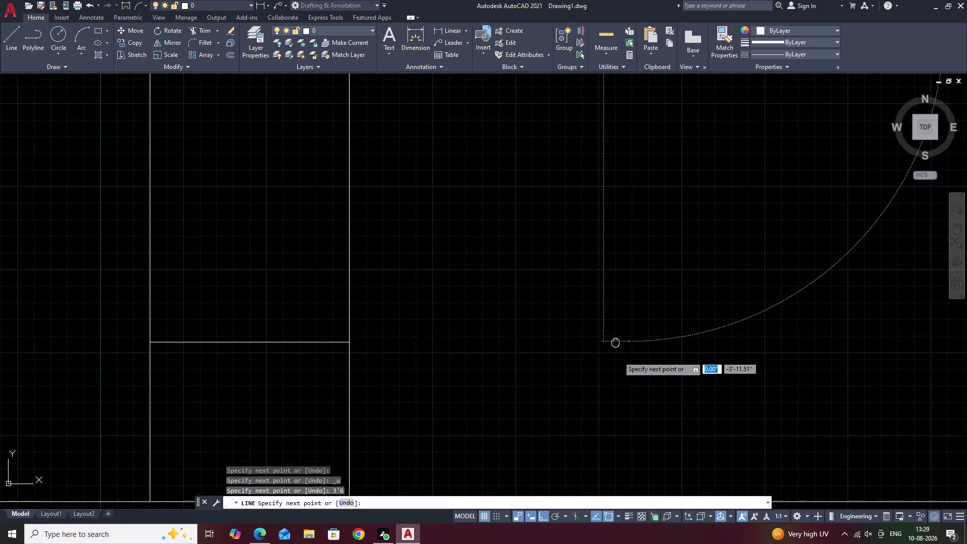
middle_drag(615, 338, 614, 325)
middle_drag(614, 398, 621, 336)
click(632, 427)
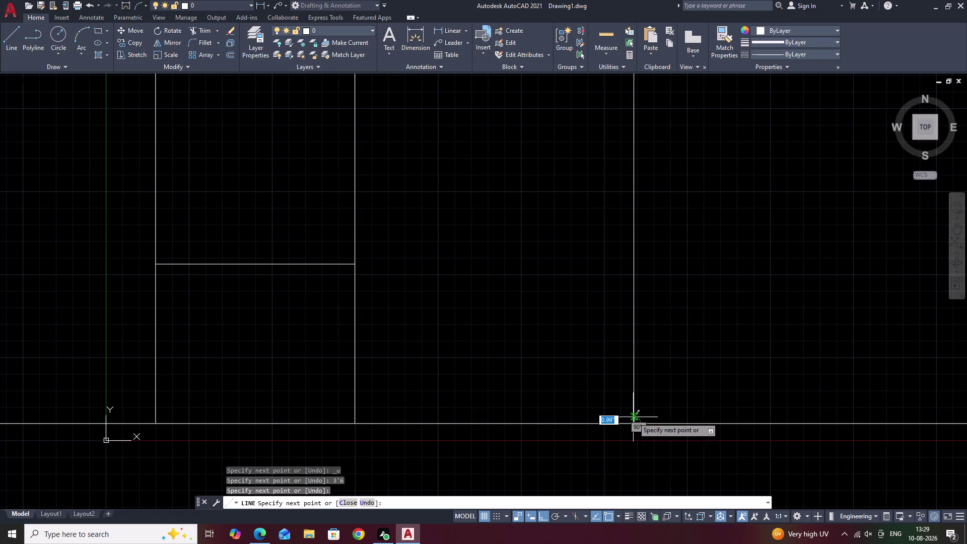
key(Escape)
scroll(down, 3)
middle_drag(670, 379, 480, 382)
scroll(up, 3)
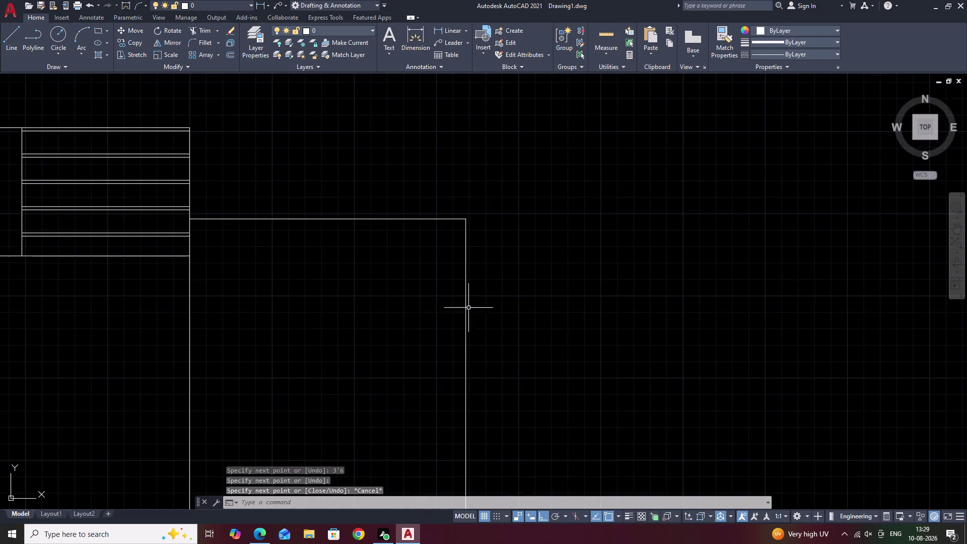
Pan over the bay and restart the LINE command after a mistyped entry.
middle_drag(487, 267, 486, 300)
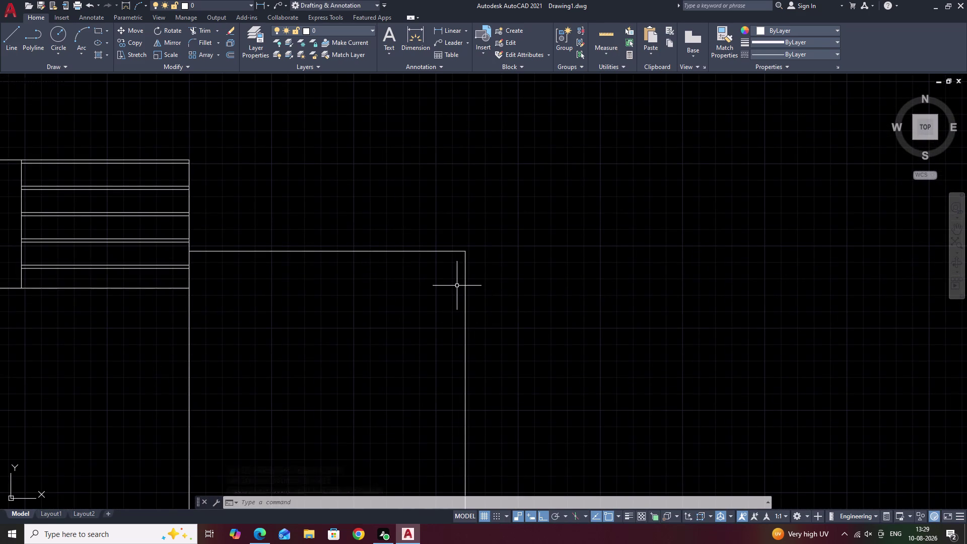
middle_drag(520, 462, 484, 328)
middle_drag(558, 451, 558, 444)
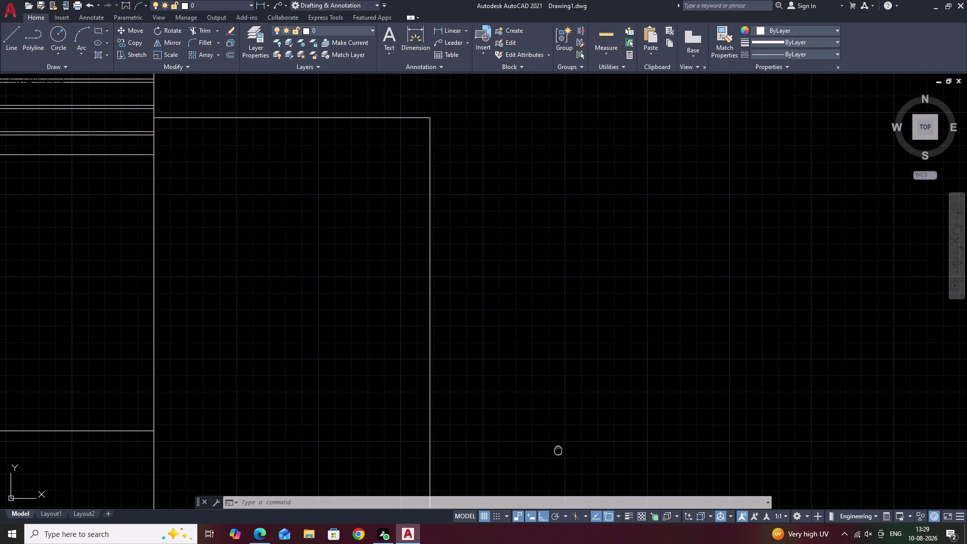
middle_drag(558, 444, 545, 381)
middle_drag(518, 437, 496, 321)
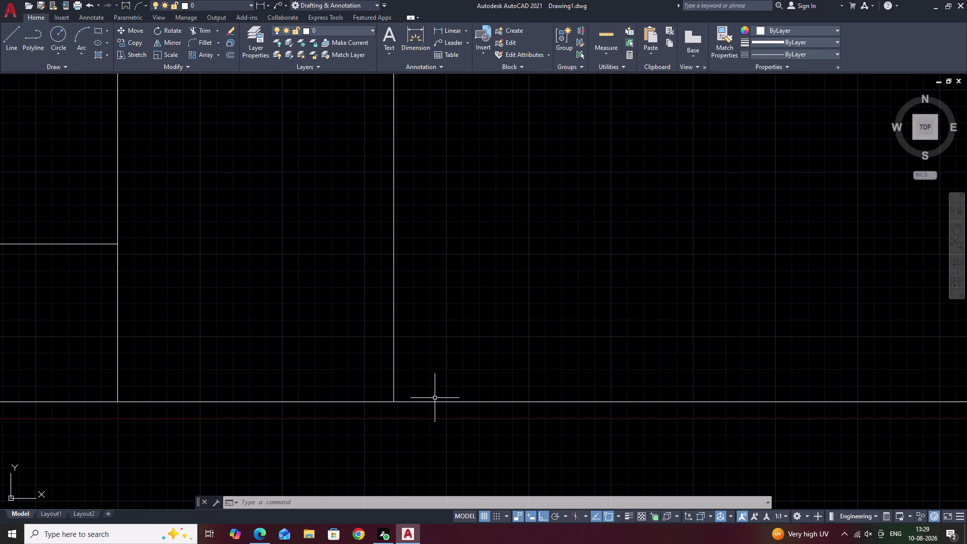
key(l)
key(space)
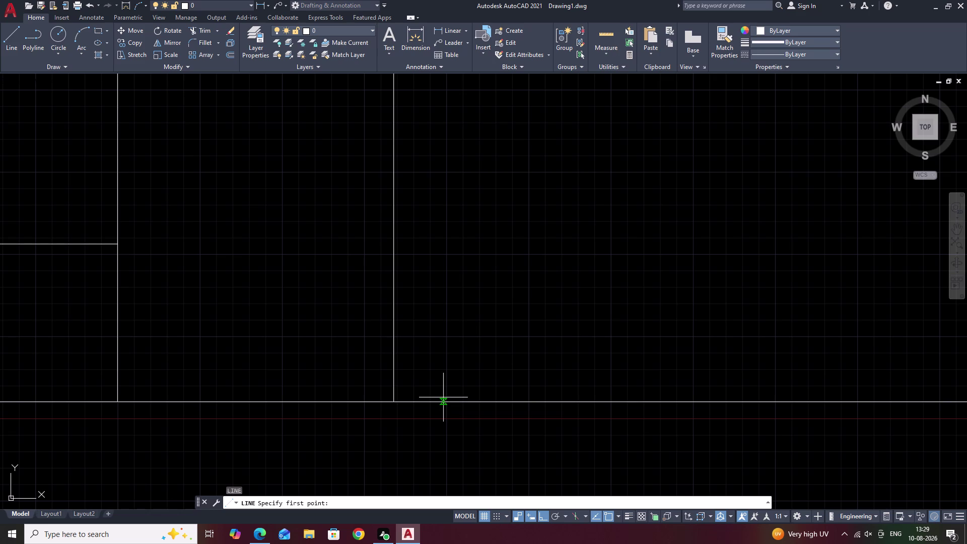
key(Escape)
text(;)
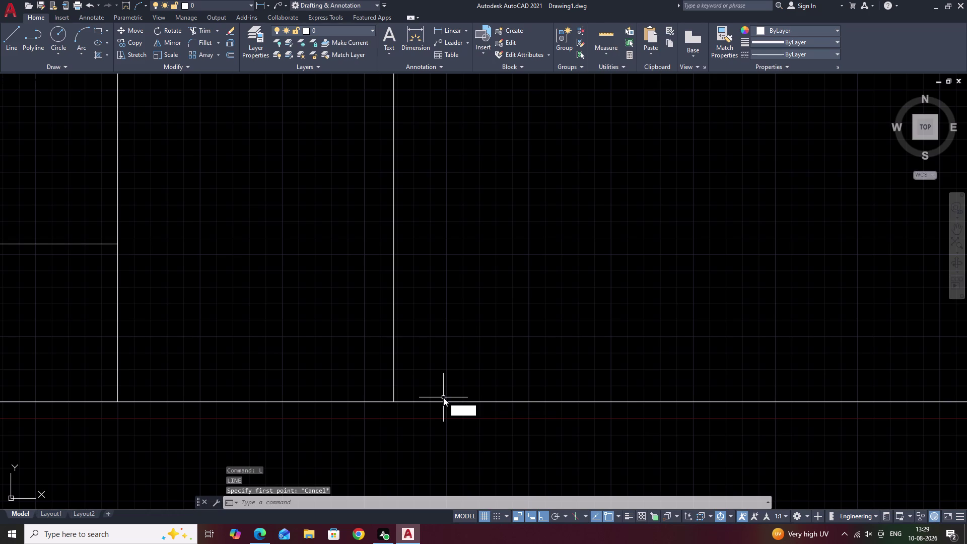
key(space)
key(Escape)
text(l)
key(space)
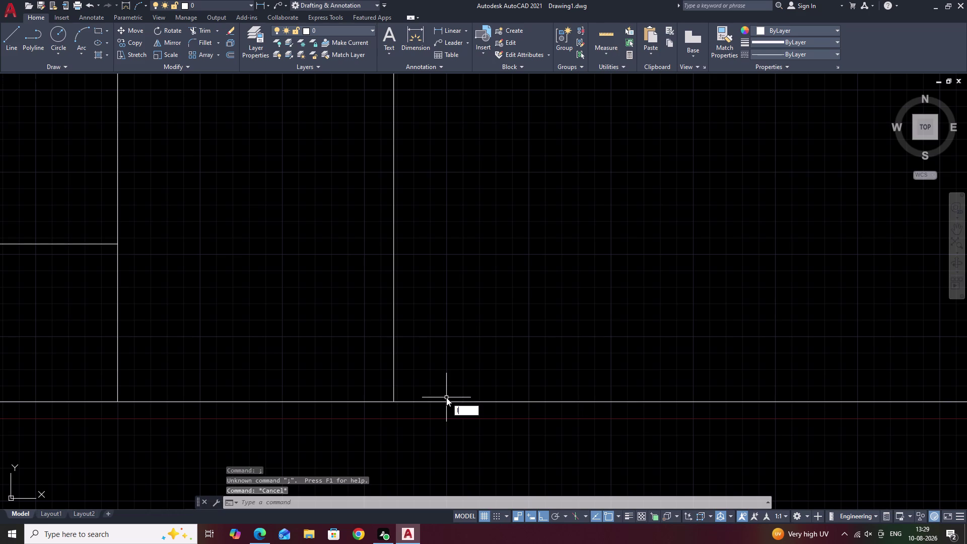
Draw a 3' line rightward from the bay's top-right corner.
middle_drag(448, 330, 478, 442)
middle_drag(471, 263, 479, 382)
middle_drag(470, 268, 471, 375)
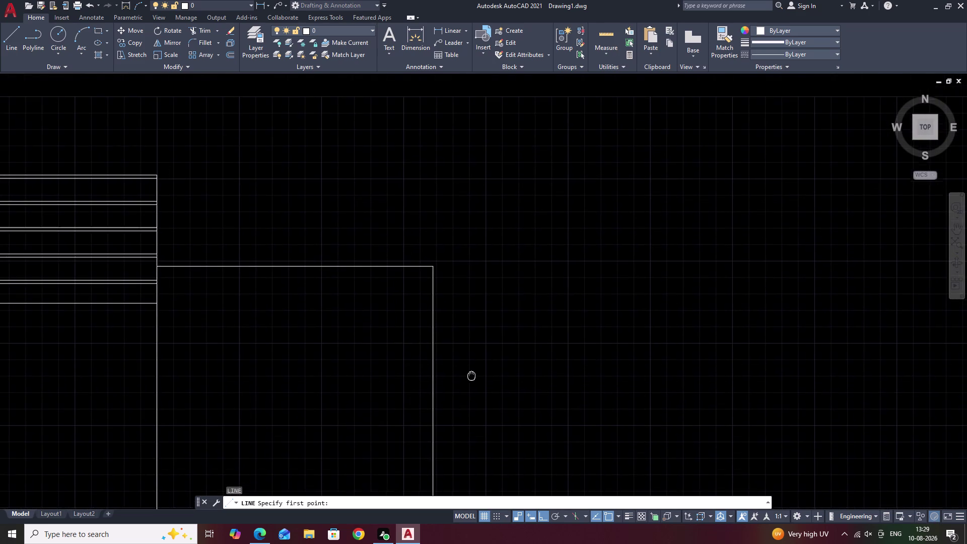
click(433, 272)
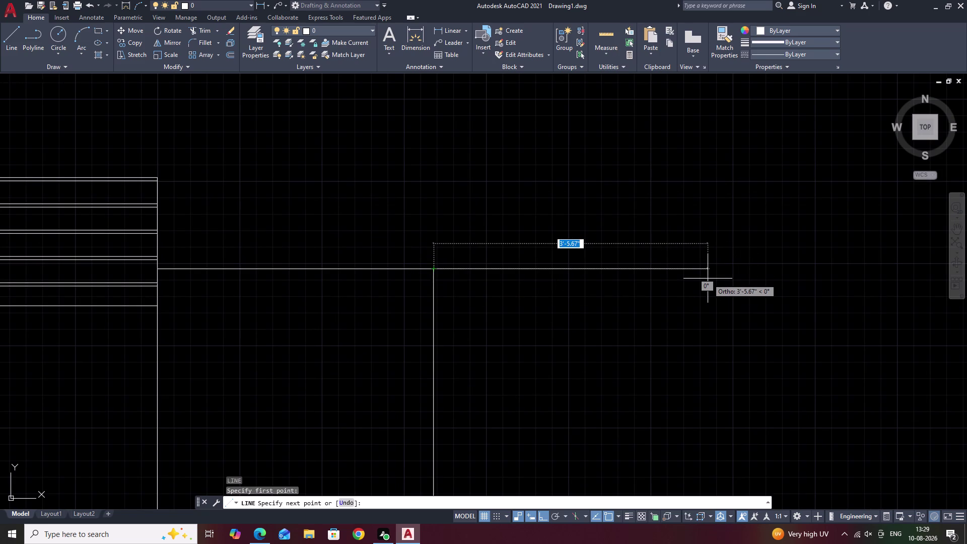
key(3)
key(apostrophe)
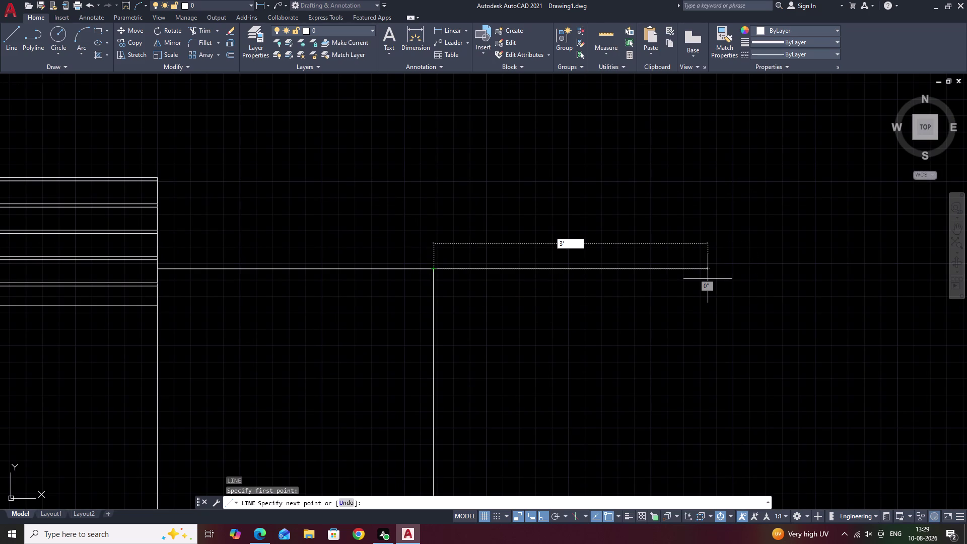
key(space)
middle_drag(724, 416, 664, 247)
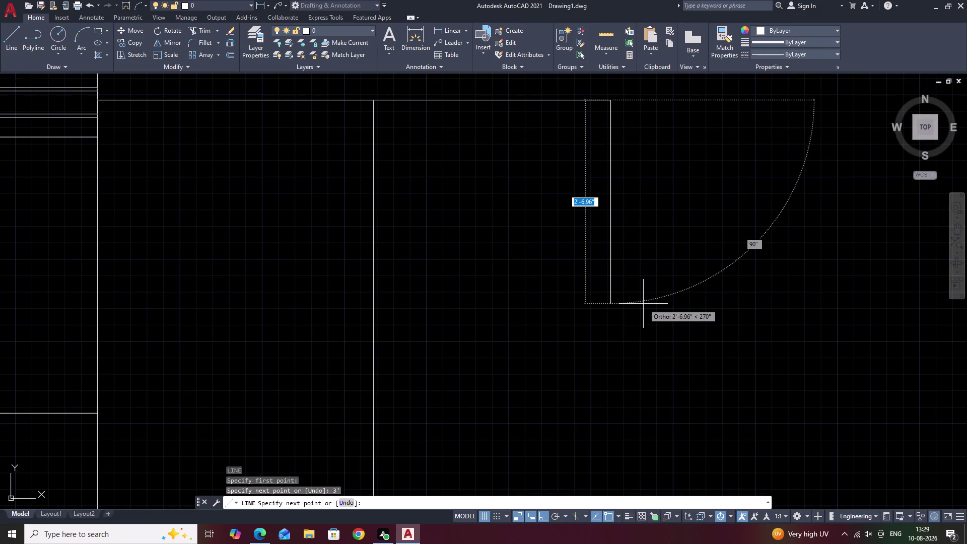
scroll(down, 3)
middle_drag(635, 333, 635, 324)
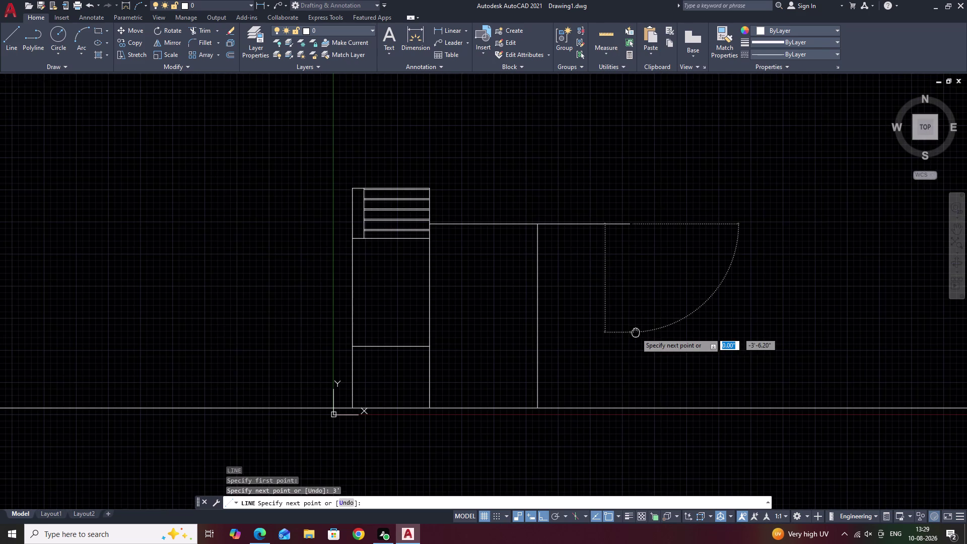
middle_drag(634, 324, 630, 300)
key(Escape)
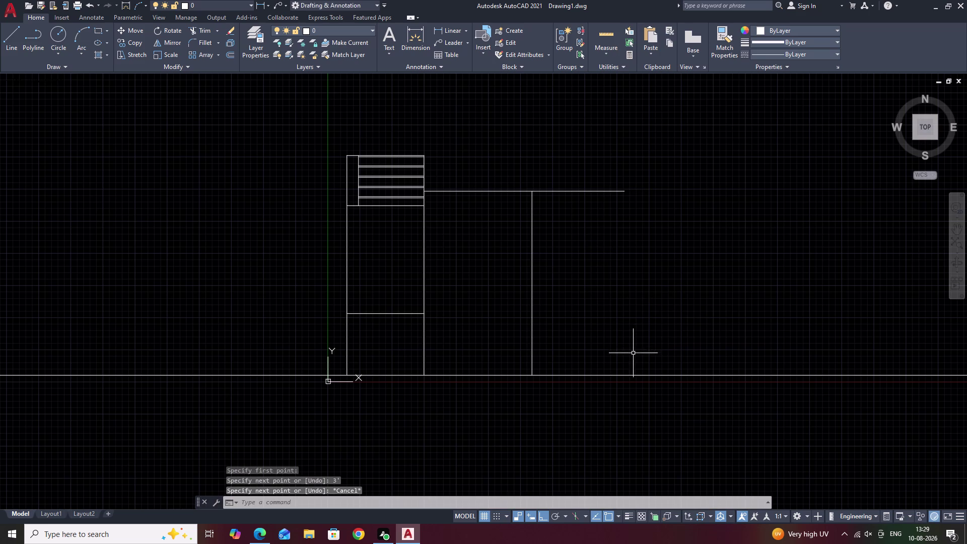
Begin a line at the bay's bottom corner, then cancel it.
text(l)
key(space)
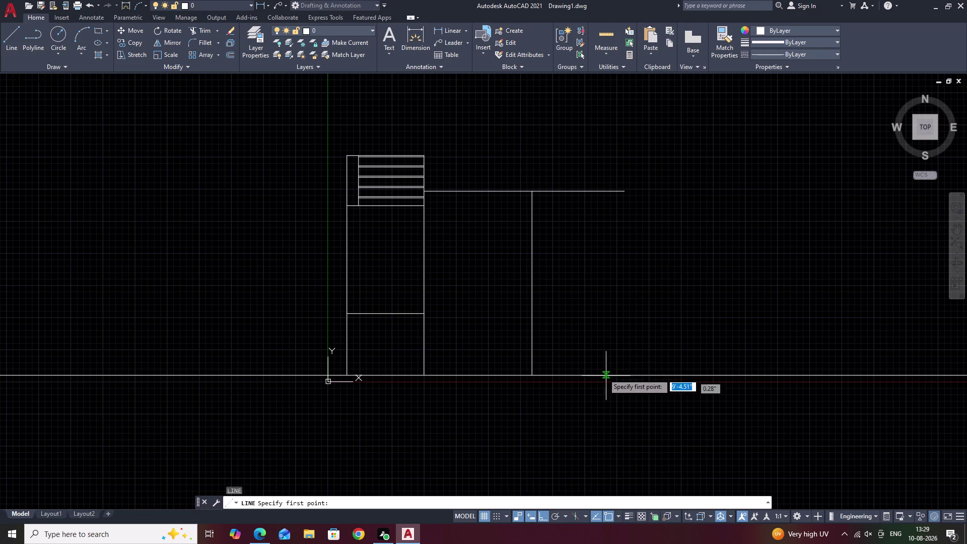
click(533, 376)
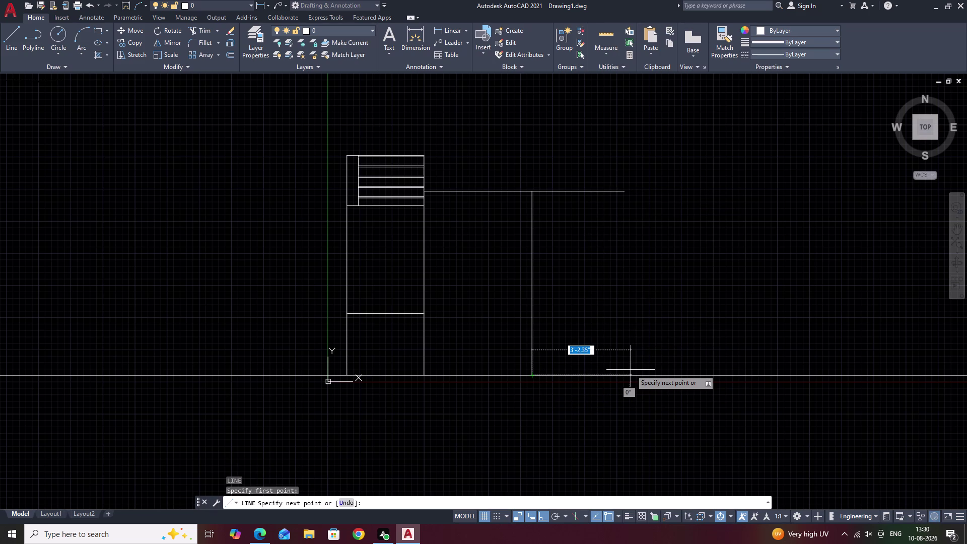
key(Escape)
Draw a 2' line up from a point tracked 3' right of the bay's bottom corner.
text(l)
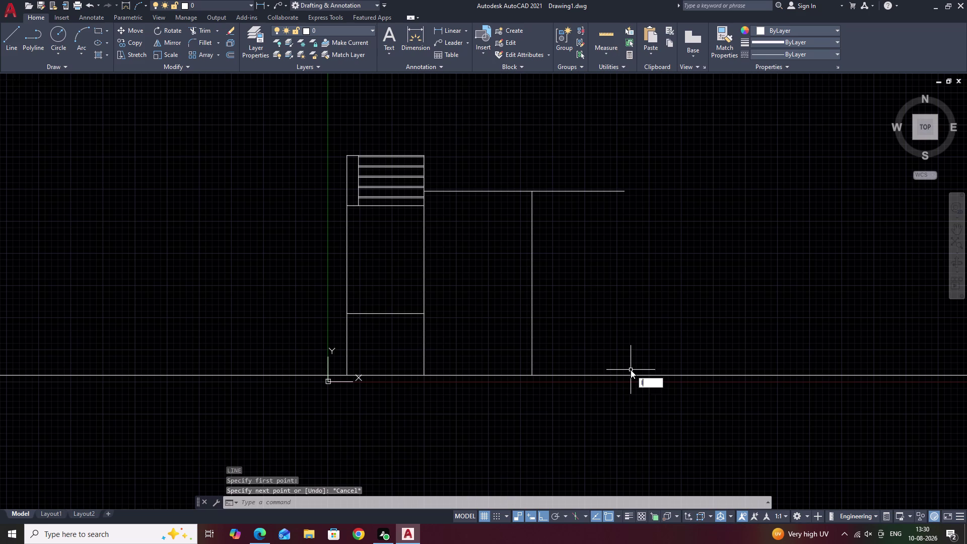
key(space)
text(tk)
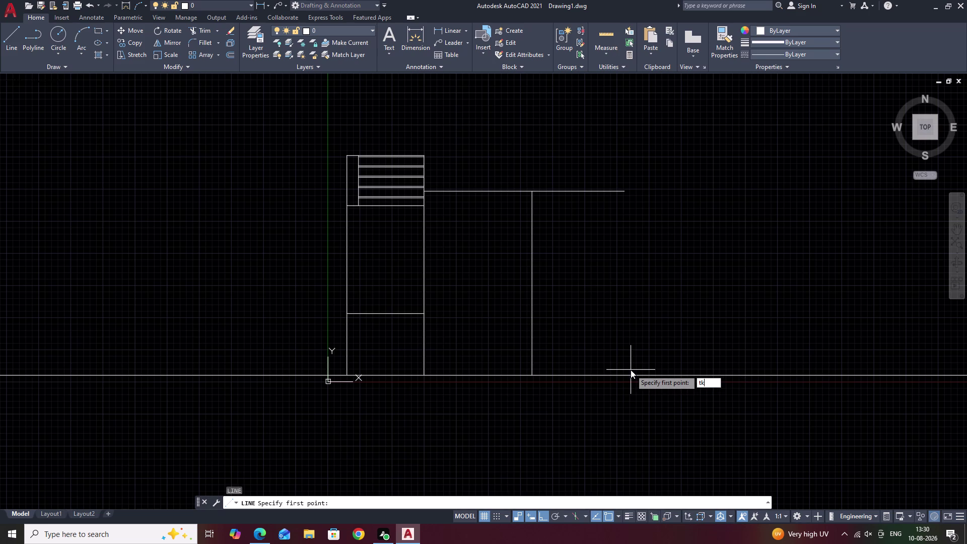
key(space)
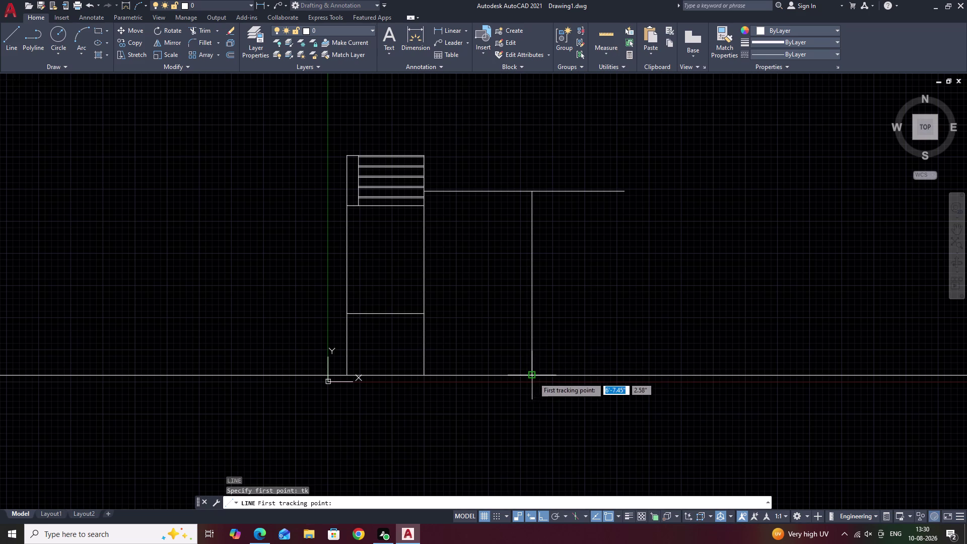
click(534, 375)
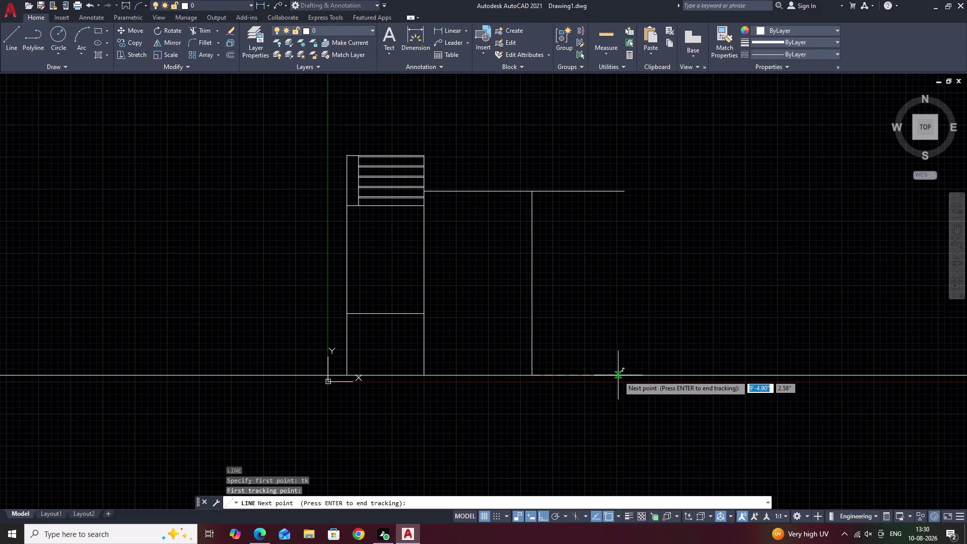
text(3')
key(space)
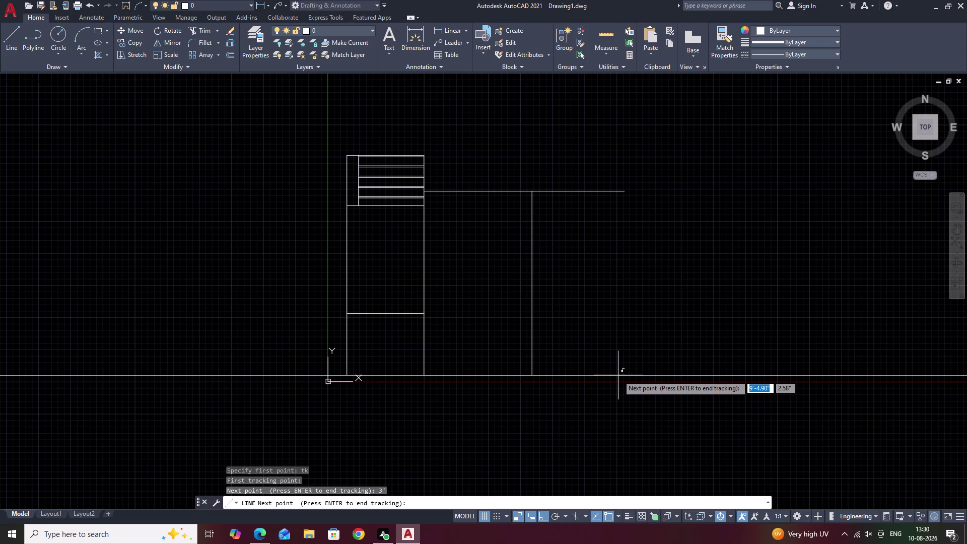
key(space)
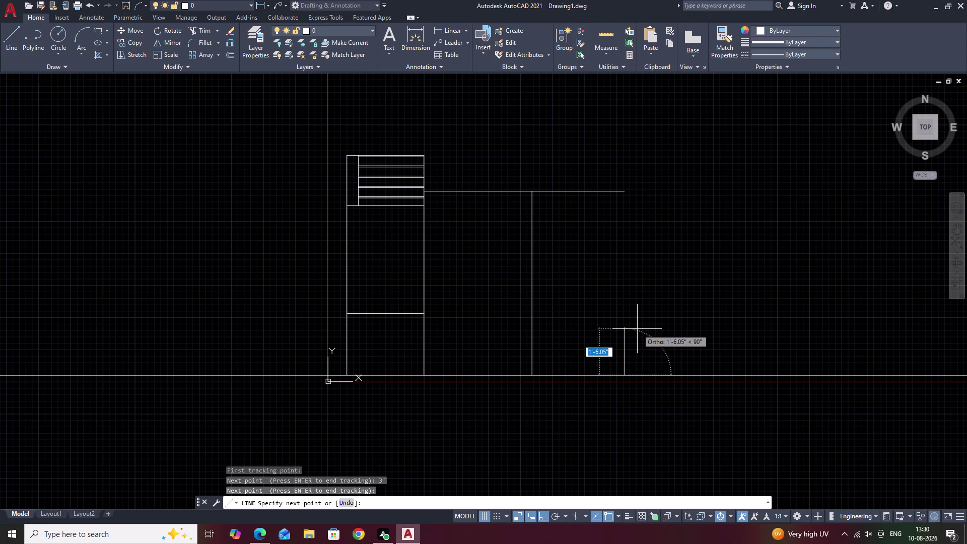
key(2)
key(apostrophe)
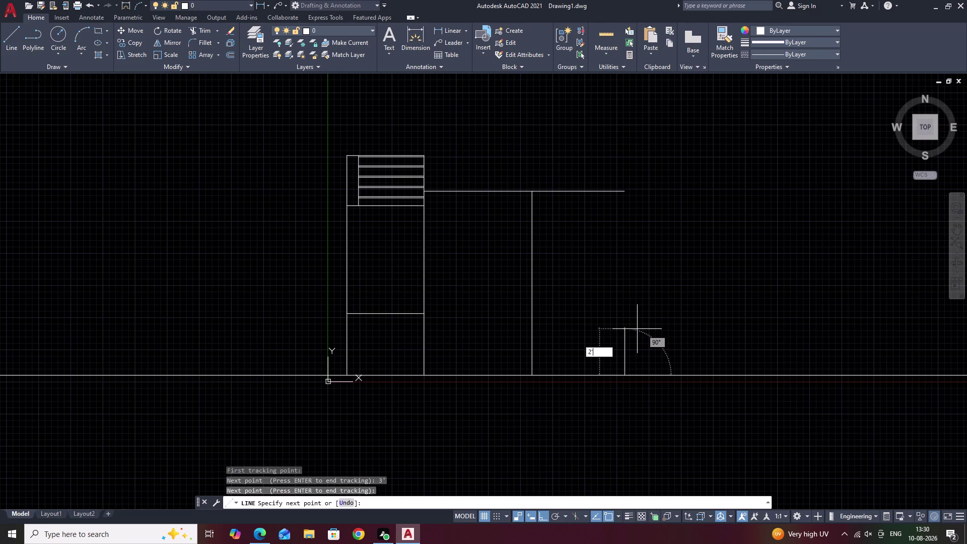
key(space)
key(Escape)
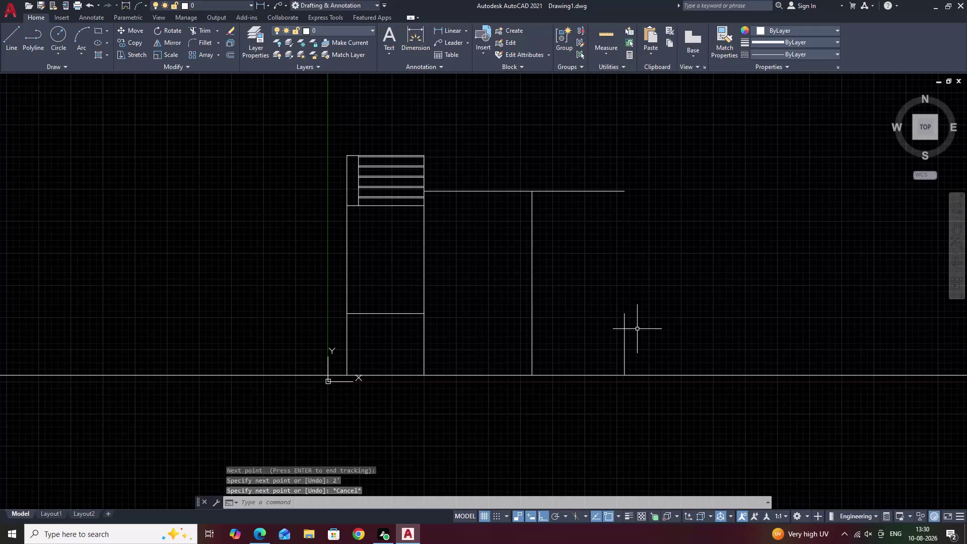
Draw the right upright up to the top edge and a divider back to the bay.
key(l)
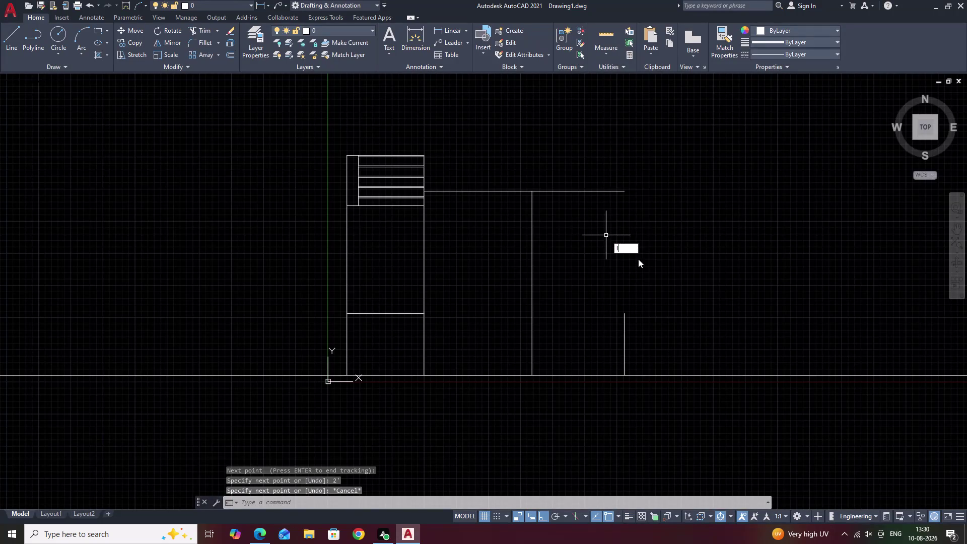
key(space)
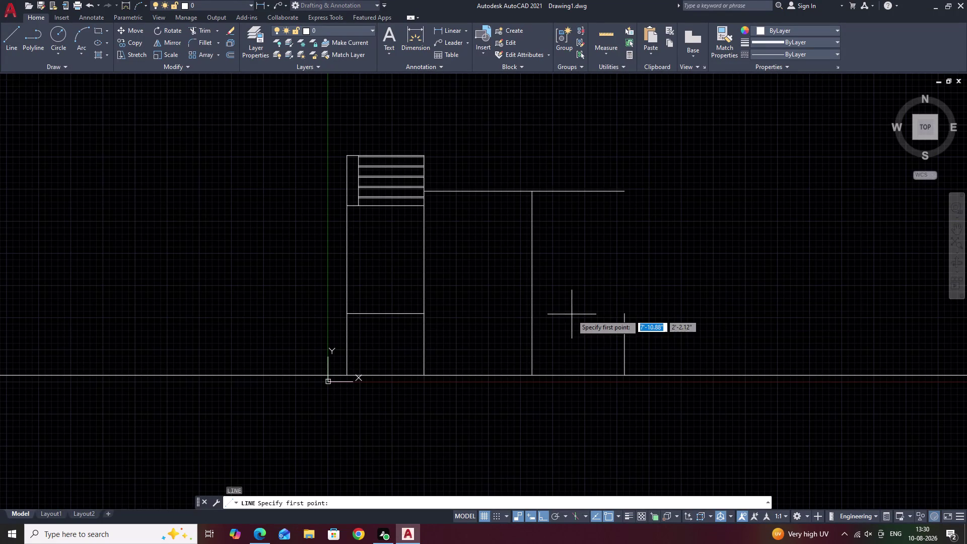
double_click(627, 194)
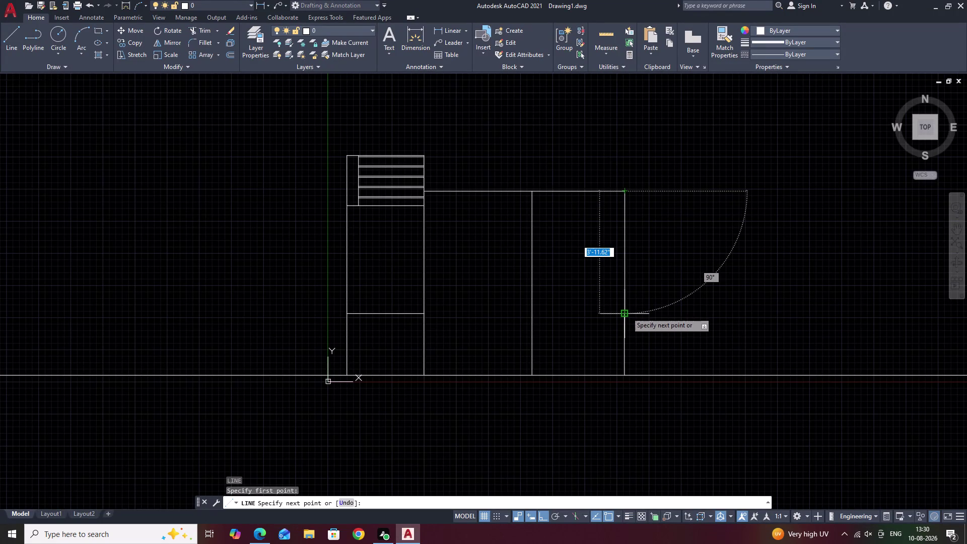
click(627, 313)
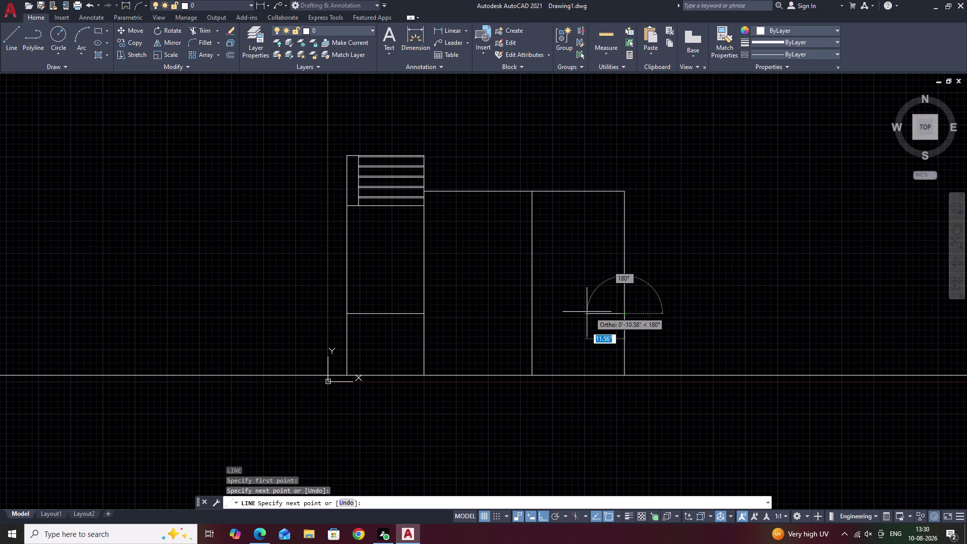
click(531, 313)
right_click(531, 312)
key(Escape)
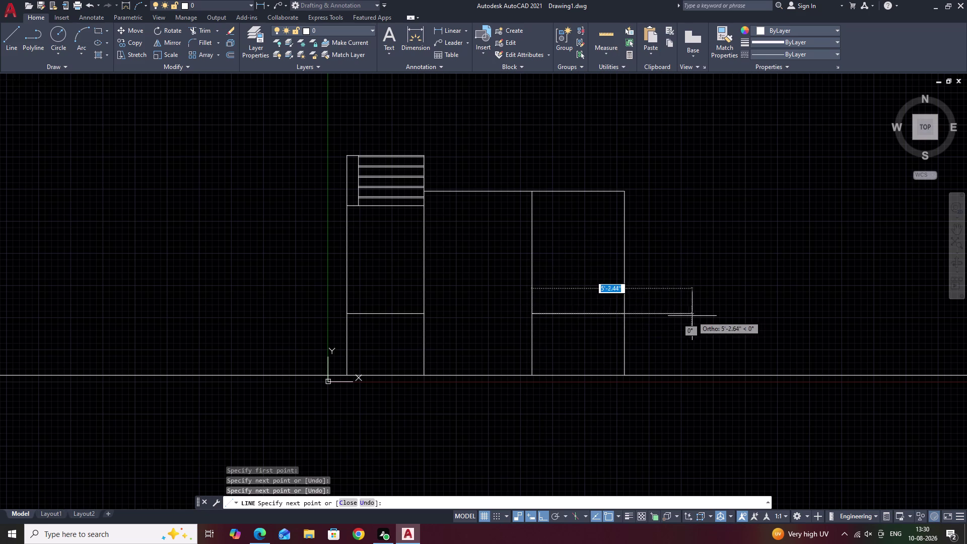
key(Escape)
scroll(down, 3)
middle_drag(687, 311, 510, 298)
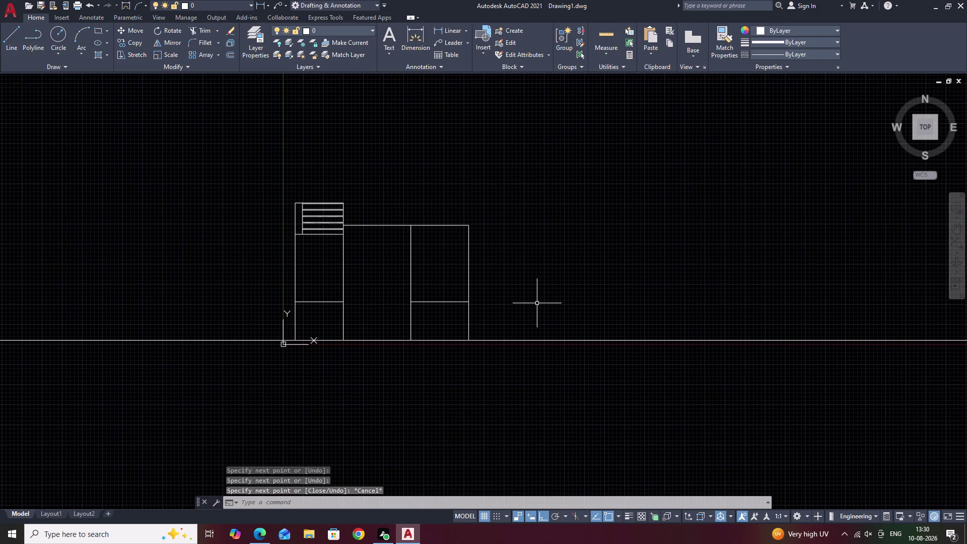
Draw a 1'-6" line right from the middle block's top corner.
text(l)
key(space)
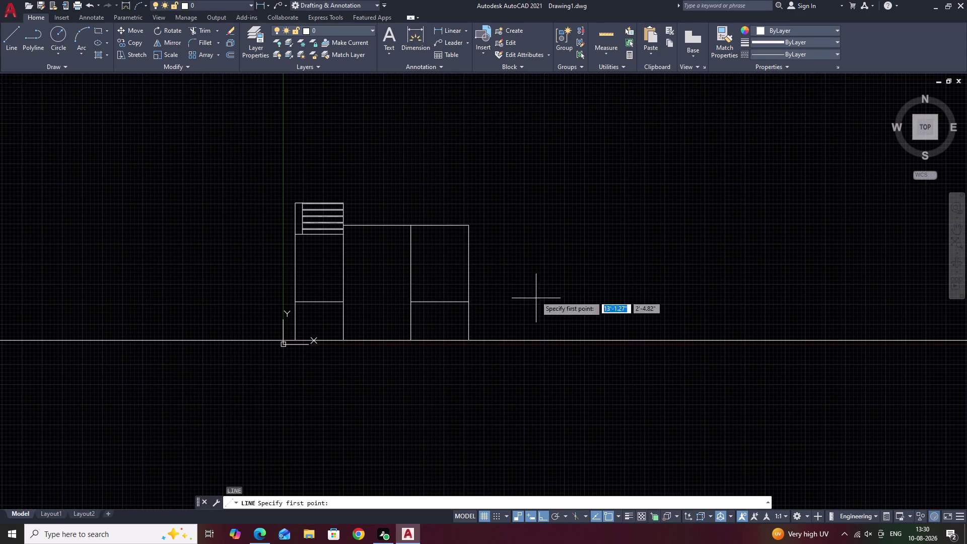
click(470, 227)
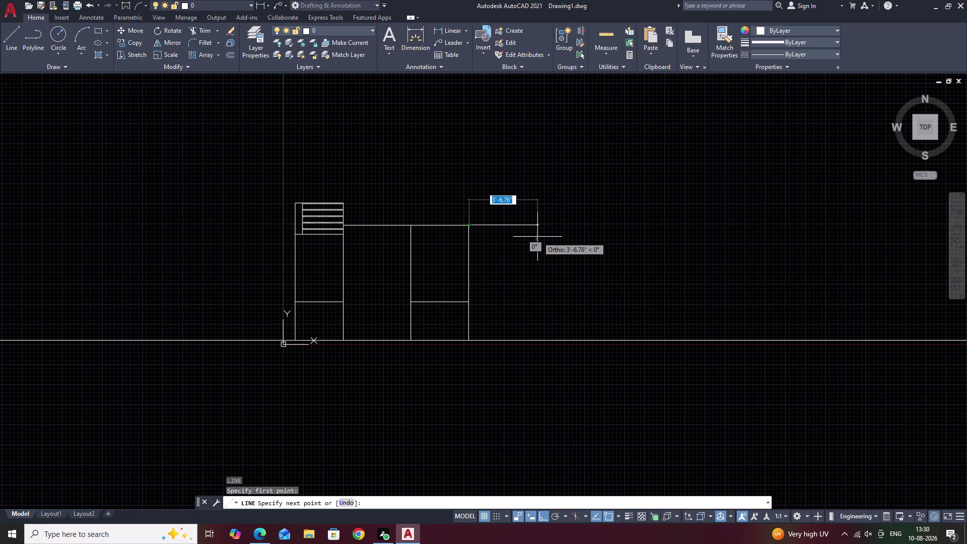
text(1')
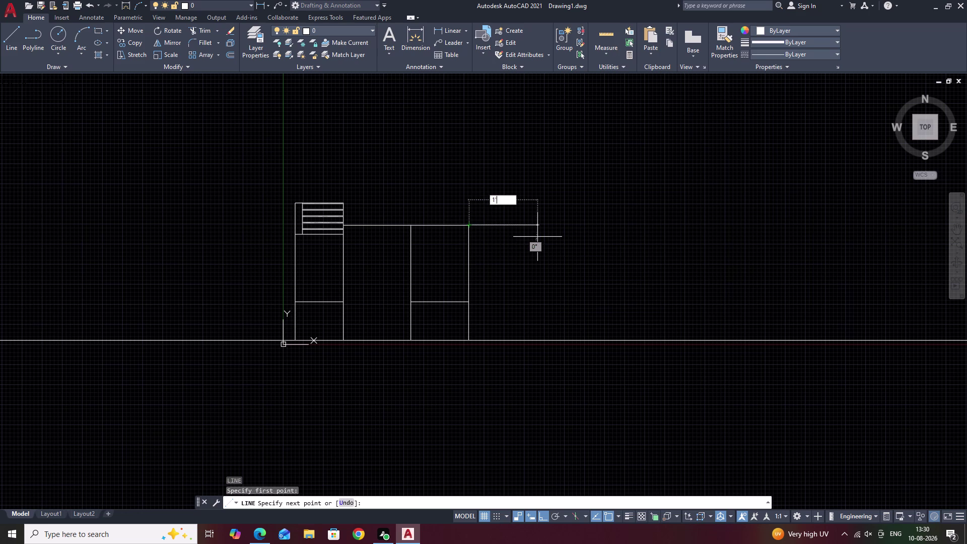
text(6)
key(shift+quotedbl)
key(BackSpace)
key(BackSpace)
key(space)
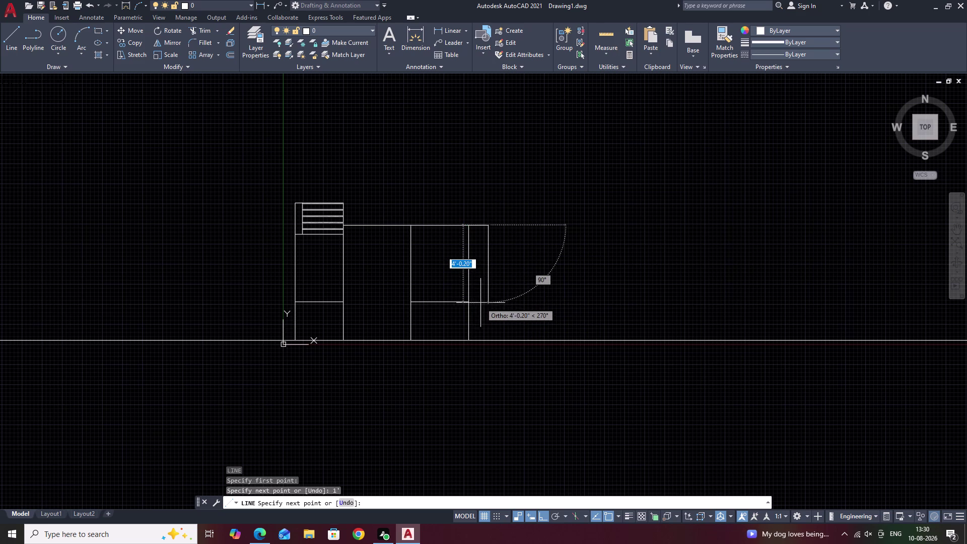
Drop a vertical line down to the divider's level.
scroll(up, 3)
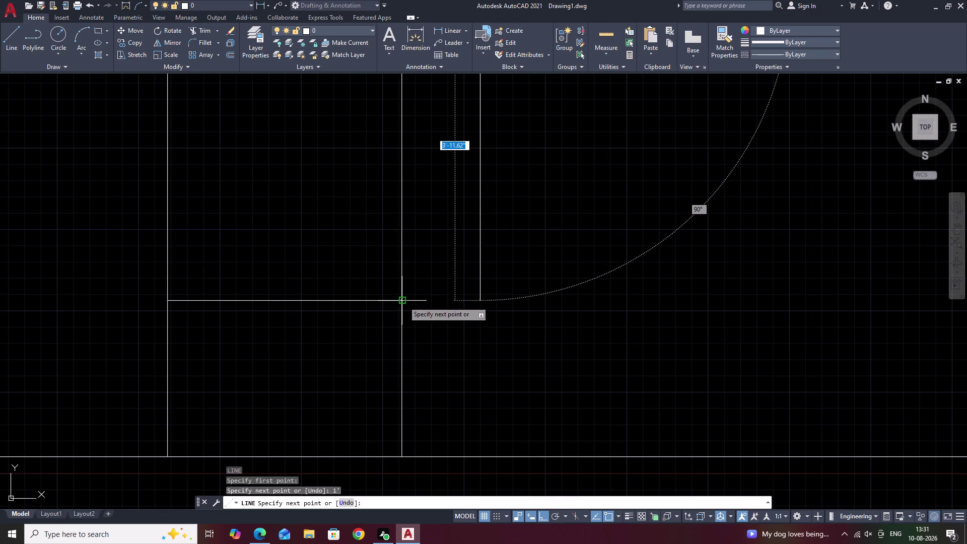
click(482, 300)
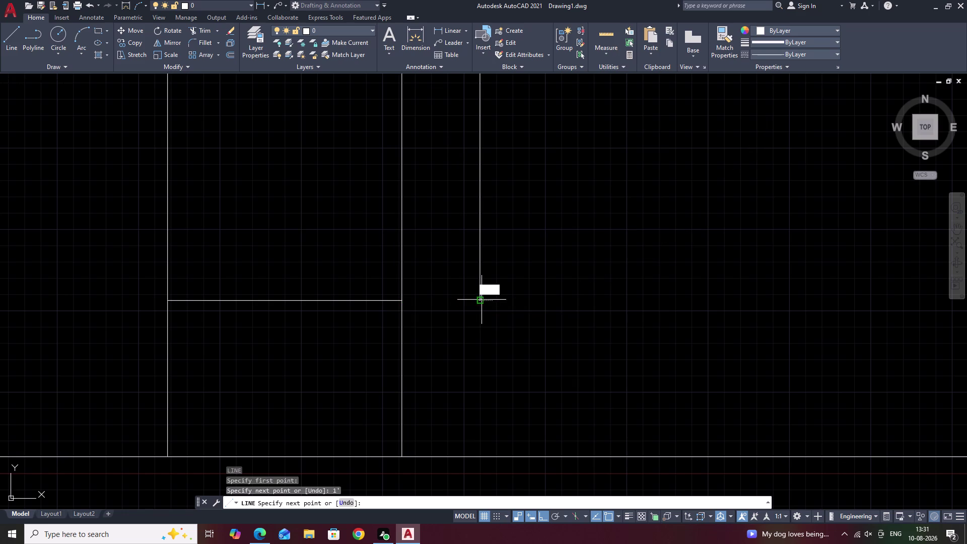
key(Escape)
scroll(down, 3)
middle_drag(555, 283, 463, 322)
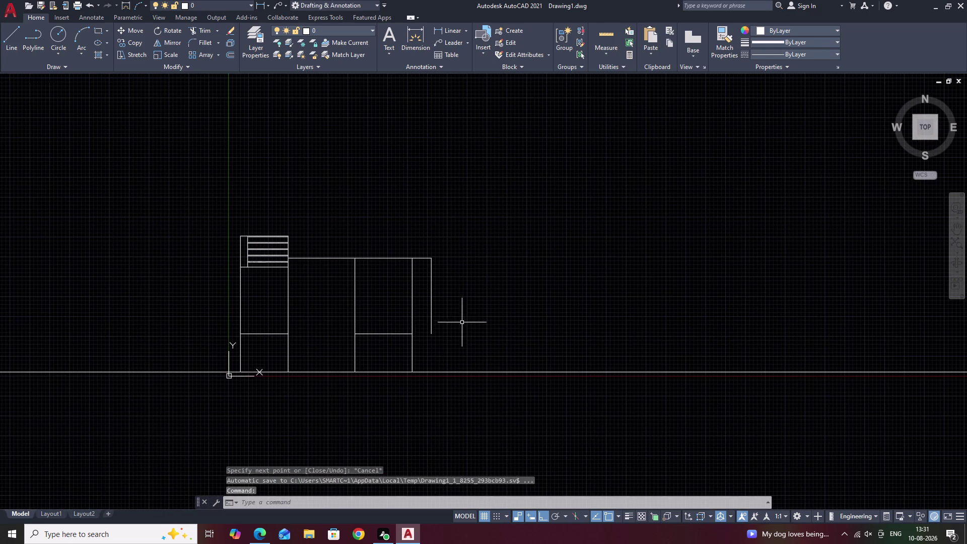
Extend the horizontal divider with EX to the new right vertical line.
key(l)
key(Escape)
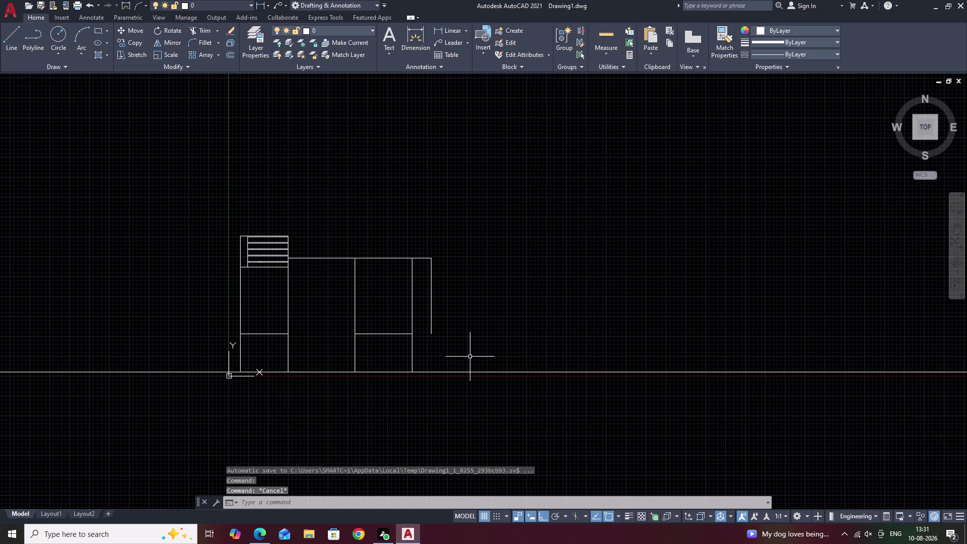
middle_drag(476, 368, 481, 324)
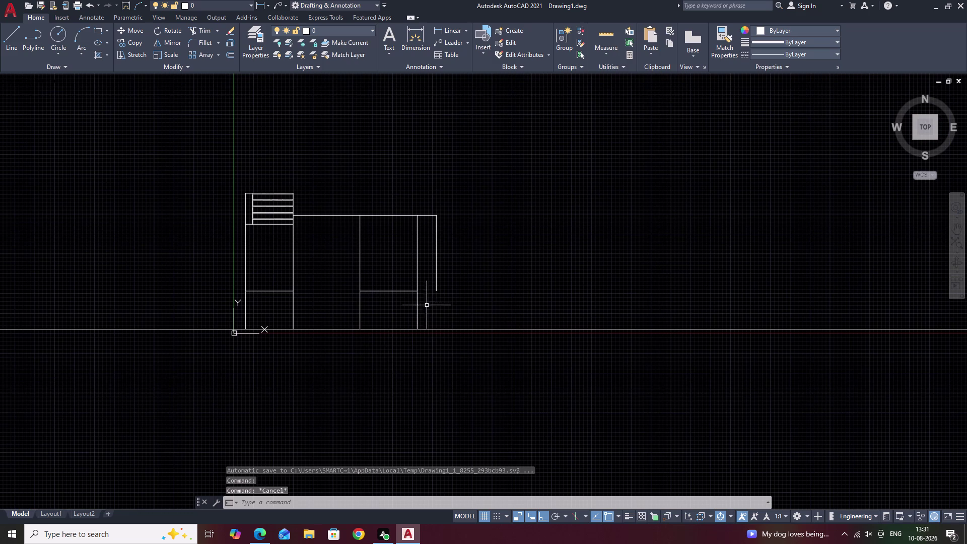
scroll(up, 3)
scroll(up, 3)
text(e)
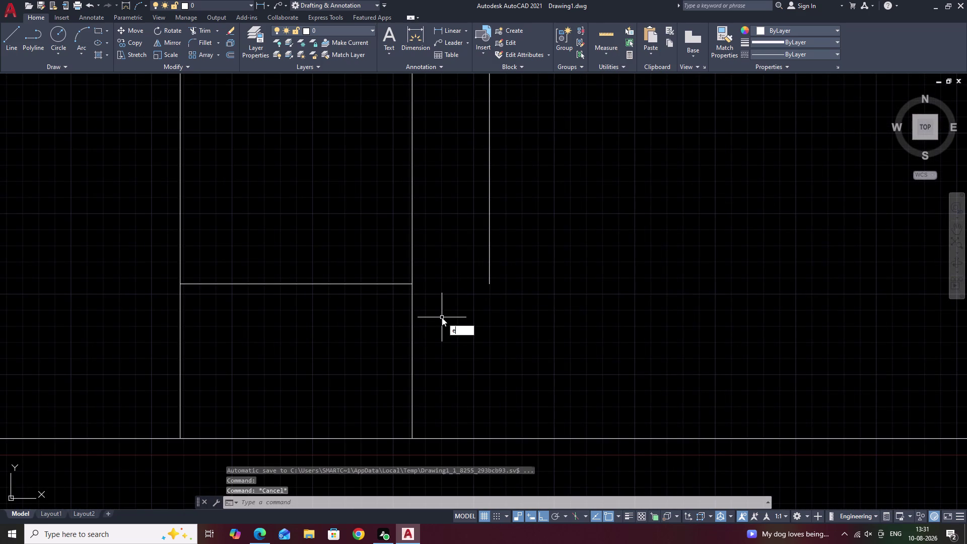
text(x)
key(space)
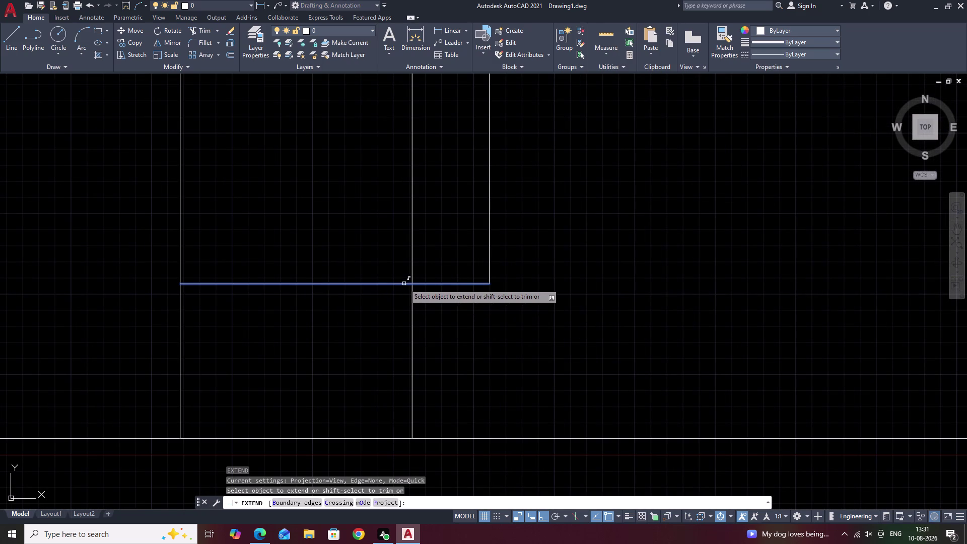
click(404, 284)
key(Escape)
Pan to recentre the whole elevation, leaving room above it.
scroll(down, 3)
middle_drag(534, 300, 435, 335)
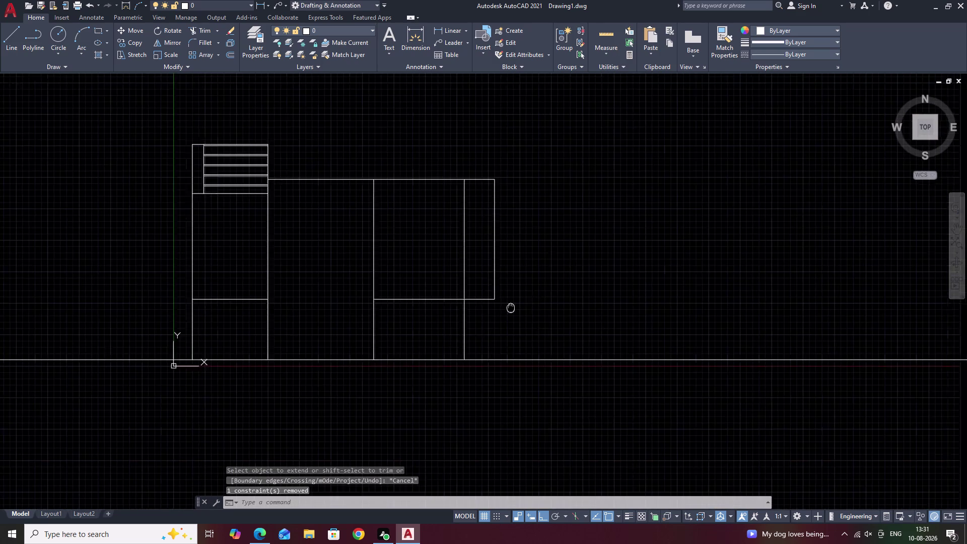
middle_drag(435, 335, 408, 343)
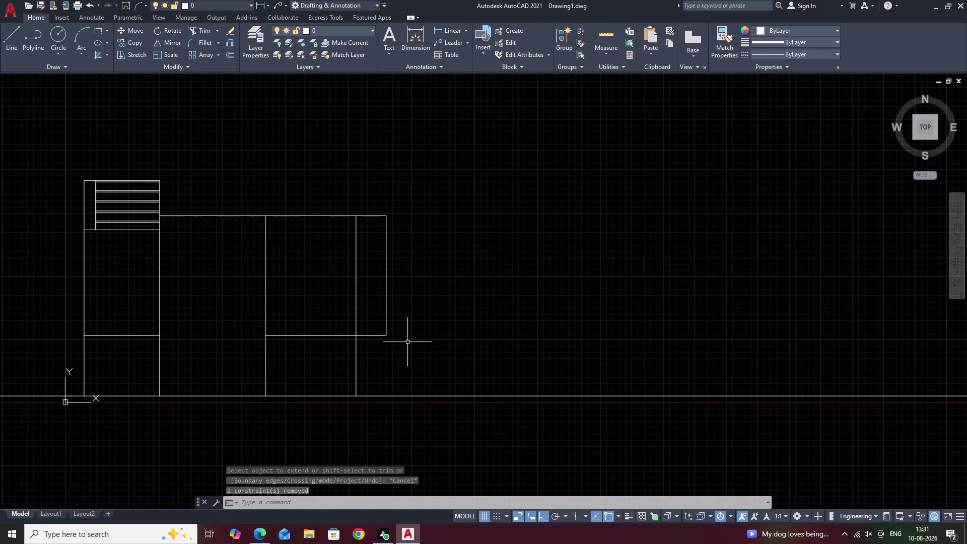
middle_drag(360, 156, 435, 308)
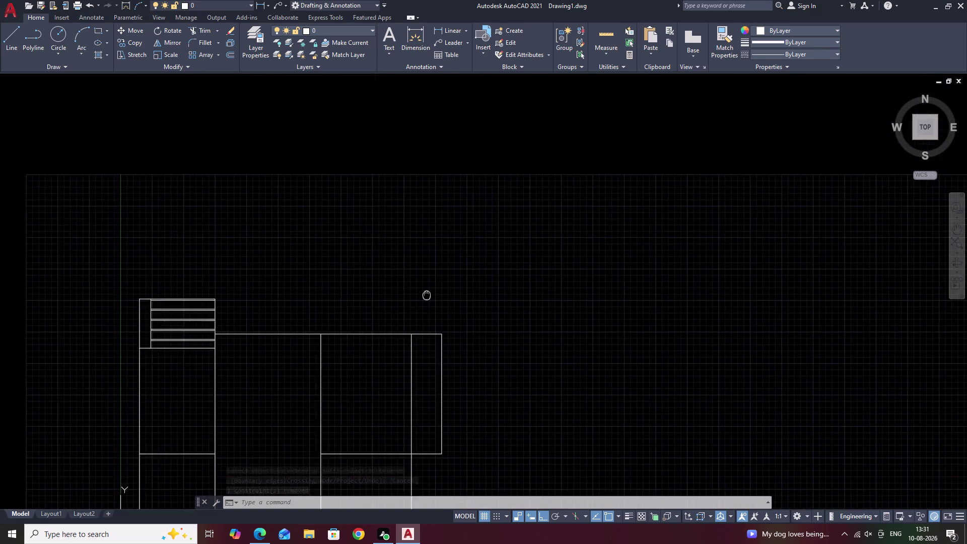
middle_drag(436, 308, 436, 308)
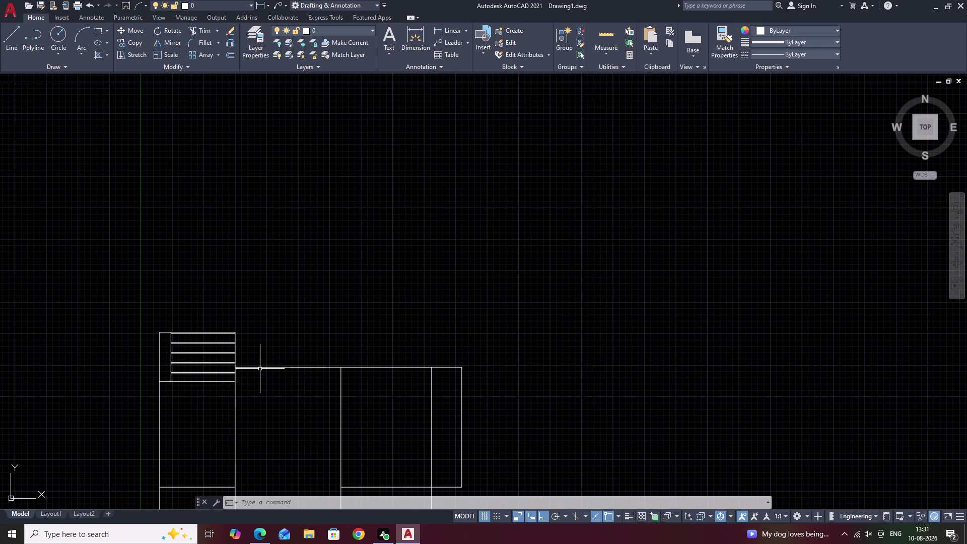
Try a 10.5 upward line from the strip's top corner, then undo and cancel it.
key(l)
key(space)
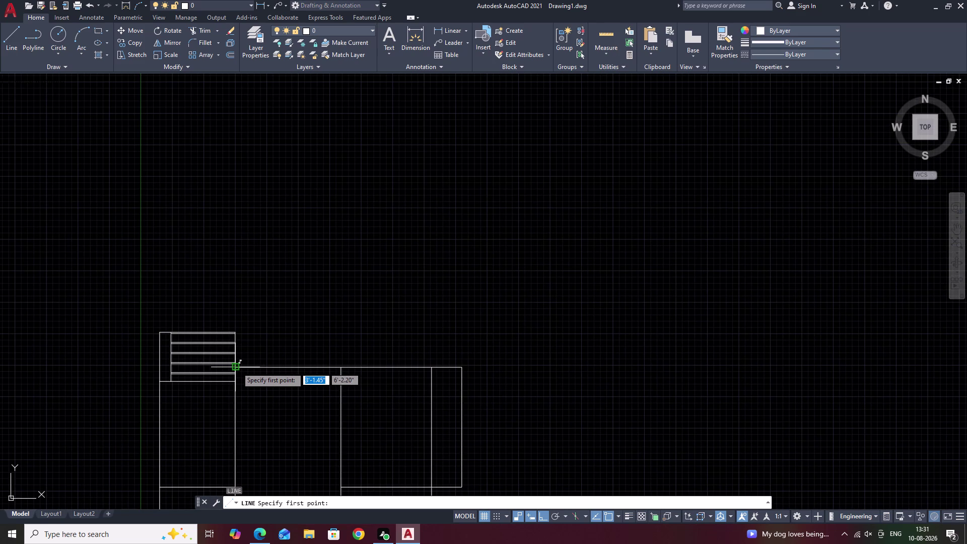
key(Escape)
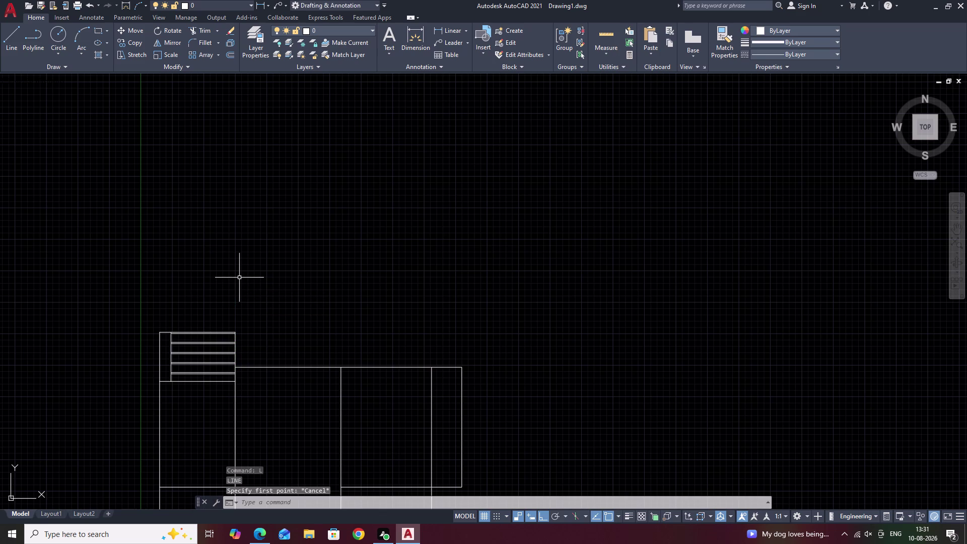
text(l)
key(space)
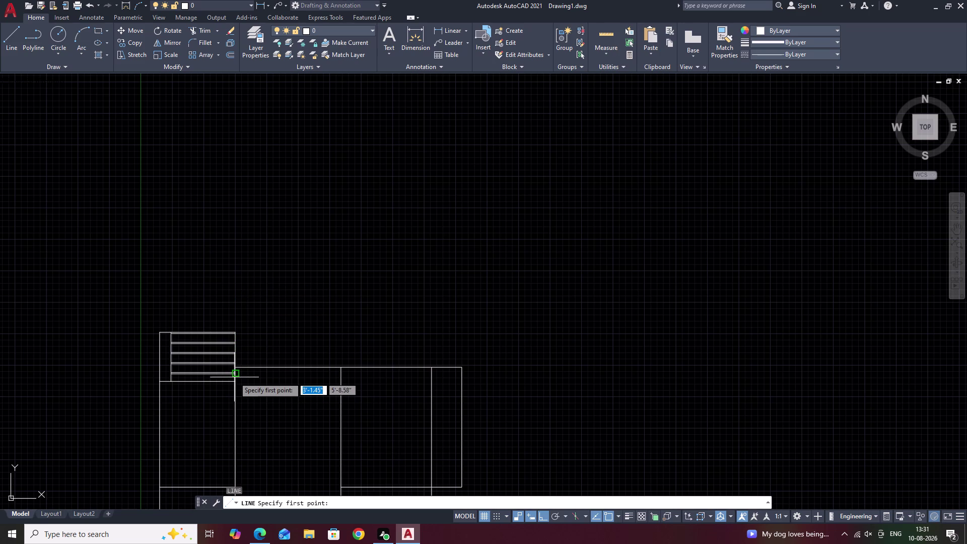
click(235, 367)
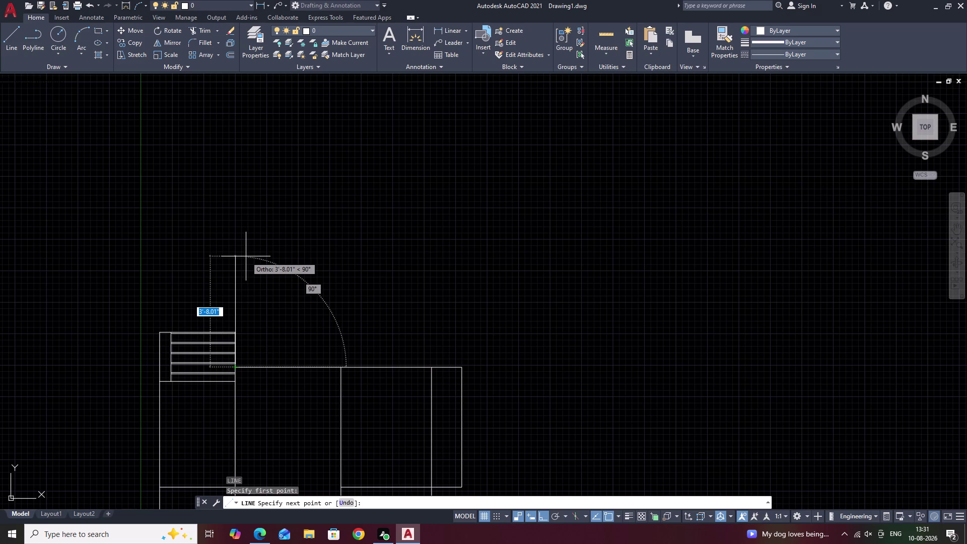
text(1)
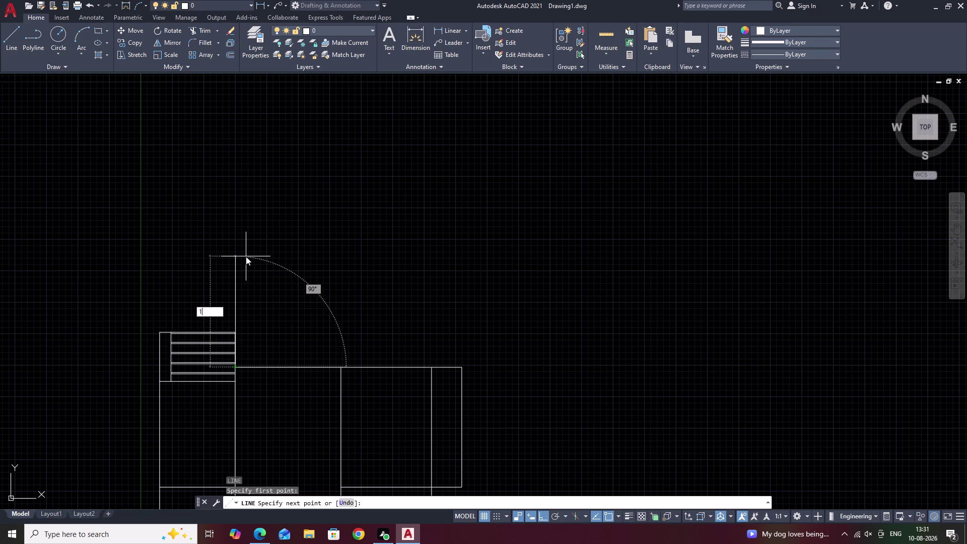
text(.5)
key(BackSpace)
key(BackSpace)
text(0.5)
key(space)
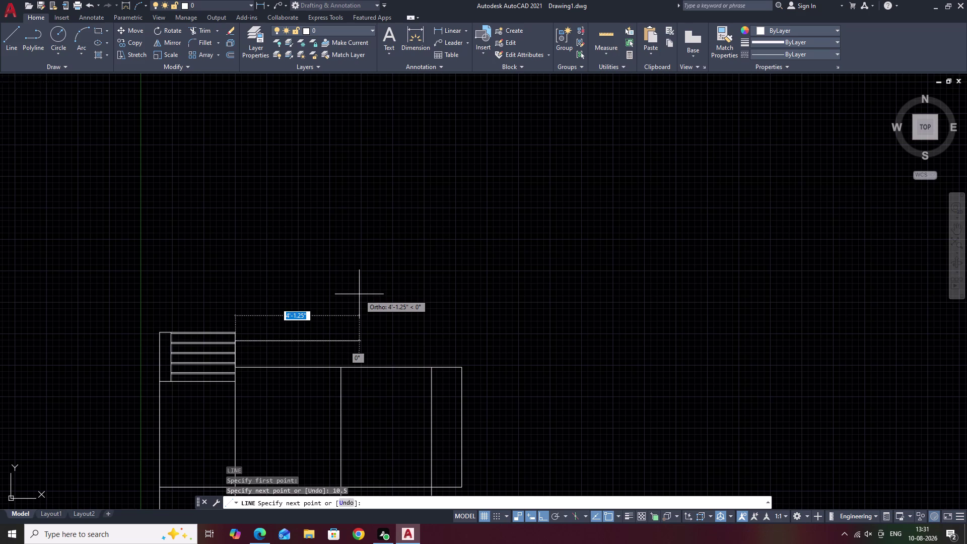
key(ctrl+z)
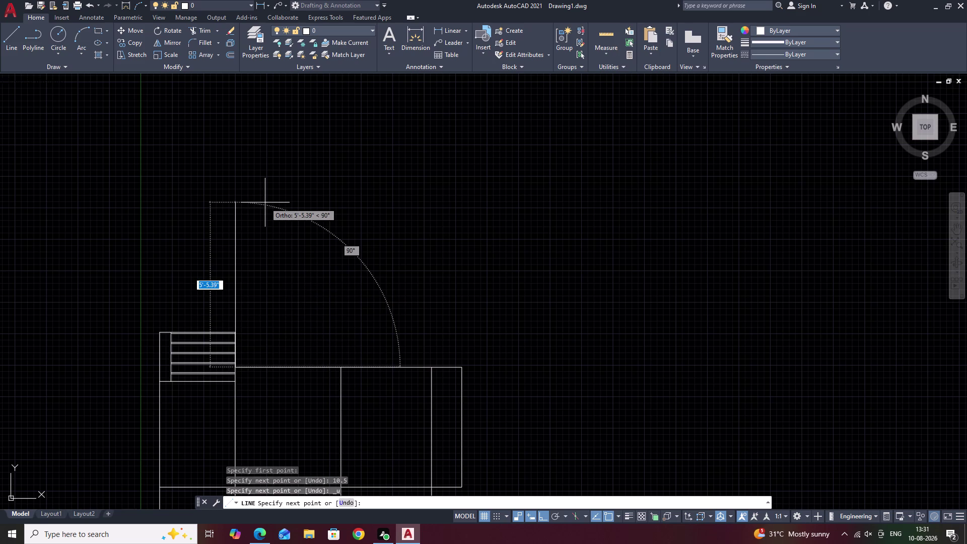
key(Escape)
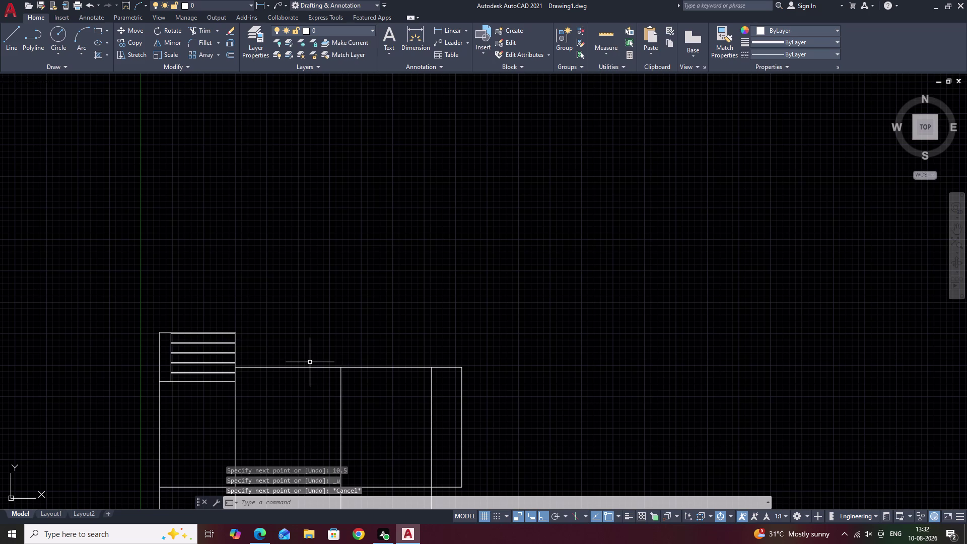
Draw a 10.5 line up from the strip's top corner.
text(l)
key(space)
scroll(up, 3)
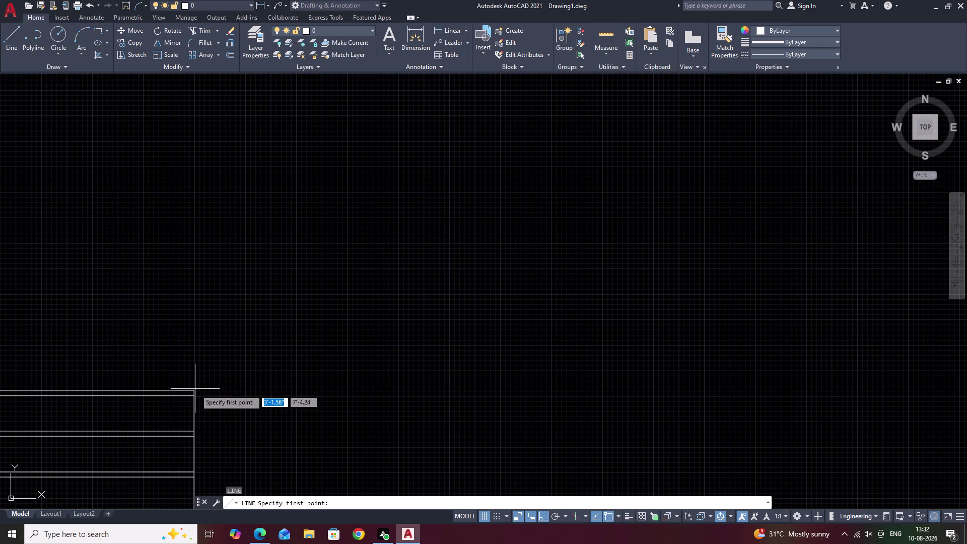
click(196, 392)
right_click(197, 393)
click(221, 332)
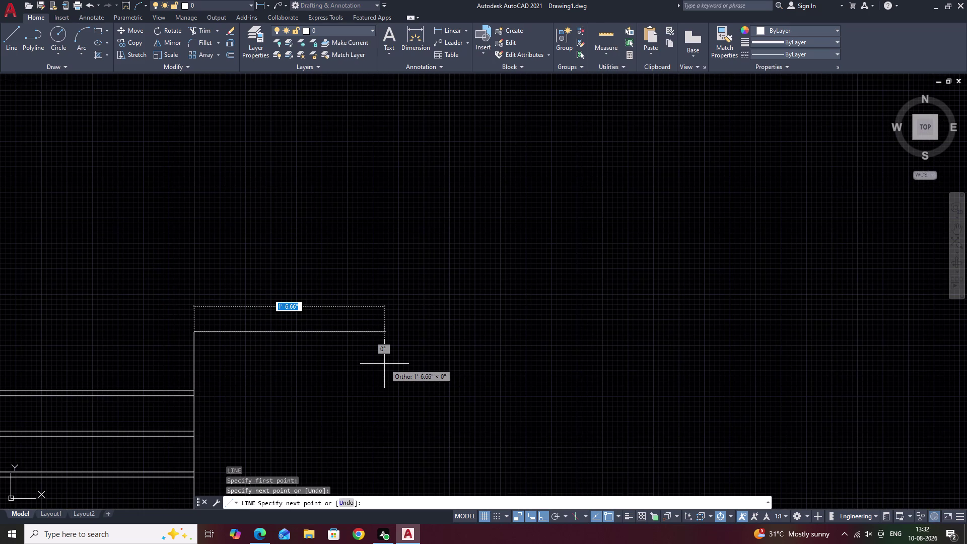
key(ctrl+z)
text(1)
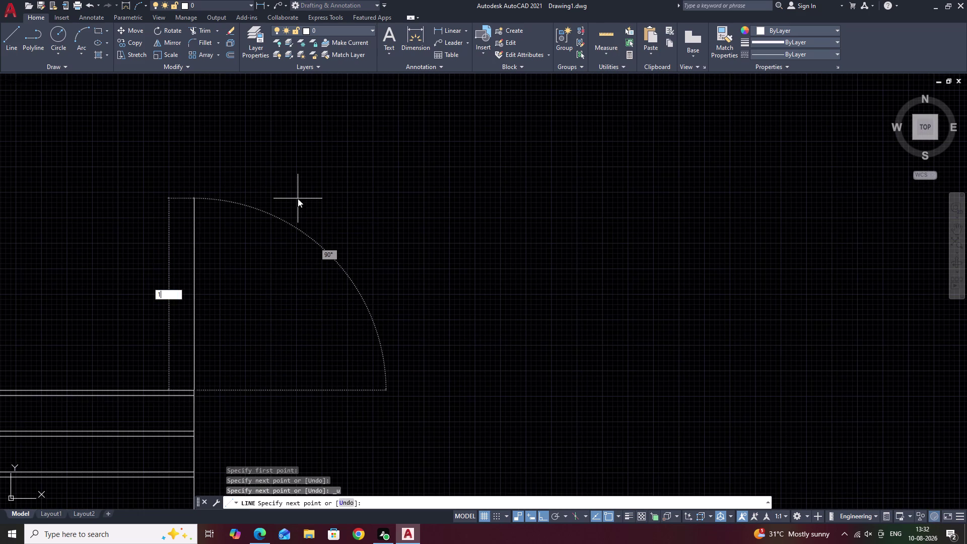
text(0.5)
key(space)
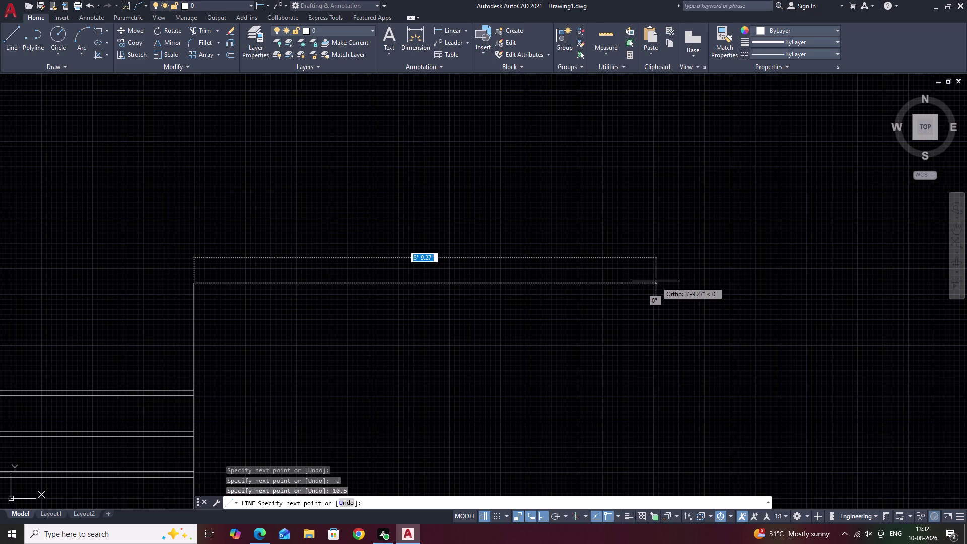
Run the top line across to above the right edge.
middle_drag(656, 281, 477, 238)
scroll(down, 3)
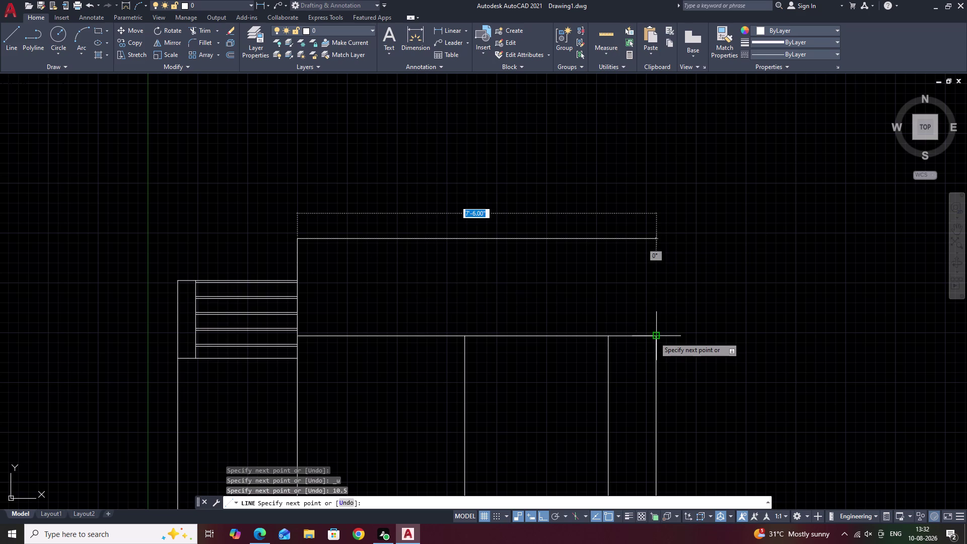
click(655, 239)
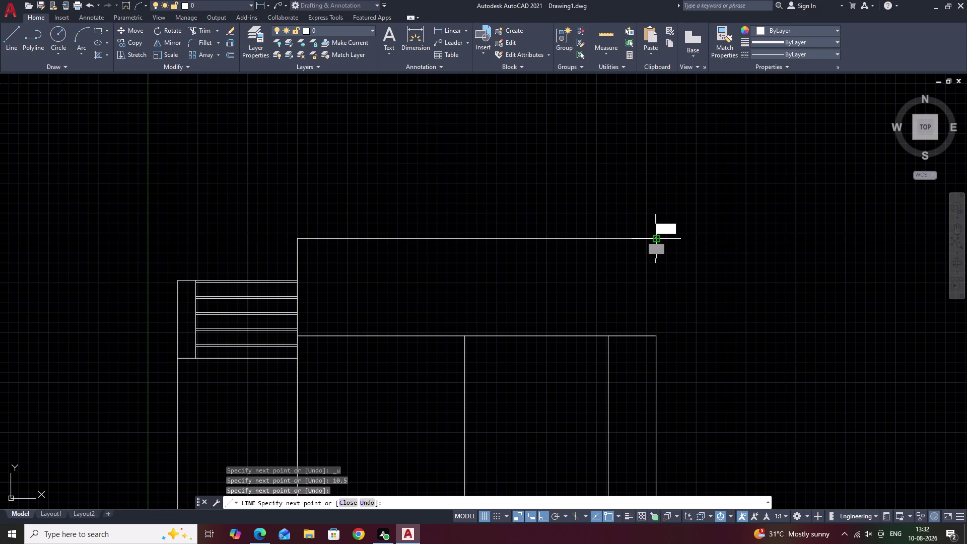
key(Escape)
Extend the right edge up to the new top line.
key(e)
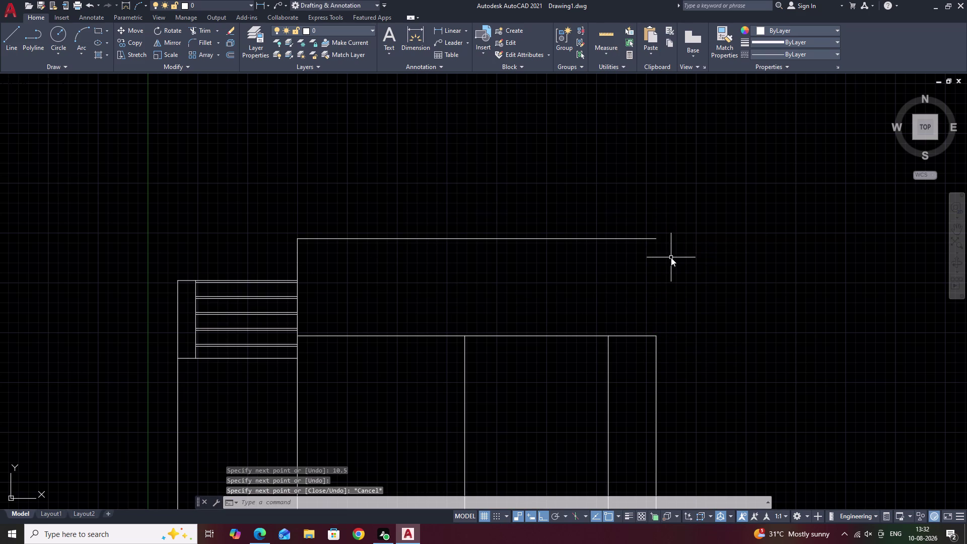
text(x)
key(space)
click(657, 375)
key(Escape)
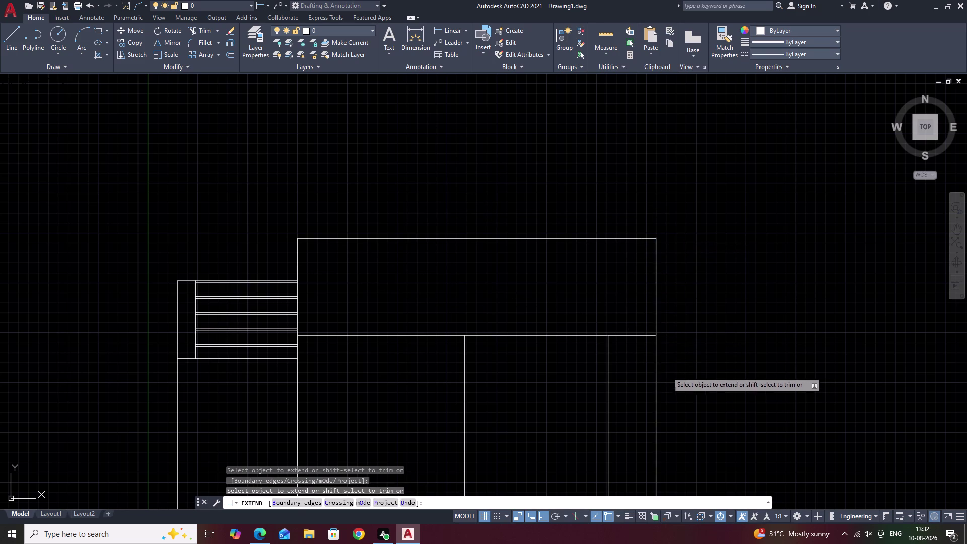
scroll(down, 3)
middle_drag(715, 340, 572, 348)
middle_drag(662, 374, 565, 346)
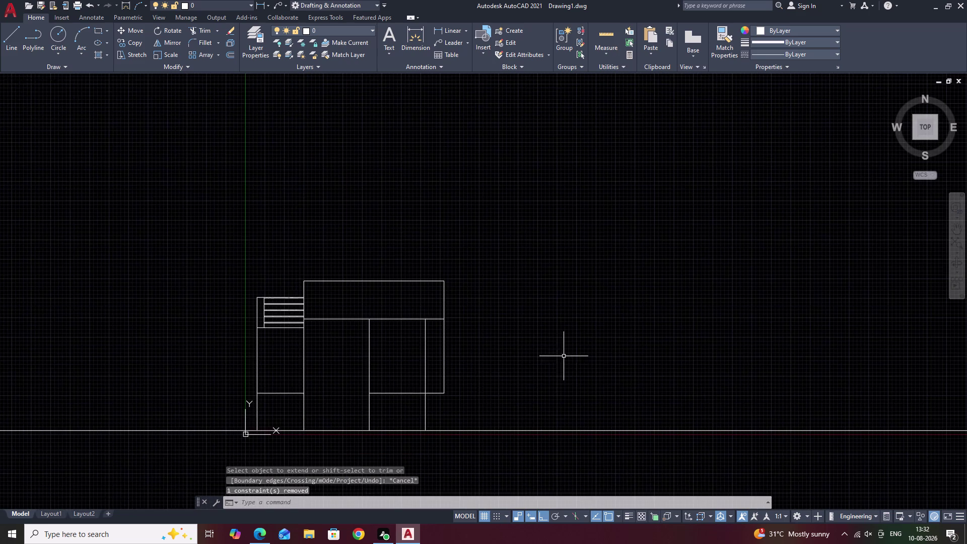
Start a line at a point tracked 1' from the upper block's right edge.
scroll(up, 3)
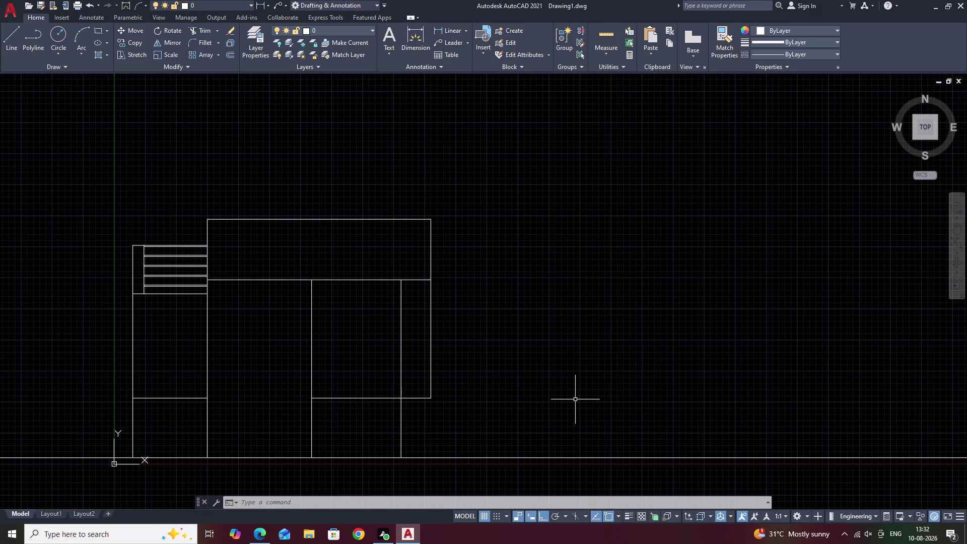
text(l)
key(space)
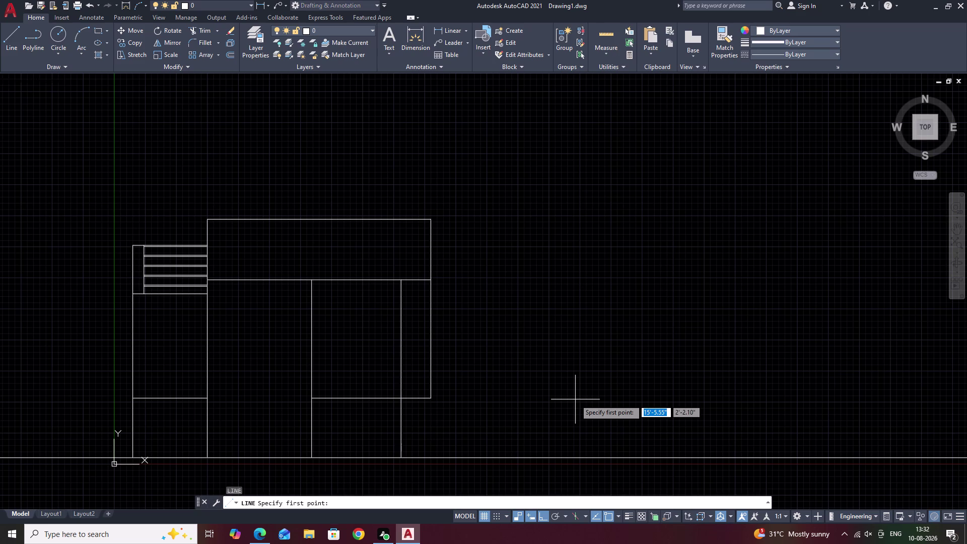
text(tk)
key(space)
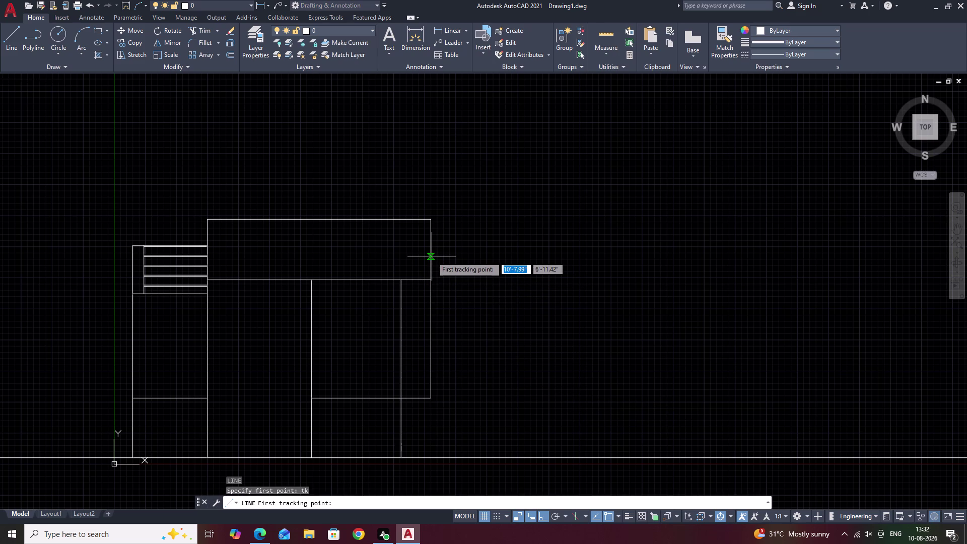
key(1)
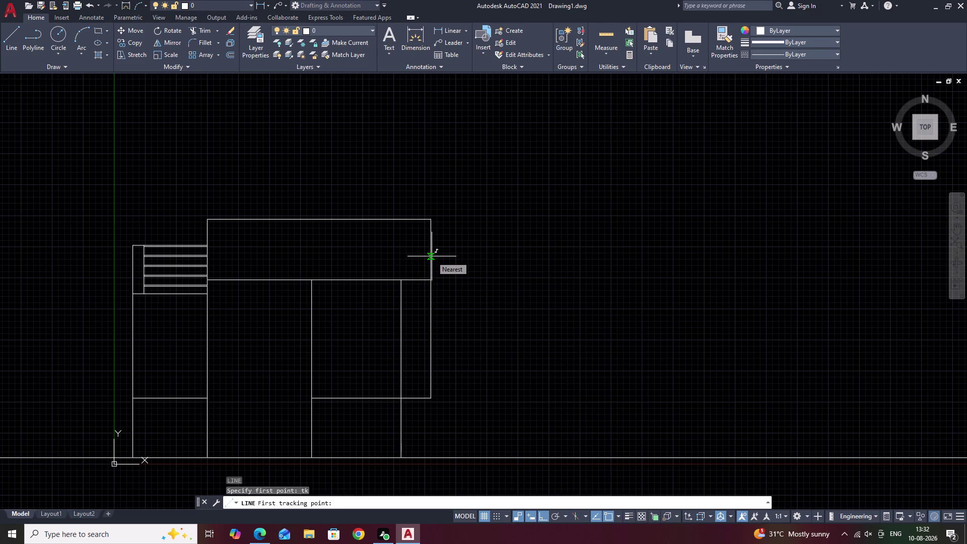
key(apostrophe)
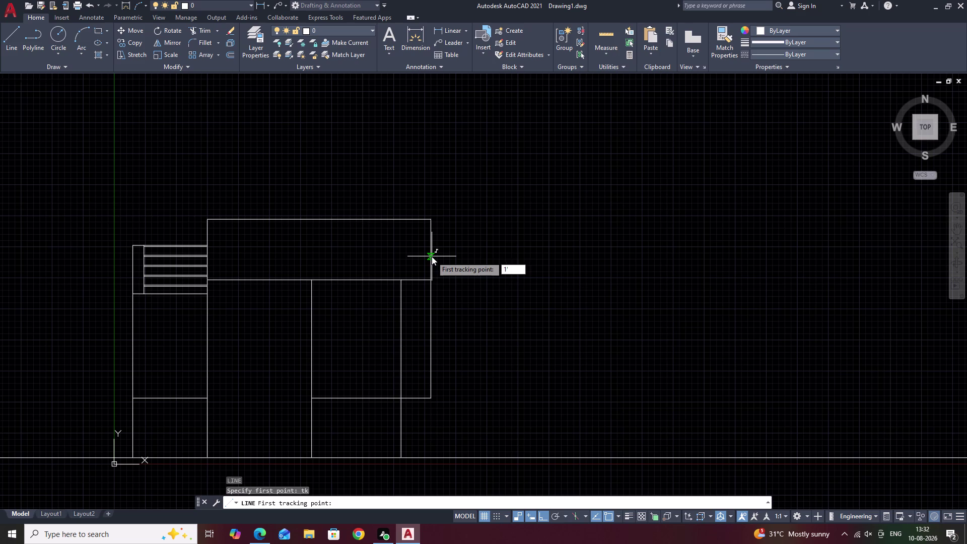
key(space)
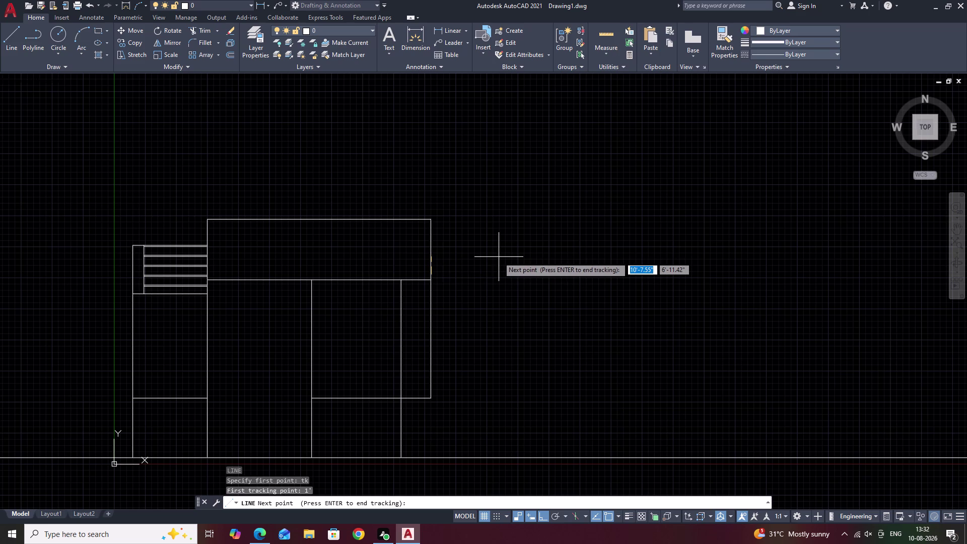
key(space)
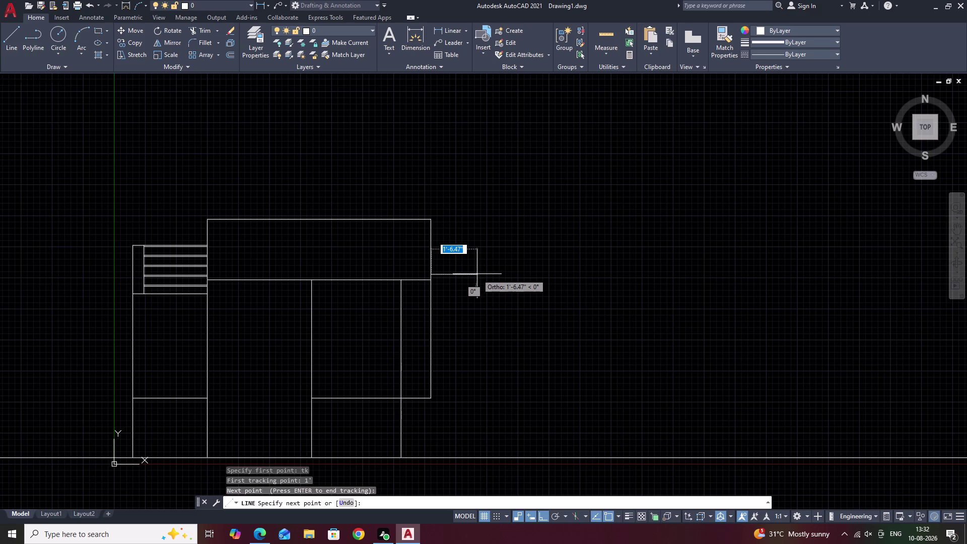
Draw the 1'-6" horizontal line from that point.
key(1)
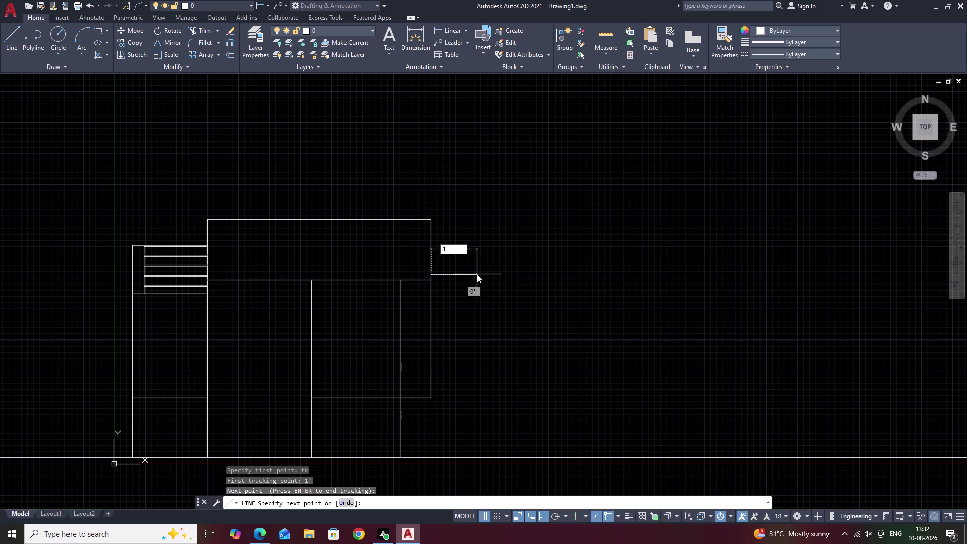
text('6)
key(shift+quotedbl)
key(space)
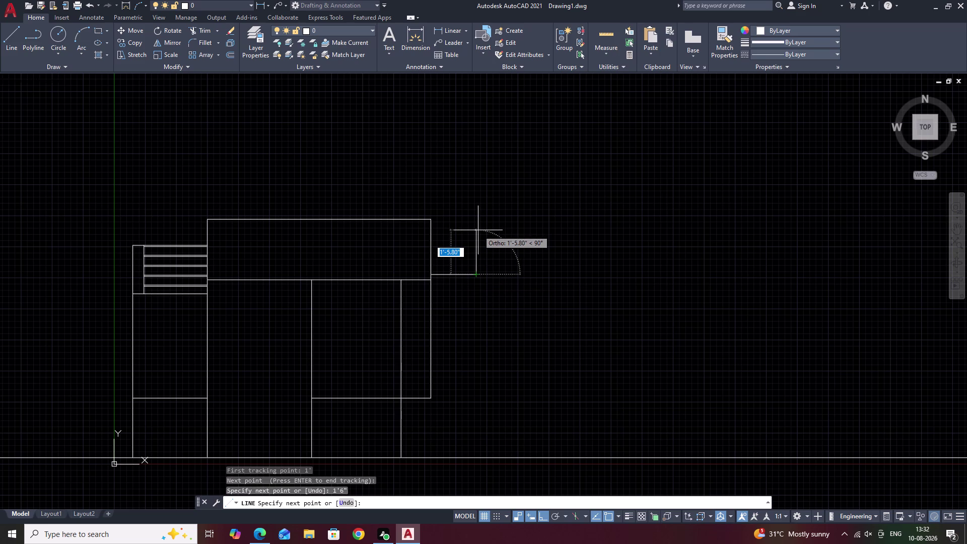
key(Escape)
Start OFFSET with a 0.5" distance.
text(o)
key(space)
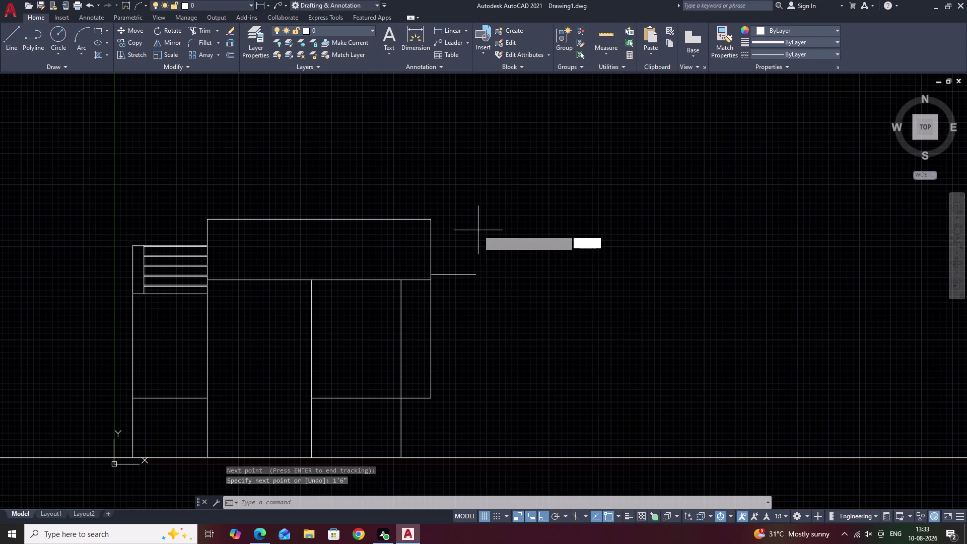
text(.5)
key(space)
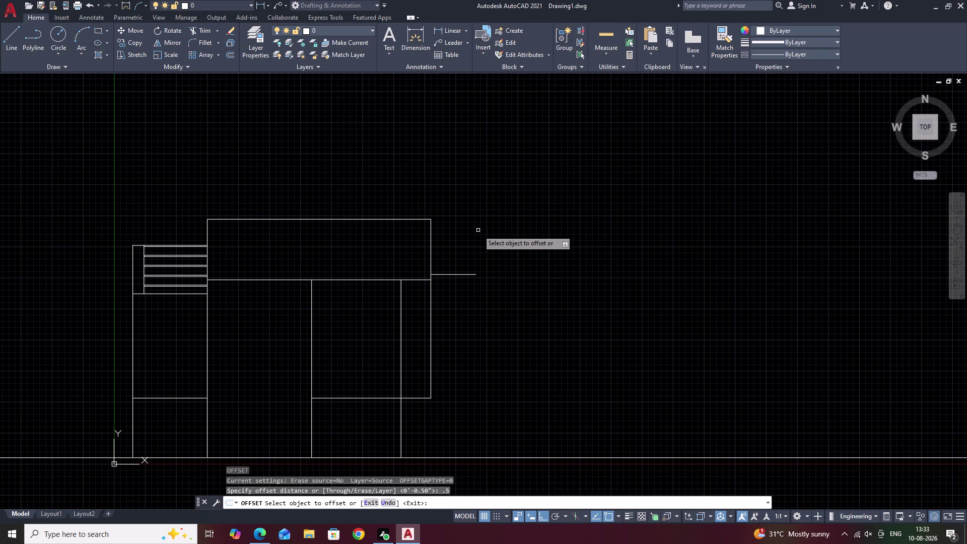
Offset the short horizontal line 0.5" to one side.
scroll(up, 3)
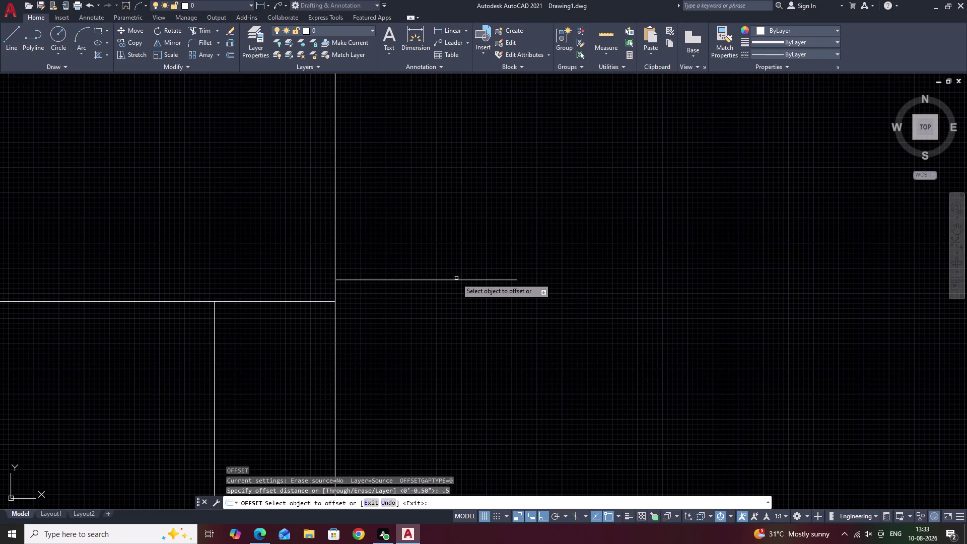
click(456, 280)
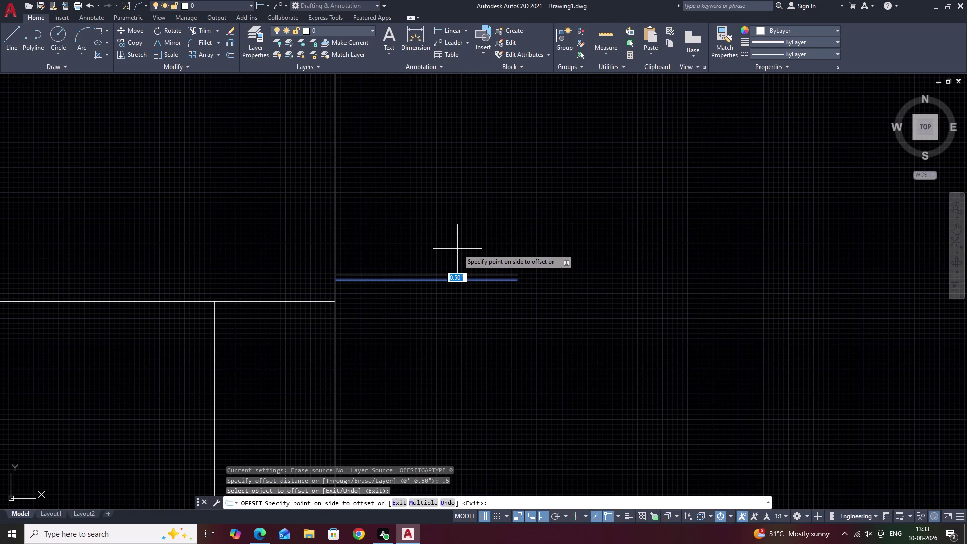
click(457, 249)
key(Escape)
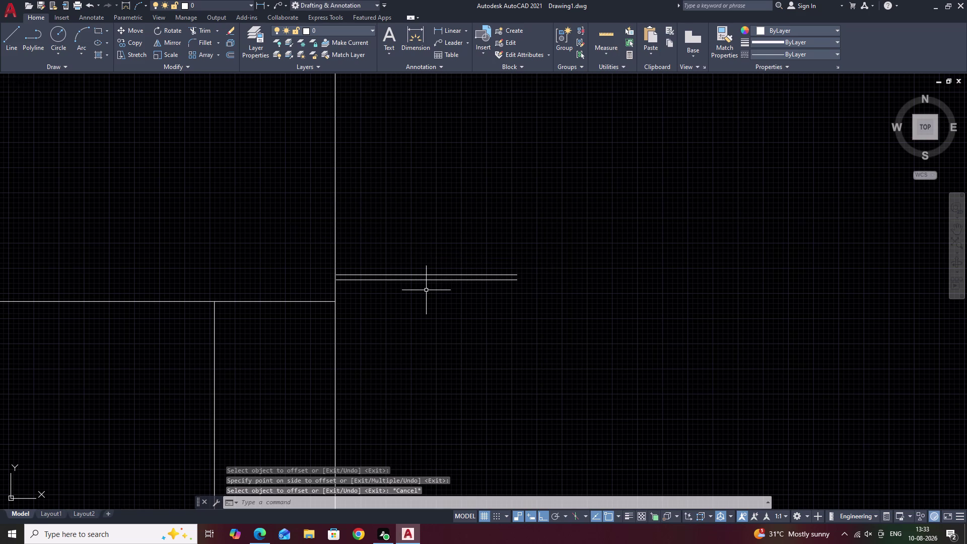
Begin a line at the short lines' left end and a fence extend, cancelling both.
text(l)
key(space)
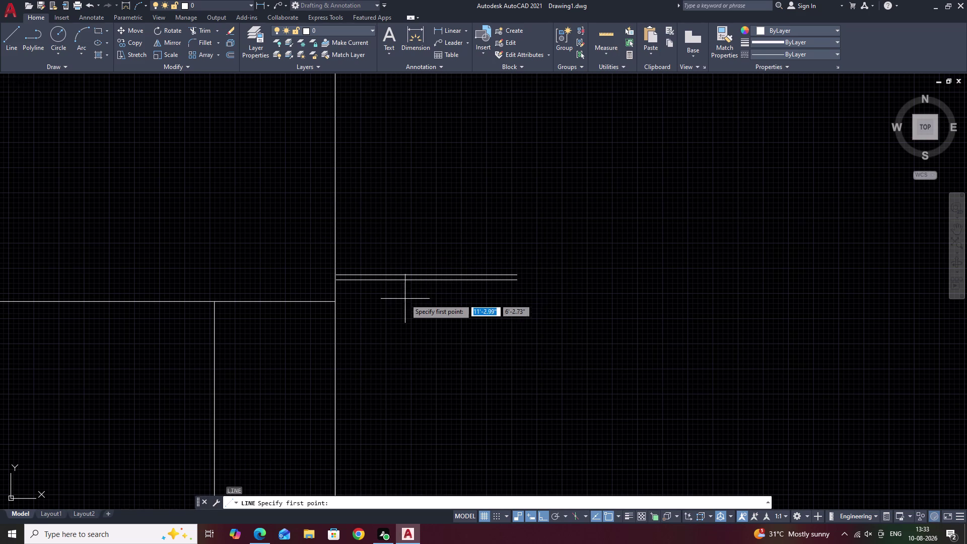
click(336, 275)
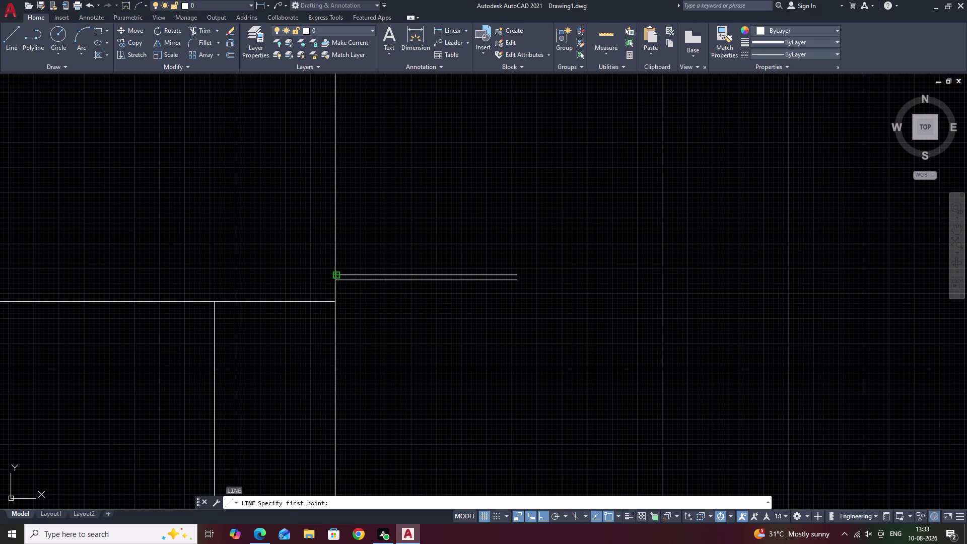
key(Escape)
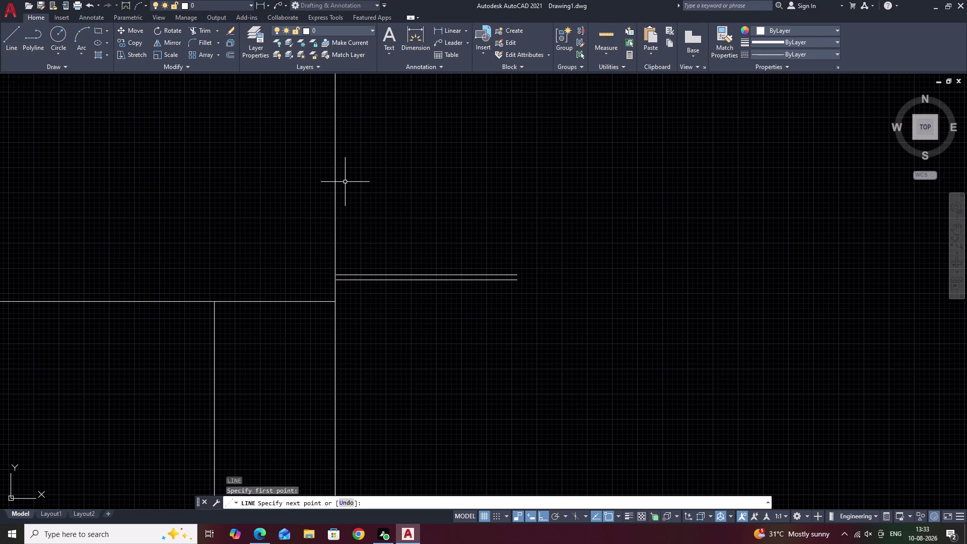
scroll(up, 3)
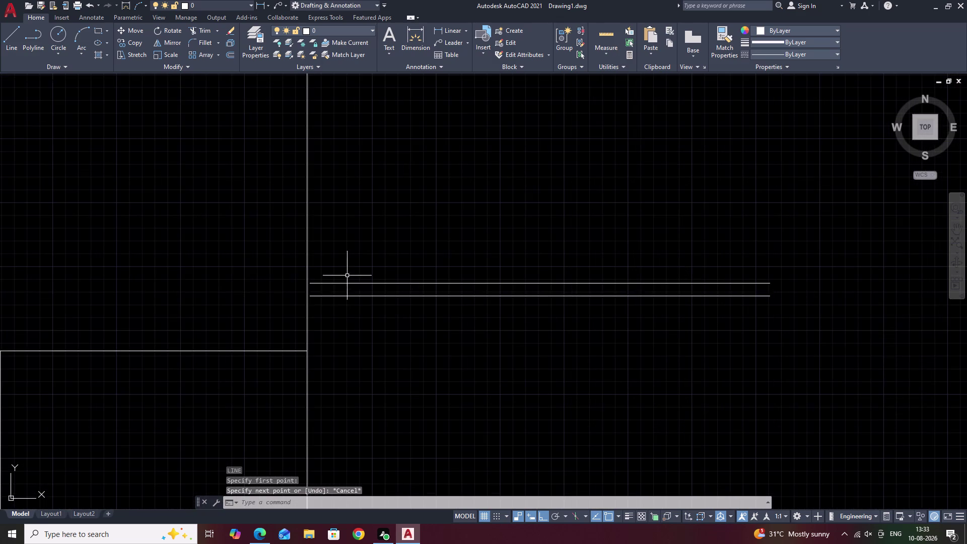
scroll(up, 3)
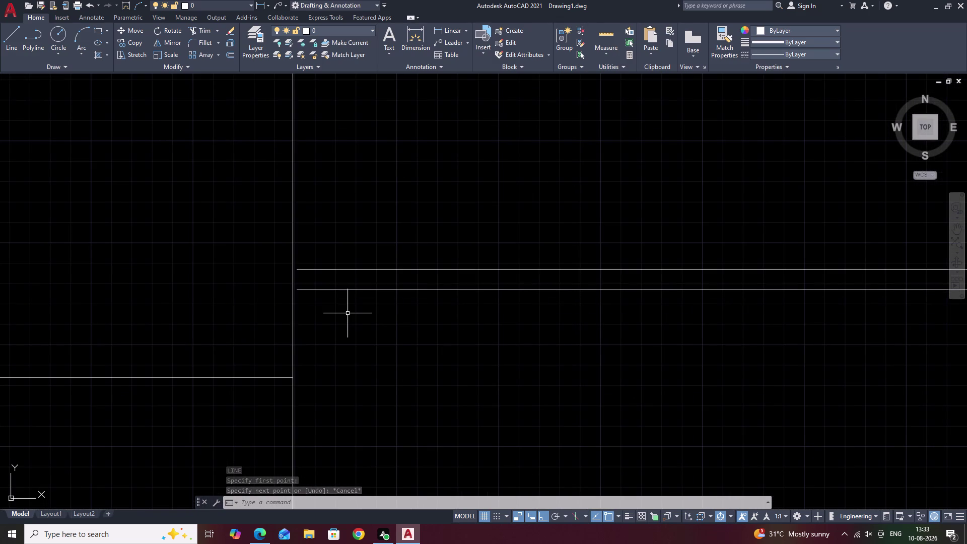
text(ex)
key(space)
drag(345, 231, 306, 319)
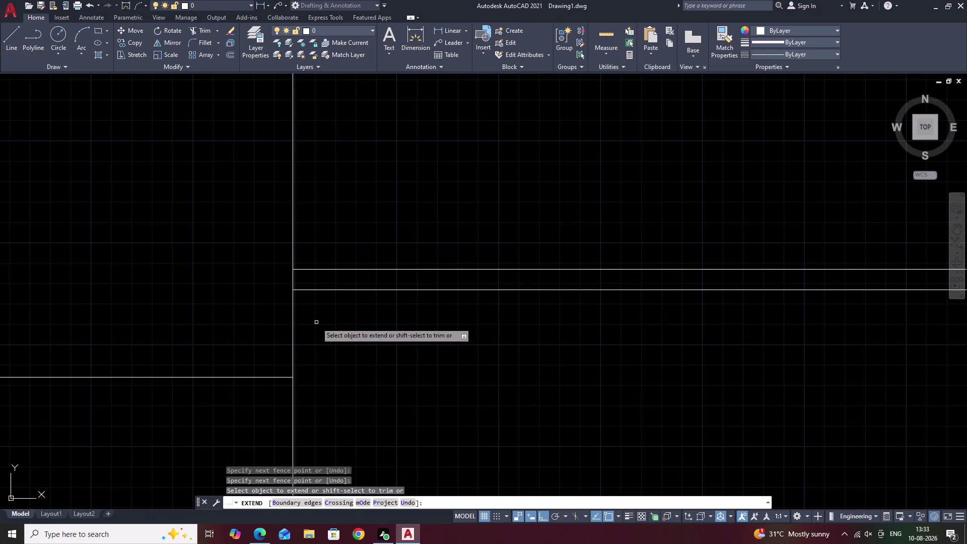
key(Escape)
scroll(down, 3)
Start a new line at the upper line's left end.
key(l)
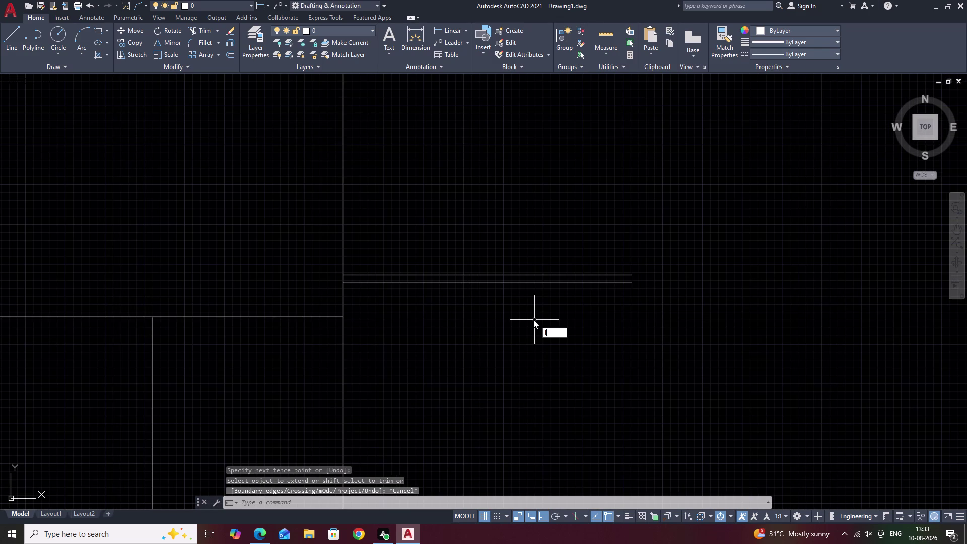
key(space)
scroll(up, 3)
click(332, 282)
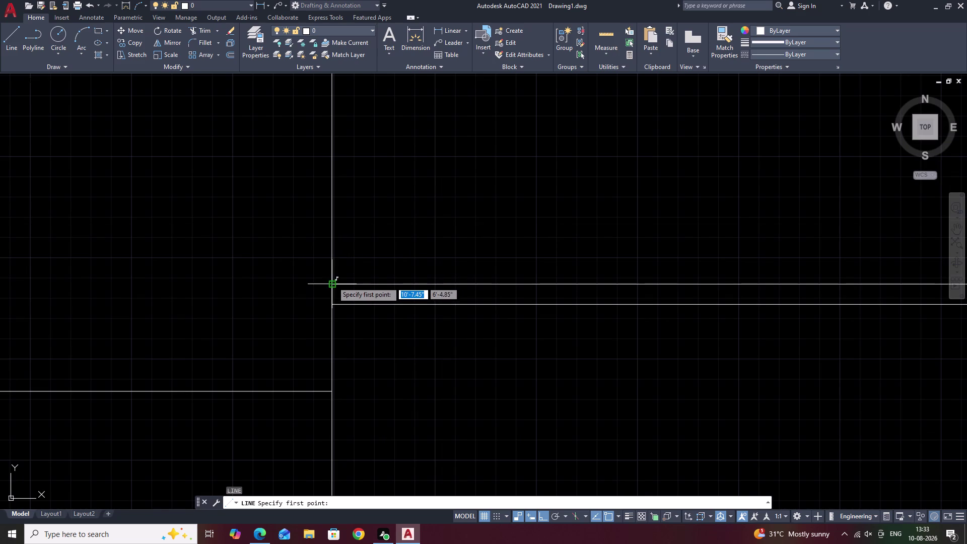
text(t)
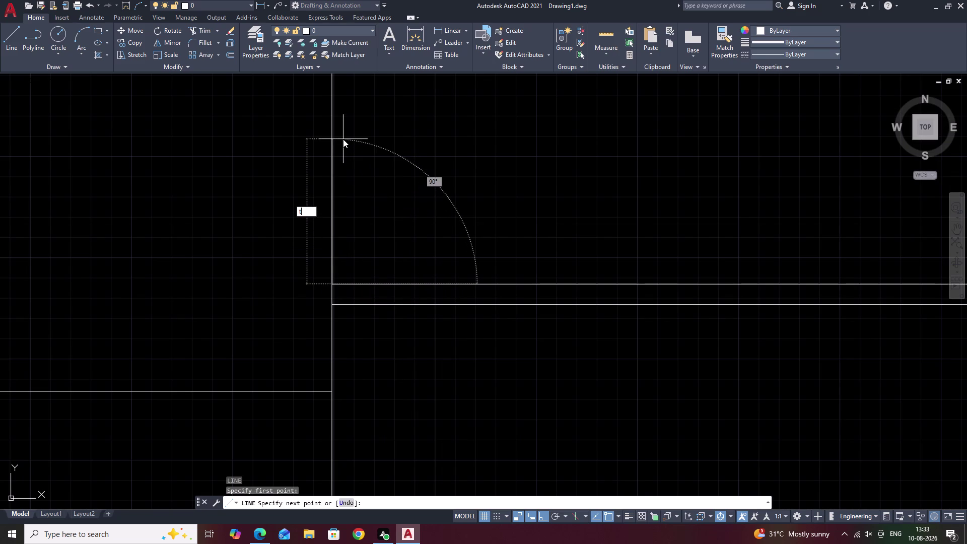
text(k)
key(space)
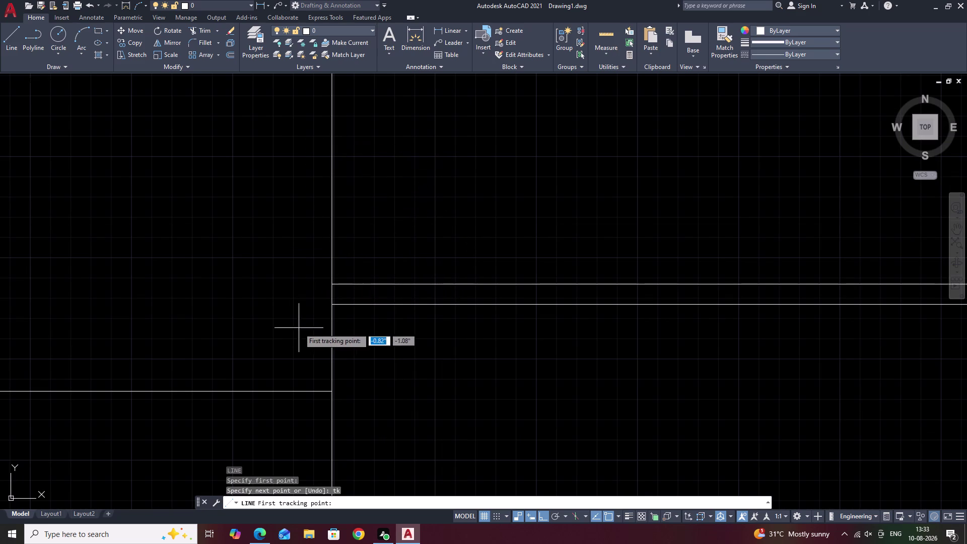
click(334, 281)
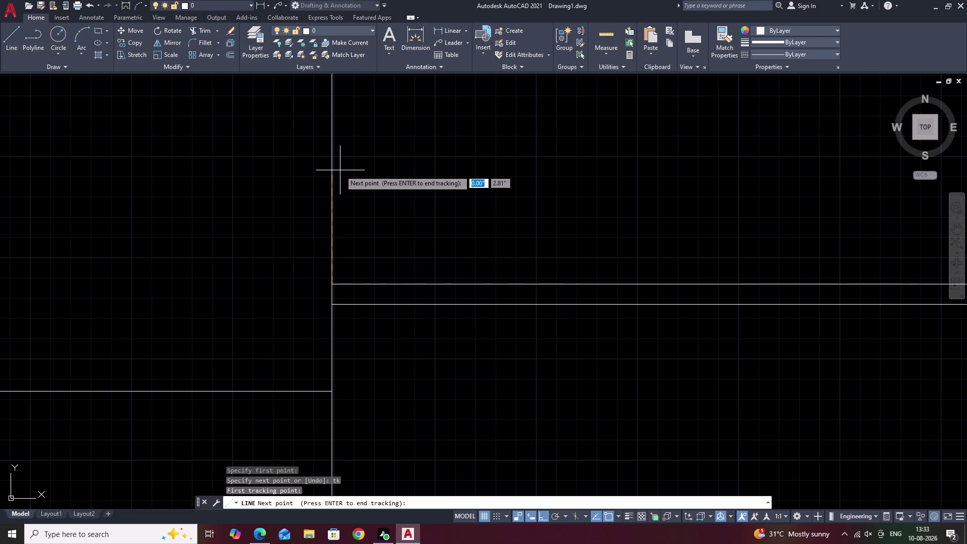
text(1')
key(space)
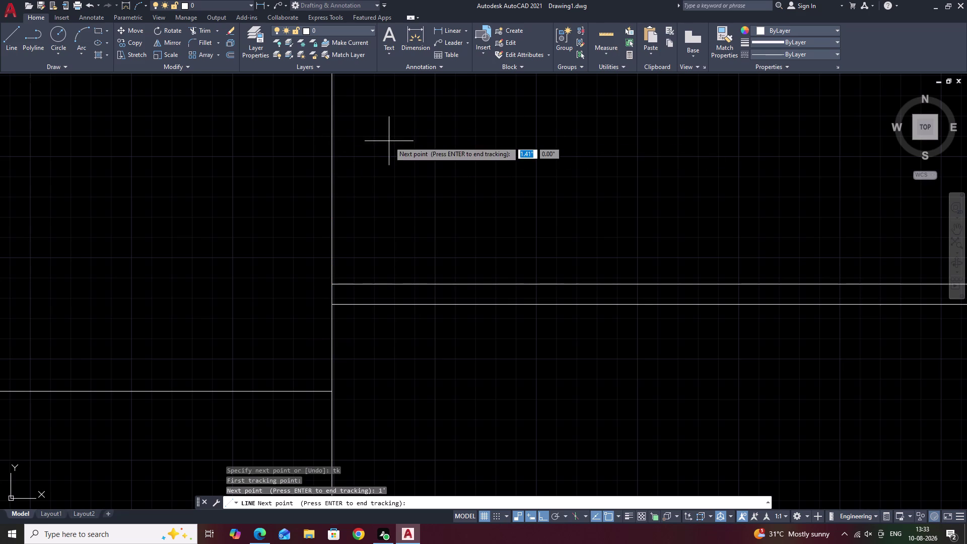
middle_drag(361, 208, 387, 299)
scroll(down, 3)
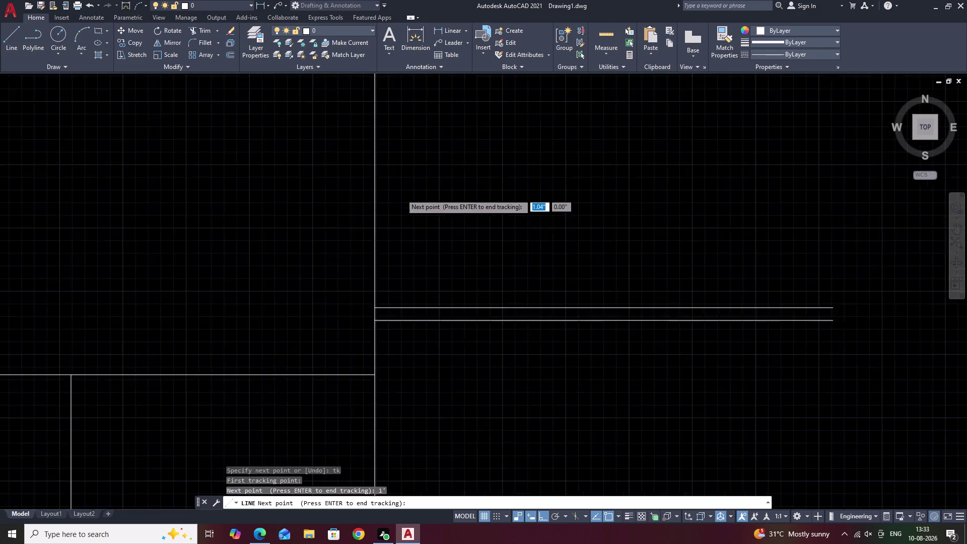
scroll(down, 3)
middle_drag(463, 183, 465, 234)
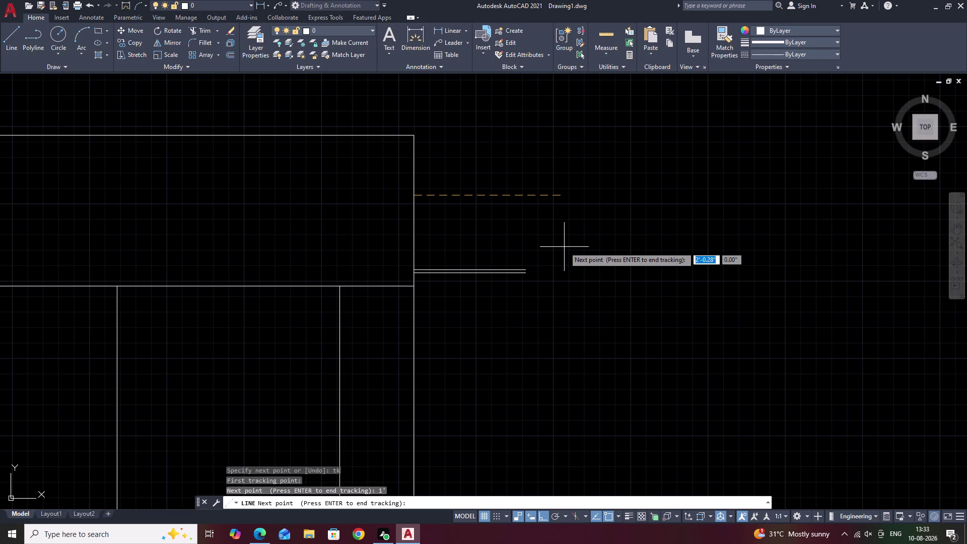
key(Escape)
click(526, 241)
drag(524, 241, 522, 242)
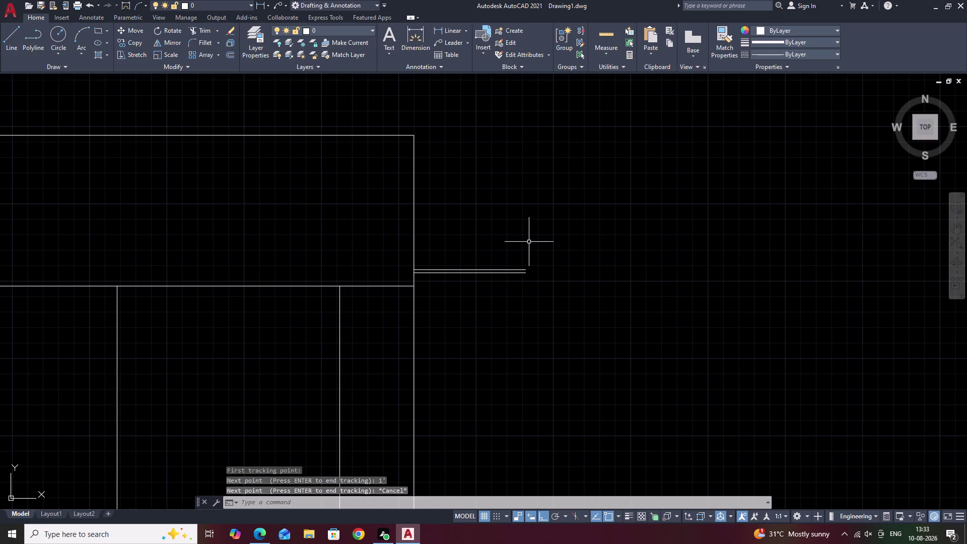
drag(522, 241, 519, 242)
drag(514, 246, 484, 289)
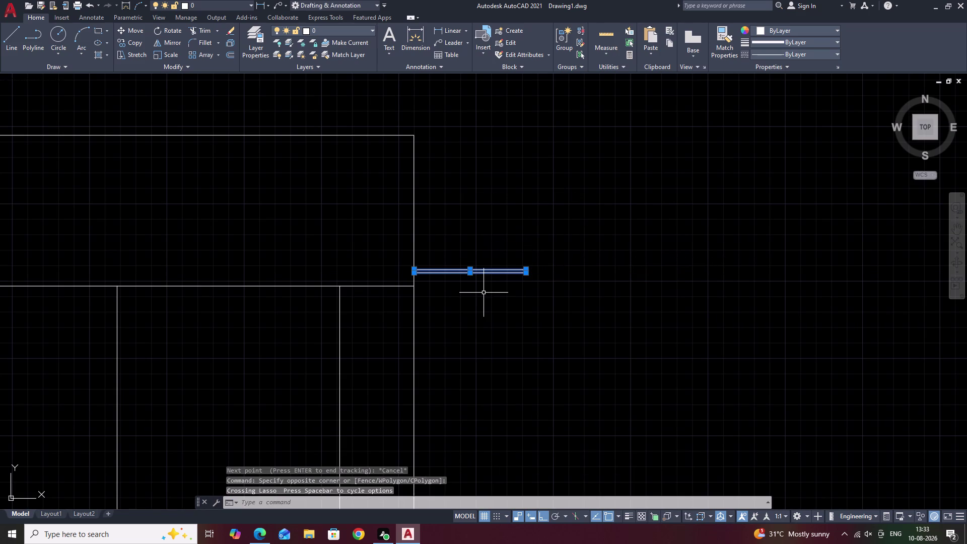
key(Escape)
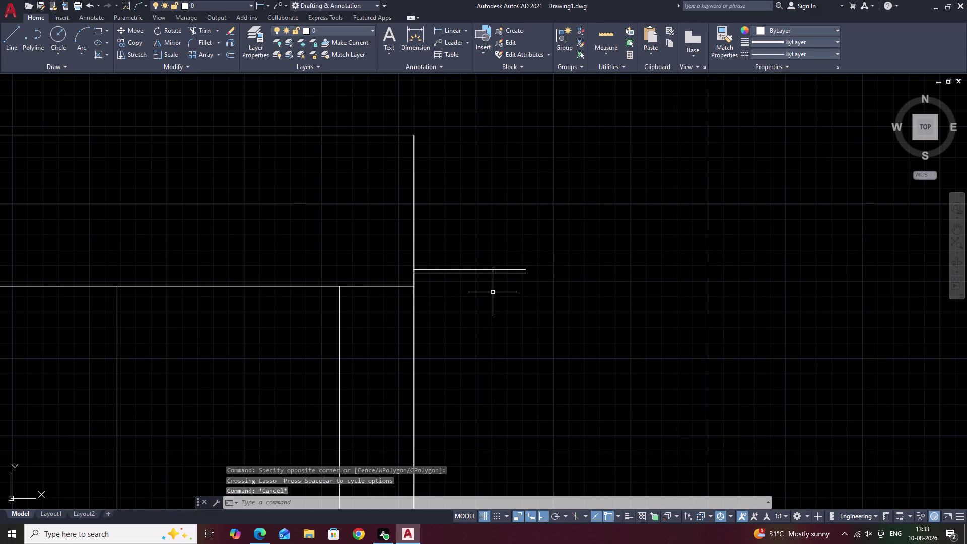
text(l)
key(space)
scroll(up, 3)
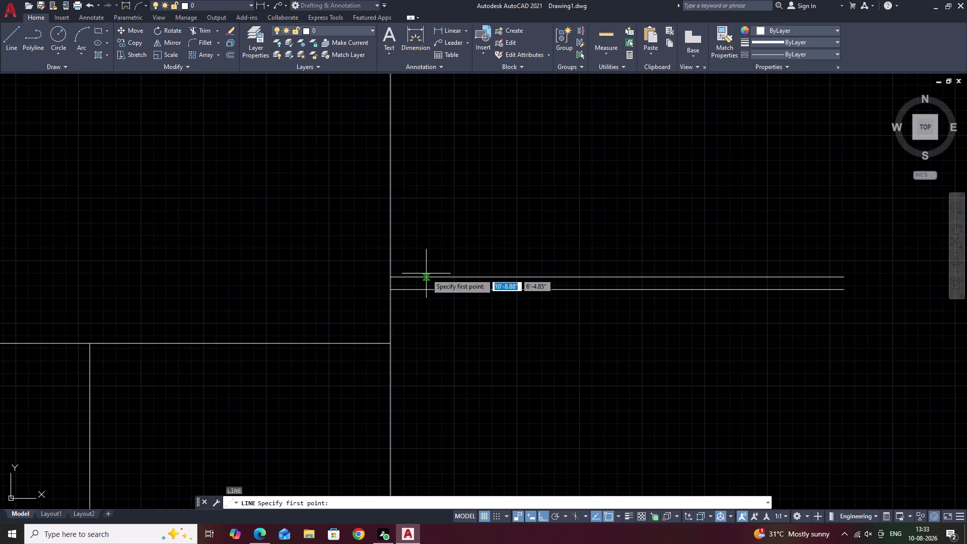
Try tracking a line start 1 unit from the corner, then cancel it.
text(tk)
key(space)
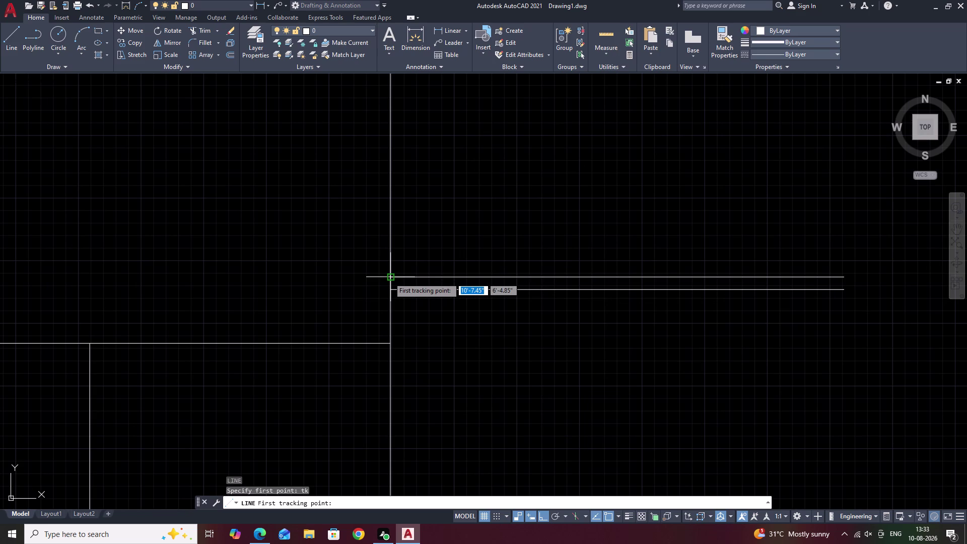
click(389, 277)
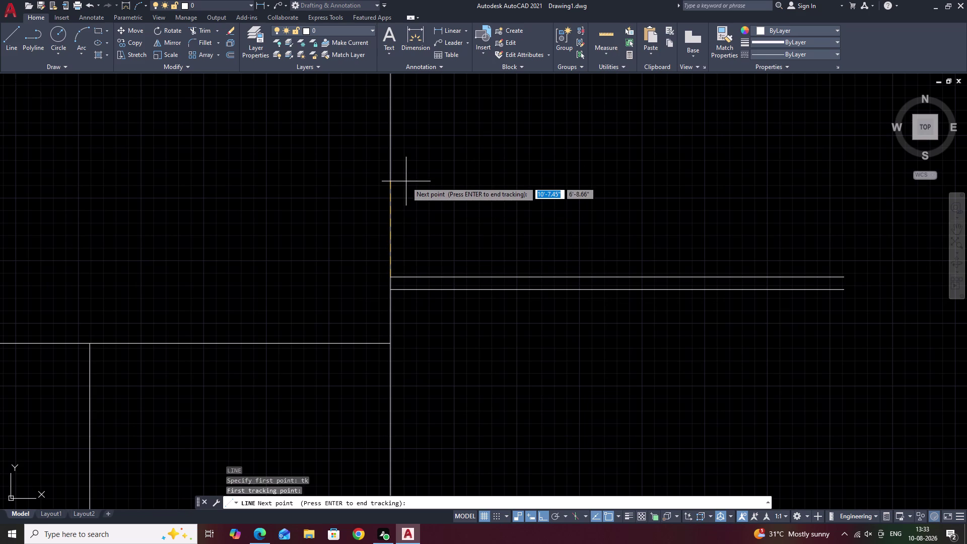
key(1)
key(space)
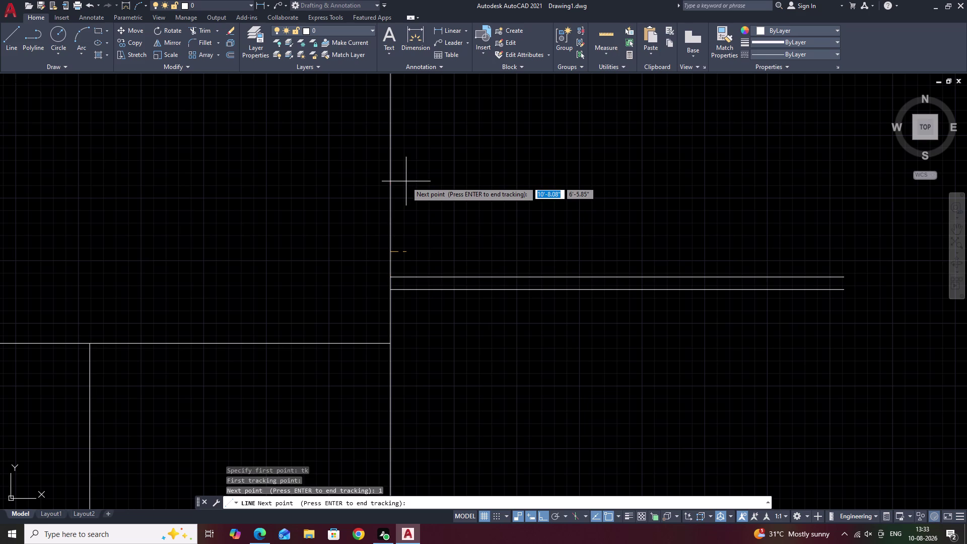
key(Escape)
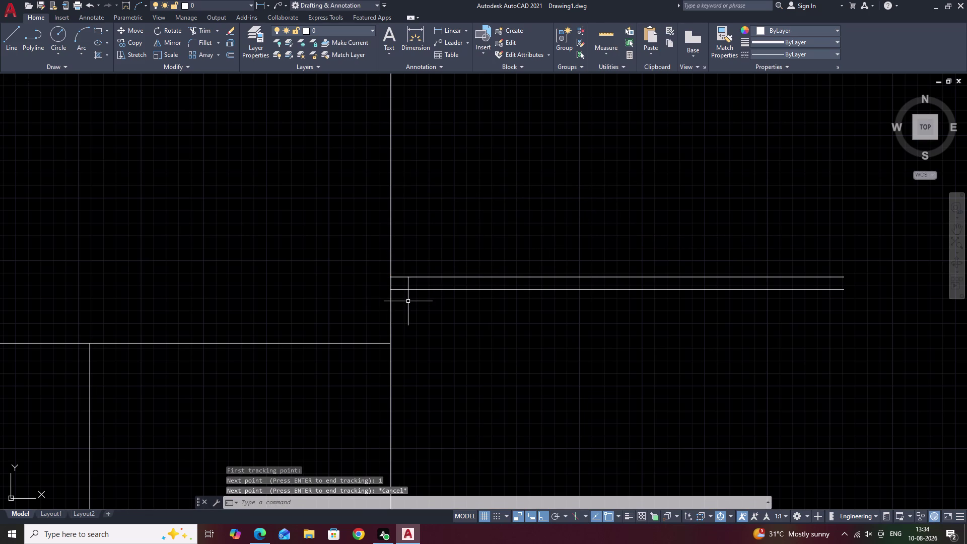
Start a new line tracked 5 units from the corner with TK.
key(l)
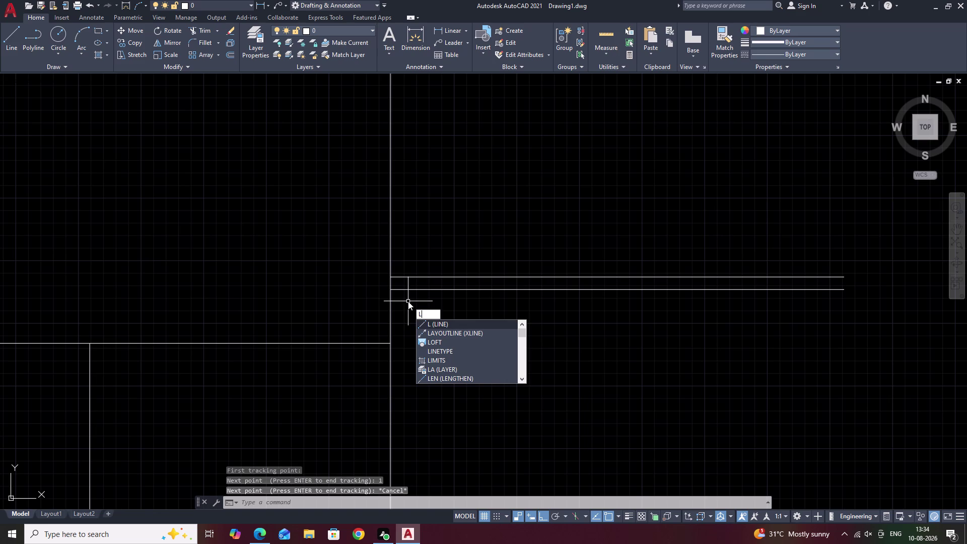
key(space)
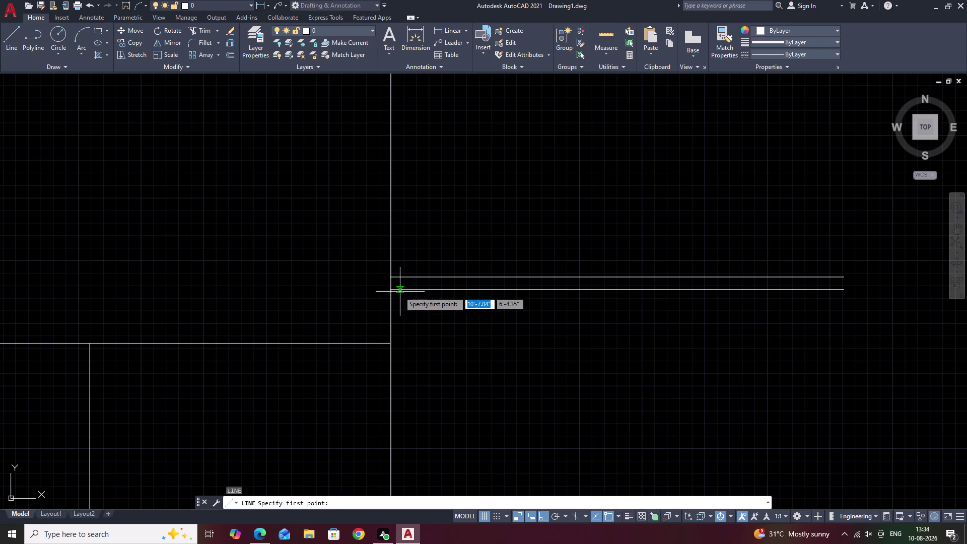
text(t)
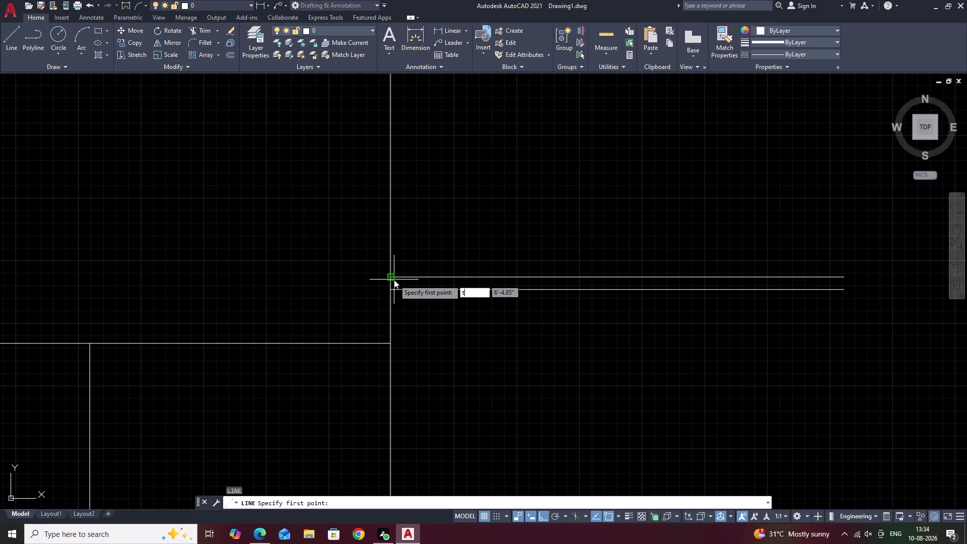
text(k)
key(space)
click(388, 279)
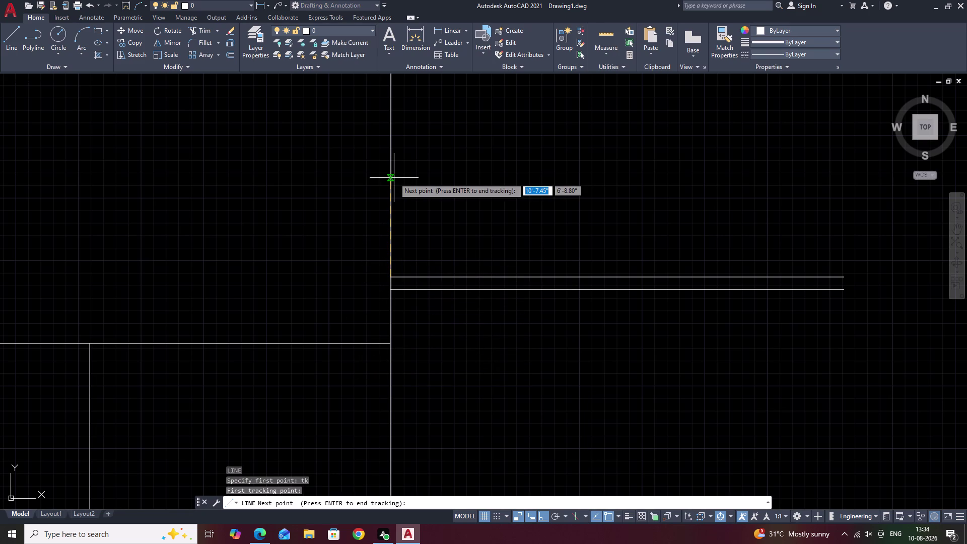
text(5)
key(space)
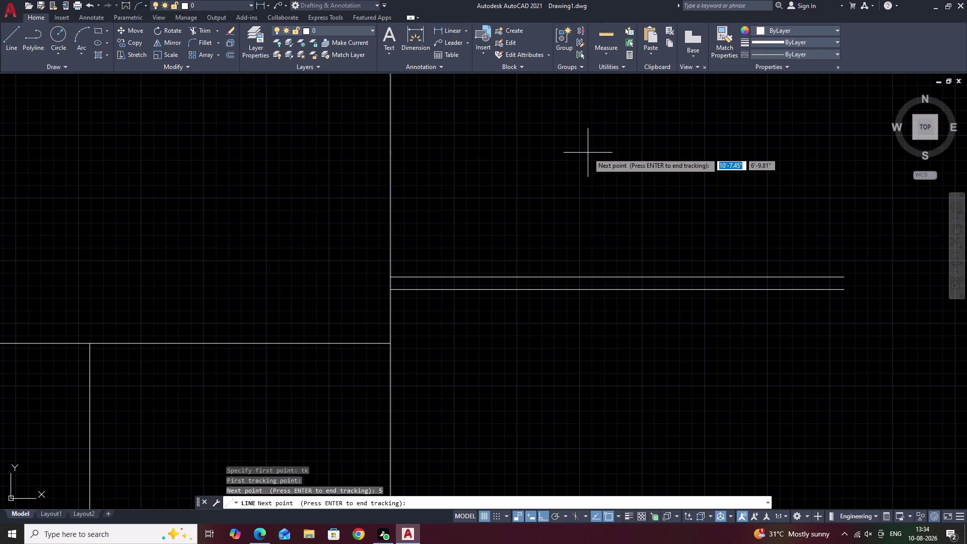
key(space)
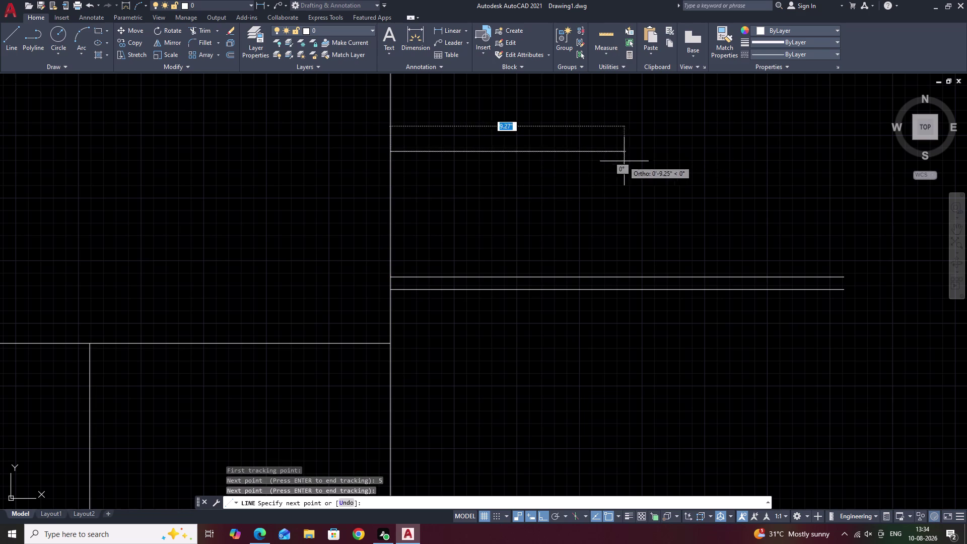
middle_drag(661, 168, 424, 175)
Draw the line 1'6" to the right and end it.
text(1)
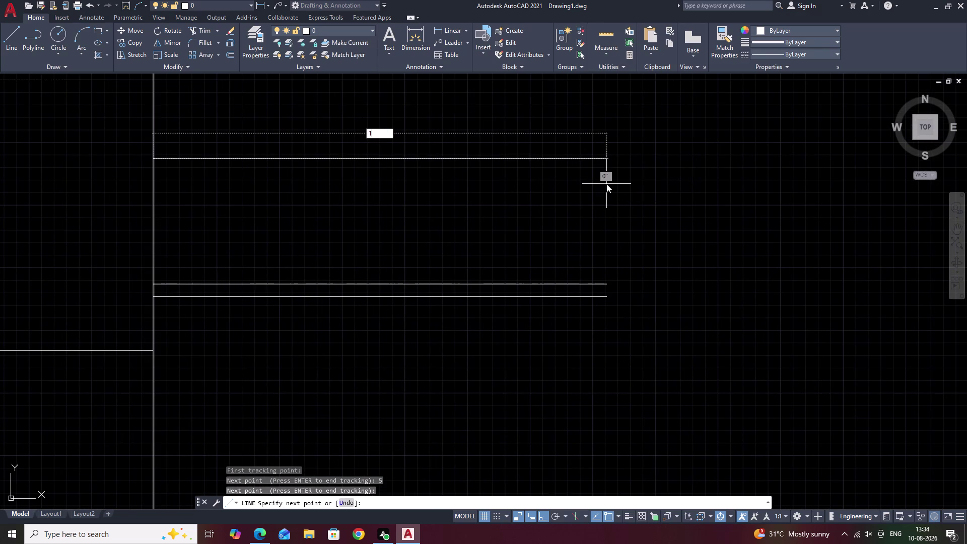
text(;)
key(6)
key(BackSpace)
key(BackSpace)
text('6)
text(")
key(space)
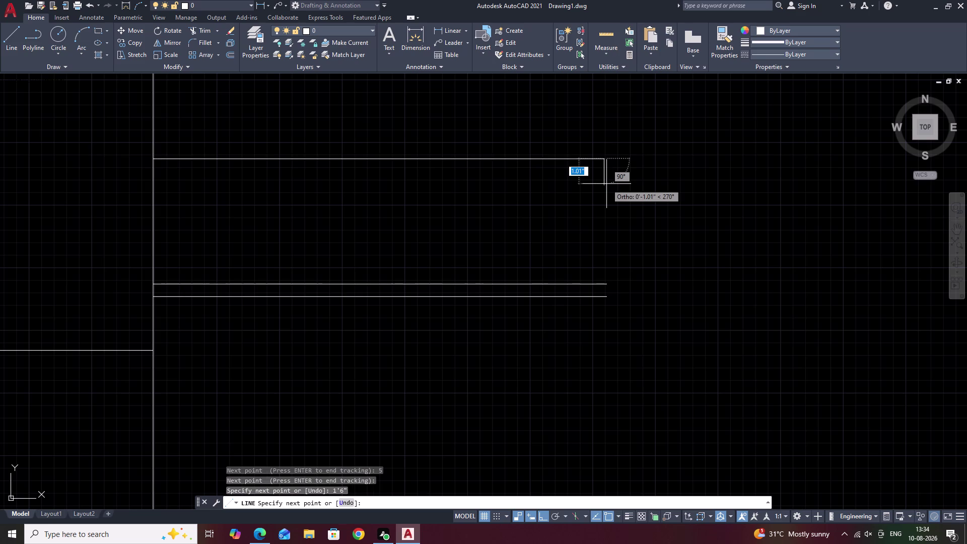
key(Escape)
key(p)
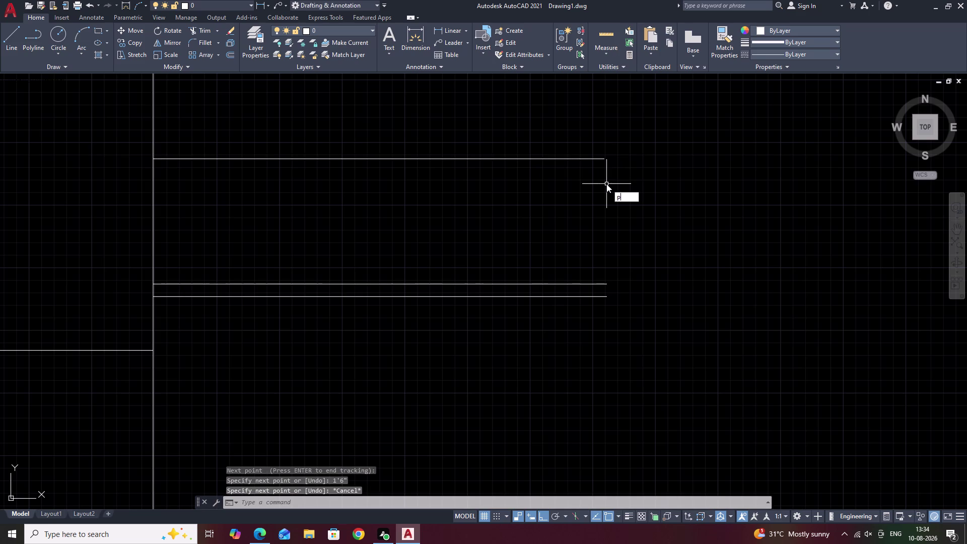
key(BackSpace)
Offset the new 1'6" top line 0.5" upward to double it.
text(o .)
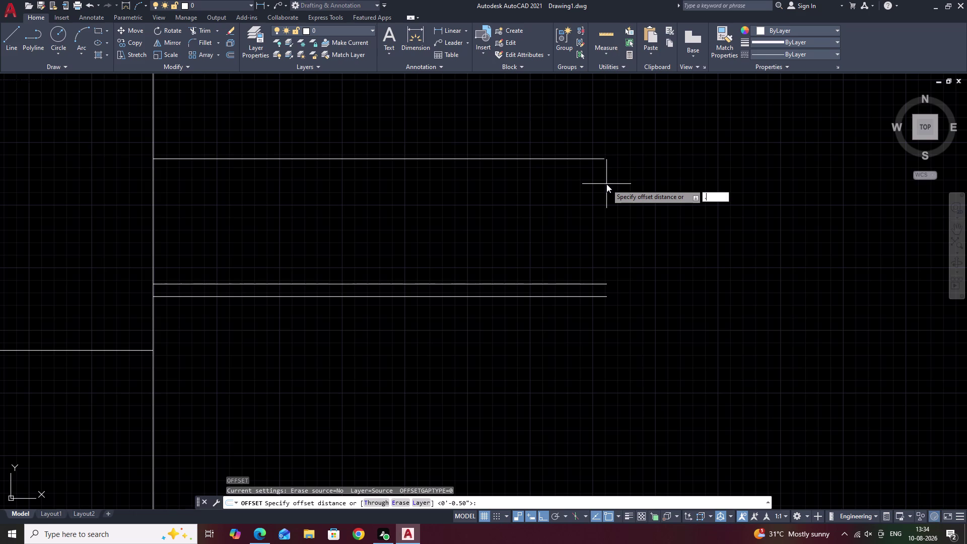
text(5)
key(space)
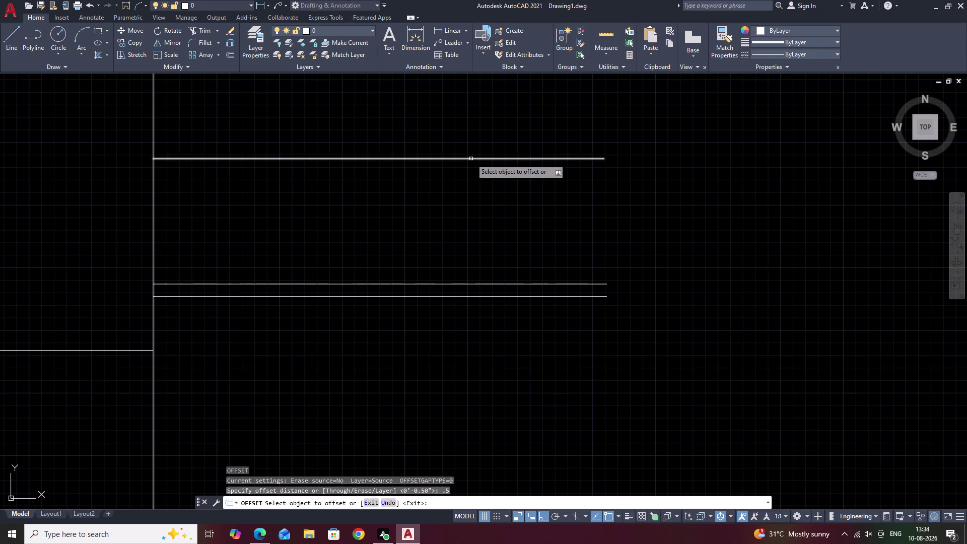
click(471, 159)
click(473, 135)
scroll(down, 3)
middle_drag(605, 189, 548, 214)
key(Escape)
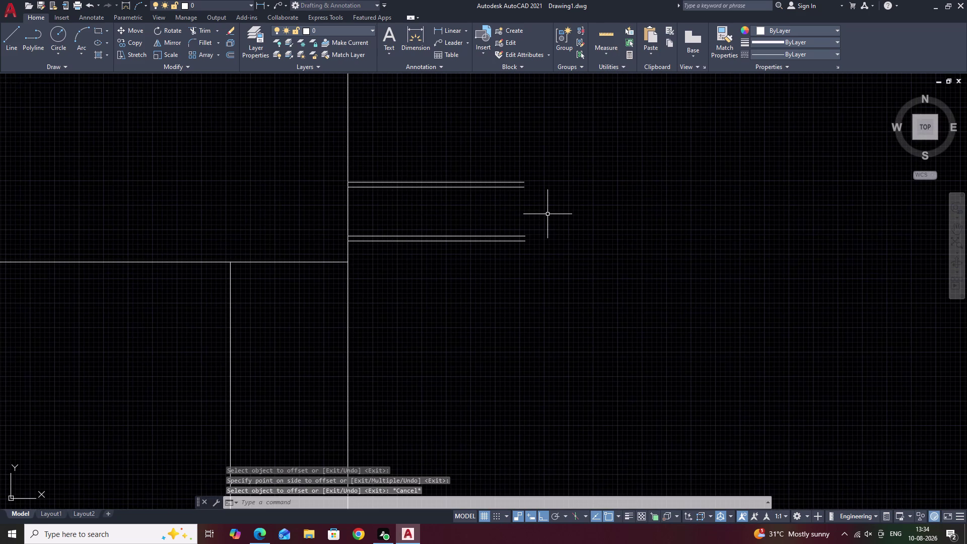
text(l)
key(space)
Draw a vertical line from the double lines' right end down to the lower edge.
click(525, 180)
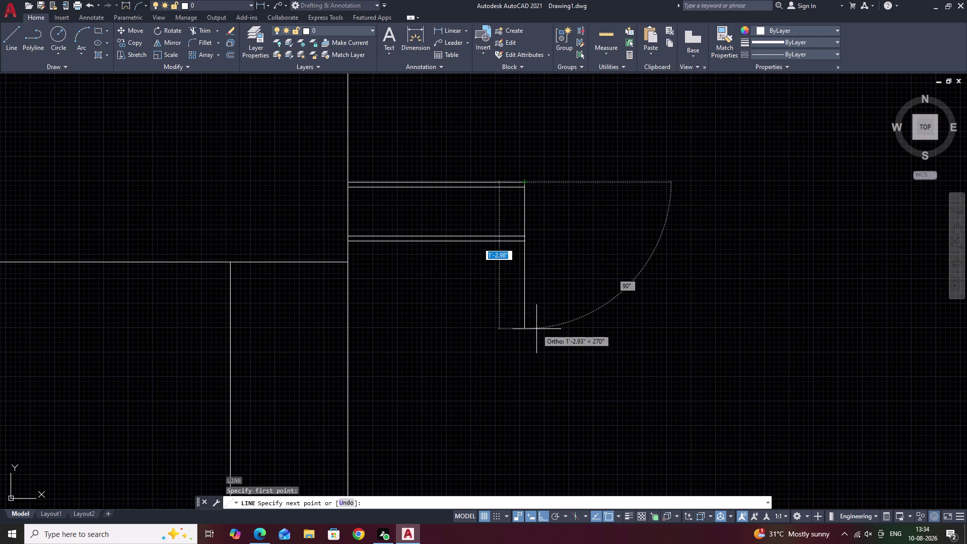
middle_drag(536, 329, 568, 88)
middle_drag(596, 359, 594, 209)
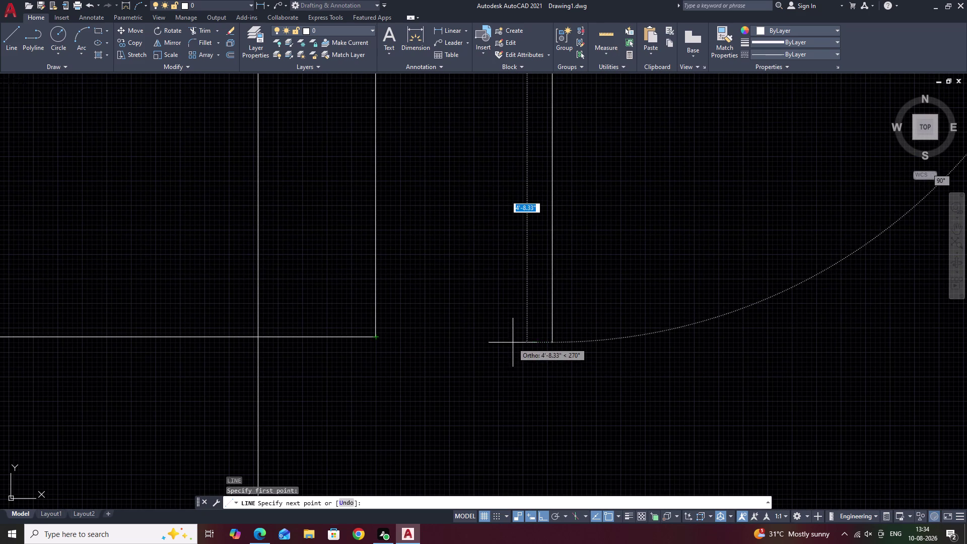
click(554, 336)
key(Escape)
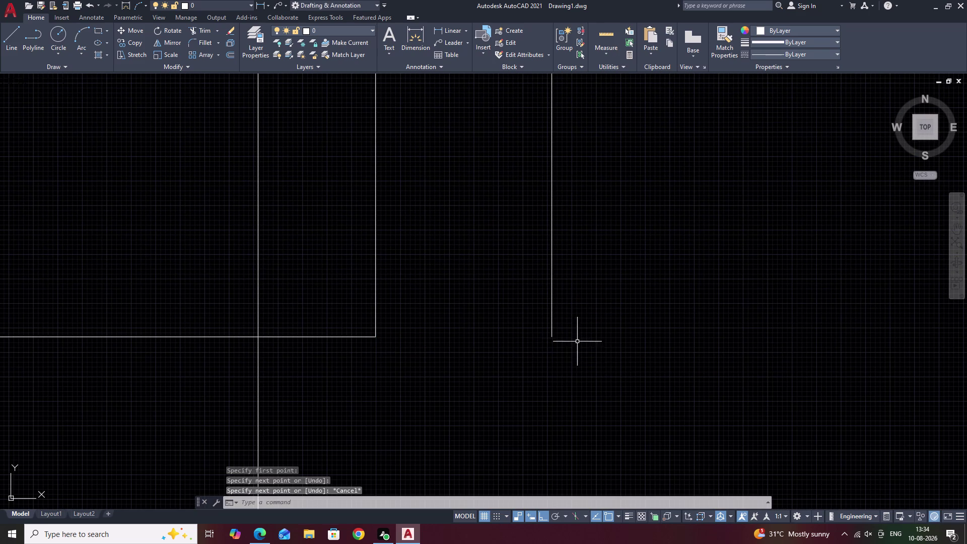
key(e)
text(x)
key(space)
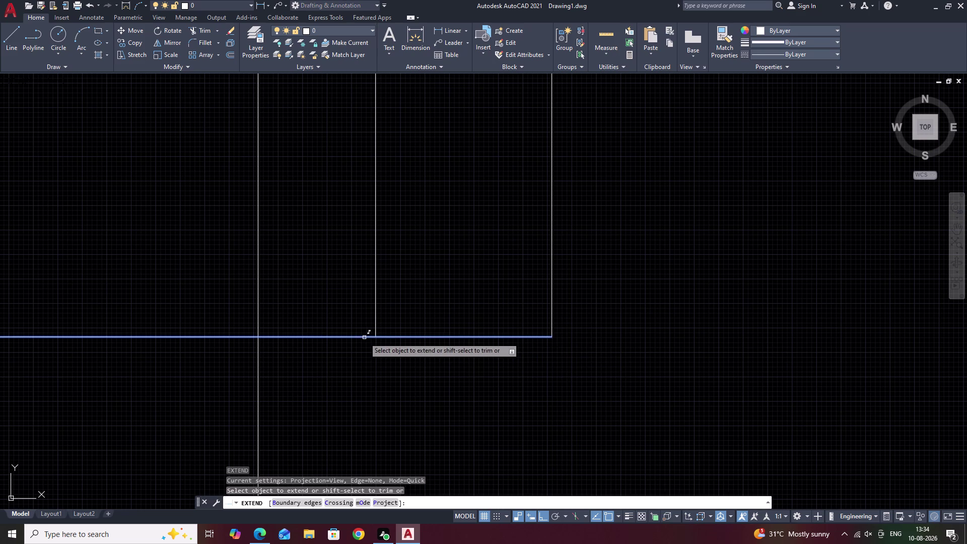
Extend the lower horizontal line to meet the new right vertical.
click(363, 338)
key(Escape)
scroll(down, 3)
middle_drag(609, 359, 493, 349)
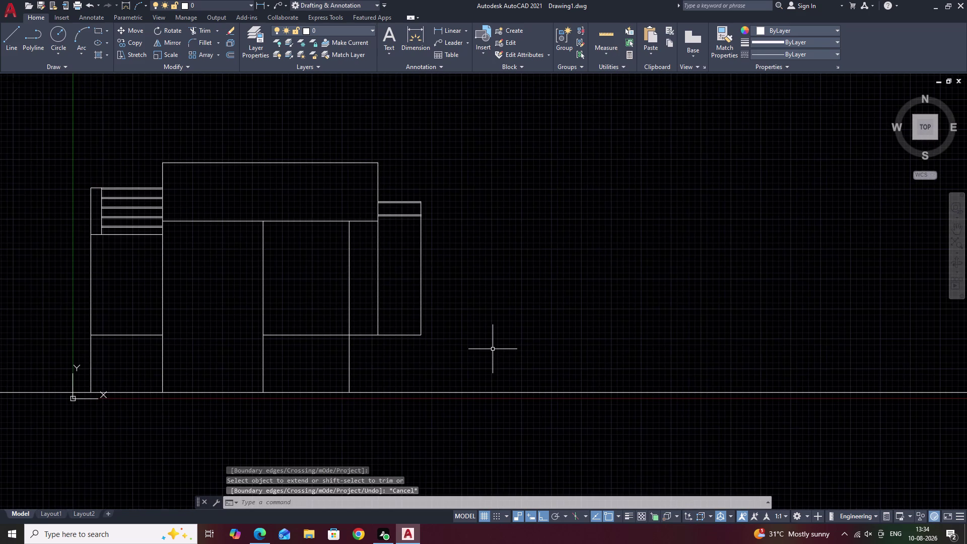
text(l)
key(space)
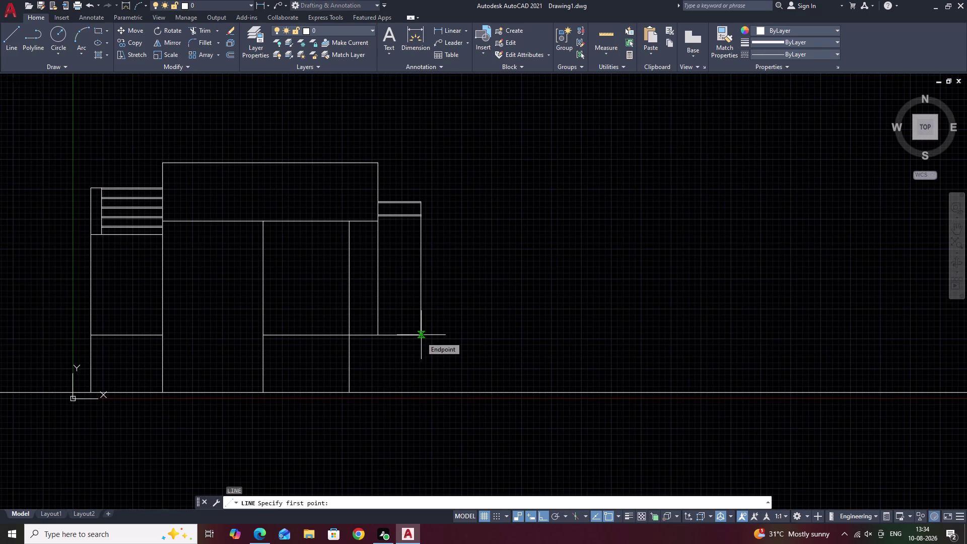
key(Escape)
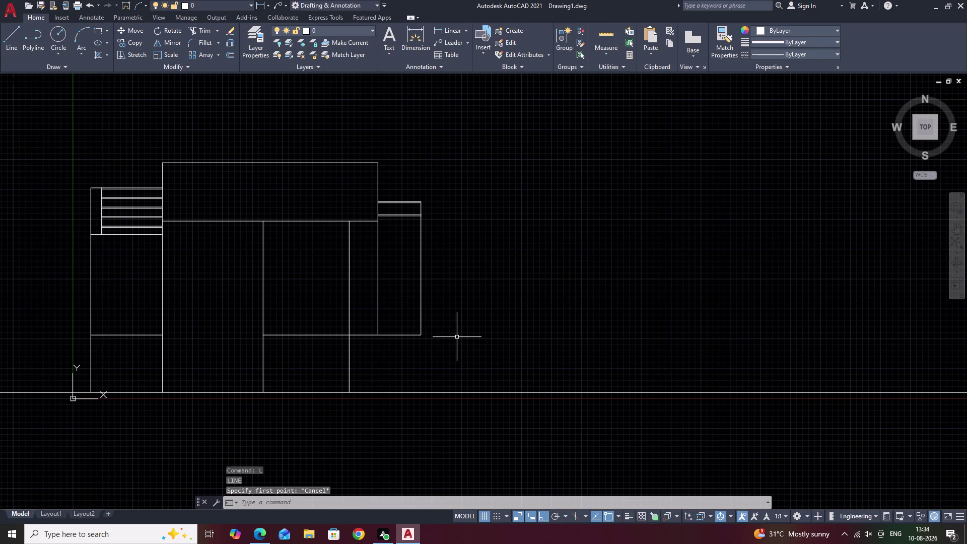
Fence-trim the excess line ends below the right upper block.
text(tr)
key(space)
drag(438, 353, 354, 365)
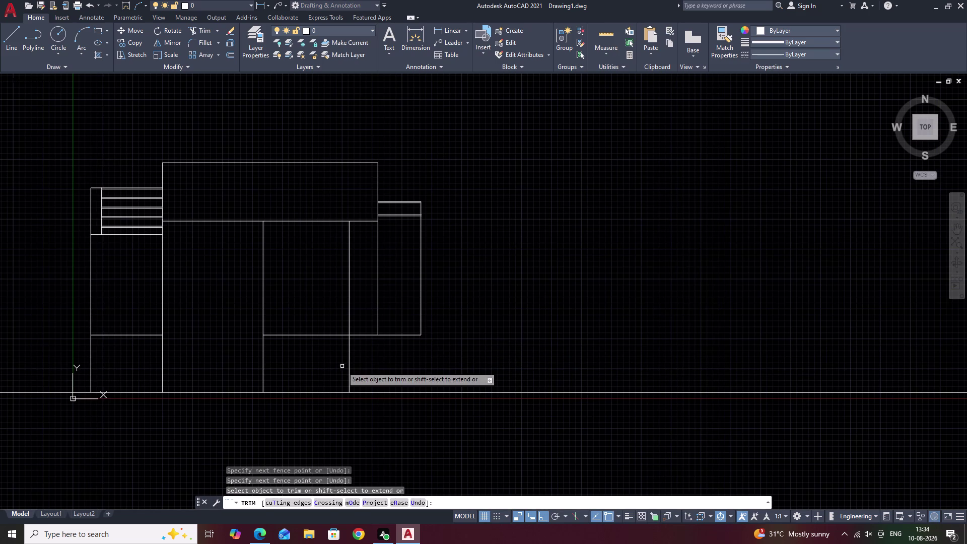
click(315, 363)
drag(315, 363, 362, 367)
scroll(down, 3)
key(Escape)
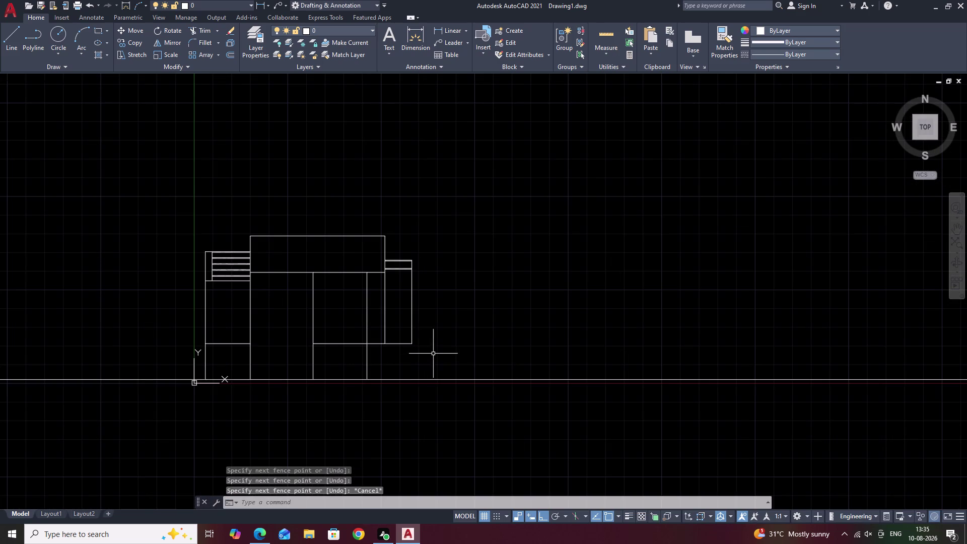
scroll(down, 3)
scroll(up, 3)
key(Escape)
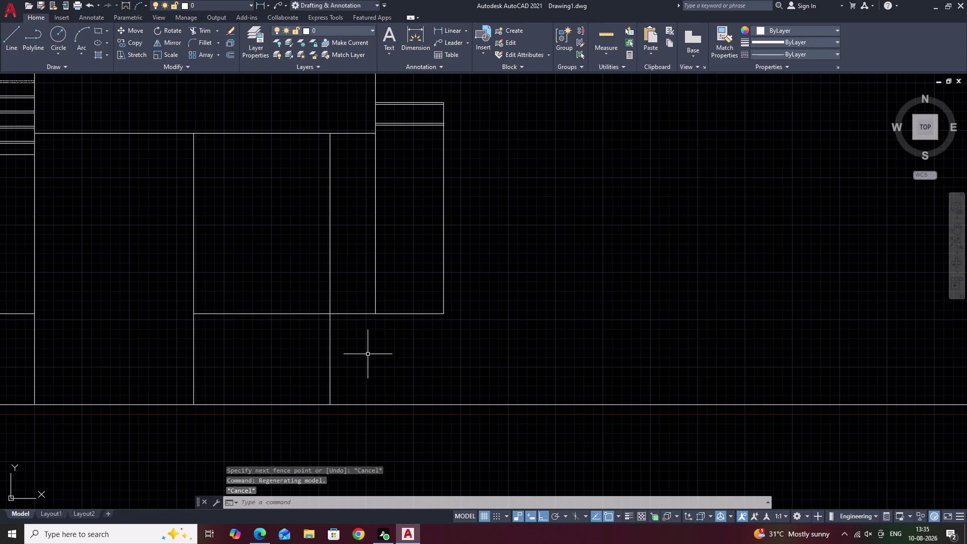
Trim the inner divider stub below the right upper block.
text(tr)
key(space)
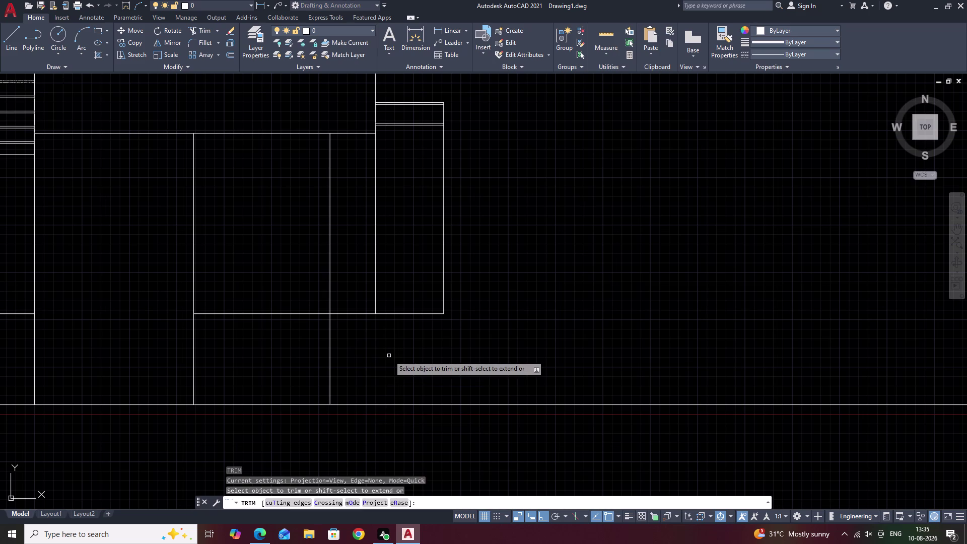
drag(391, 356, 294, 359)
key(Escape)
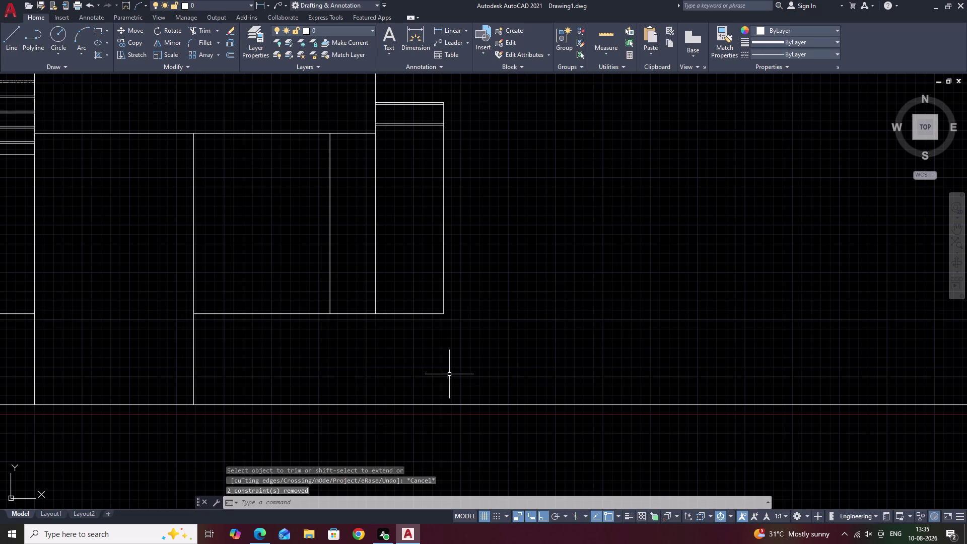
middle_drag(463, 329, 441, 378)
middle_drag(499, 273, 465, 357)
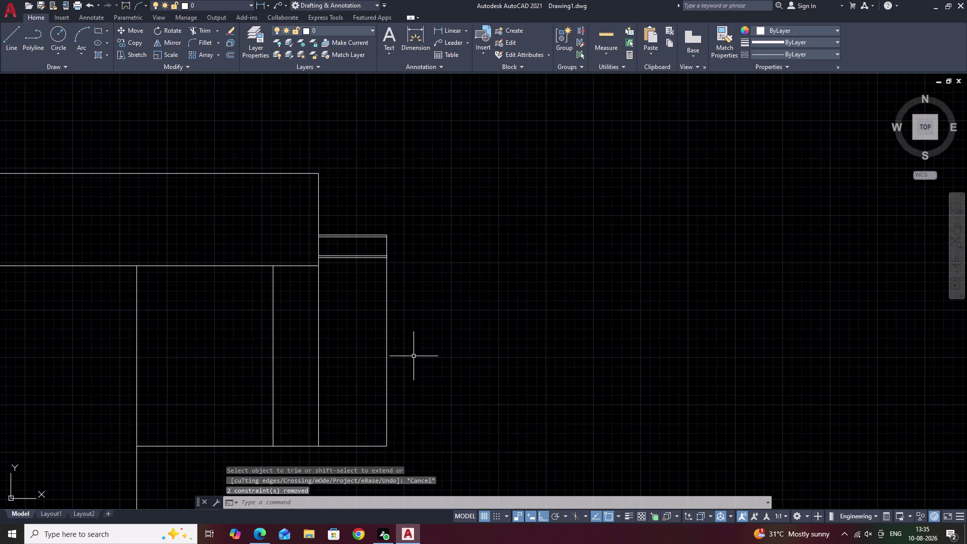
scroll(up, 3)
scroll(down, 3)
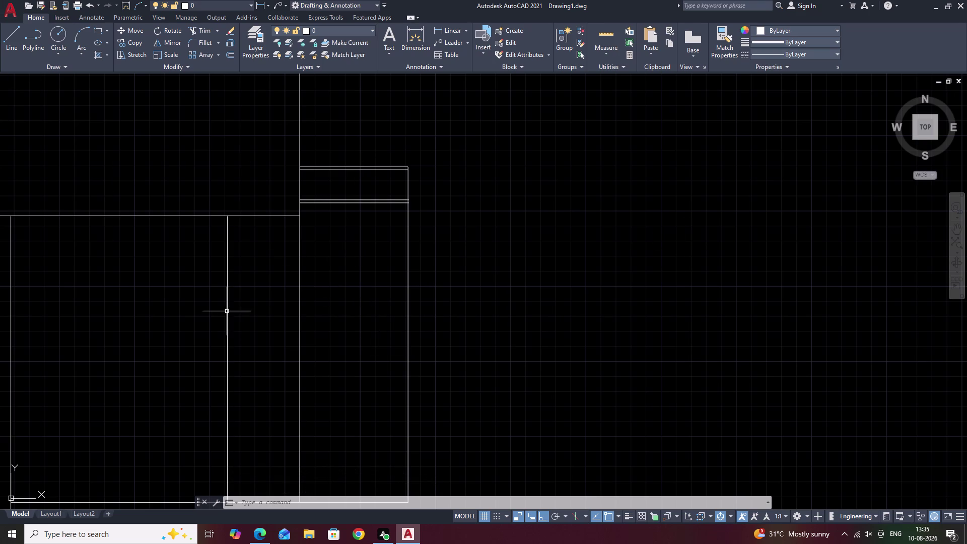
key(Escape)
scroll(up, 3)
scroll(down, 3)
scroll(up, 3)
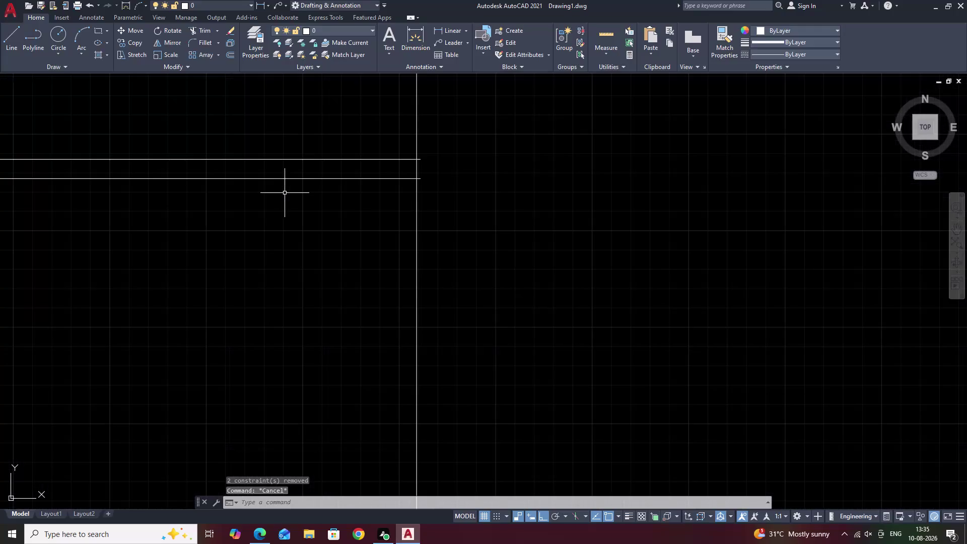
text(tr)
key(space)
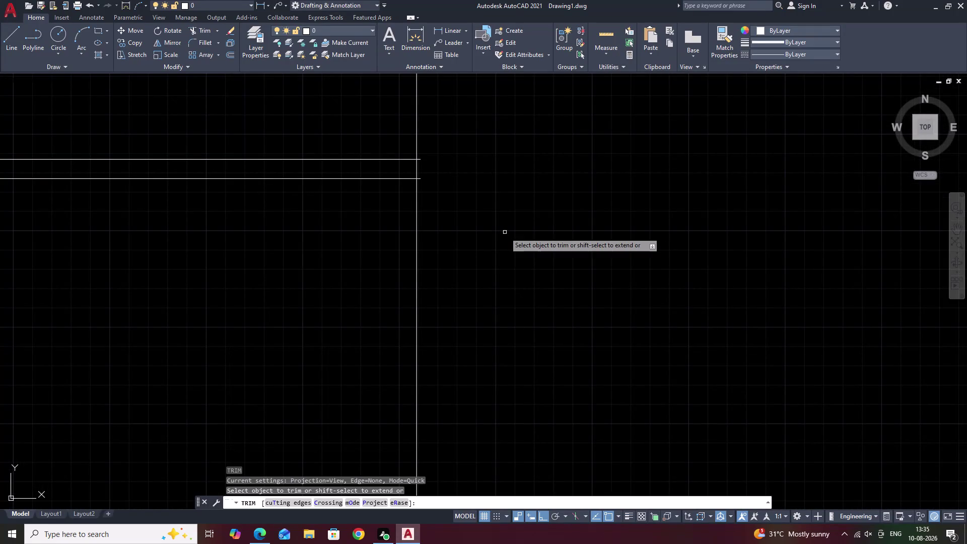
click(420, 160)
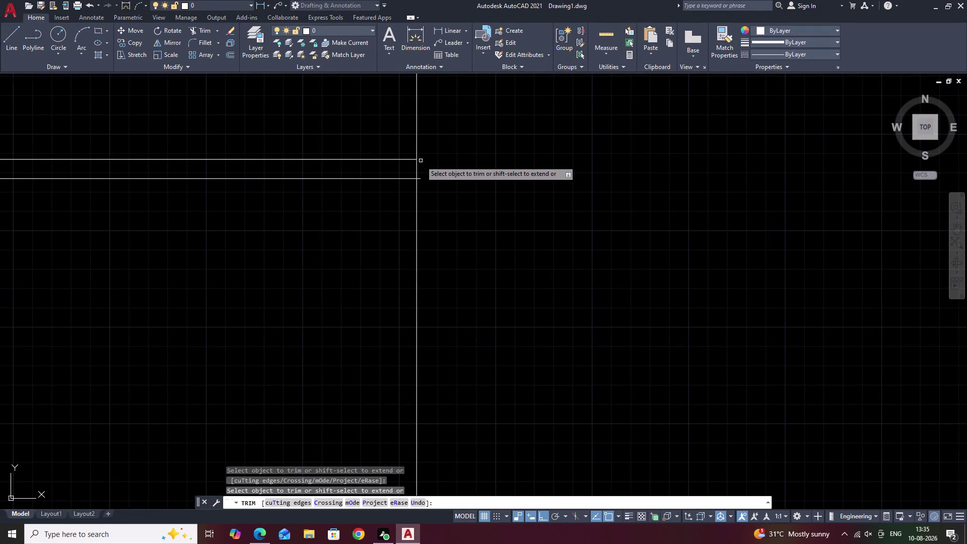
click(420, 179)
scroll(down, 3)
middle_drag(504, 154, 527, 244)
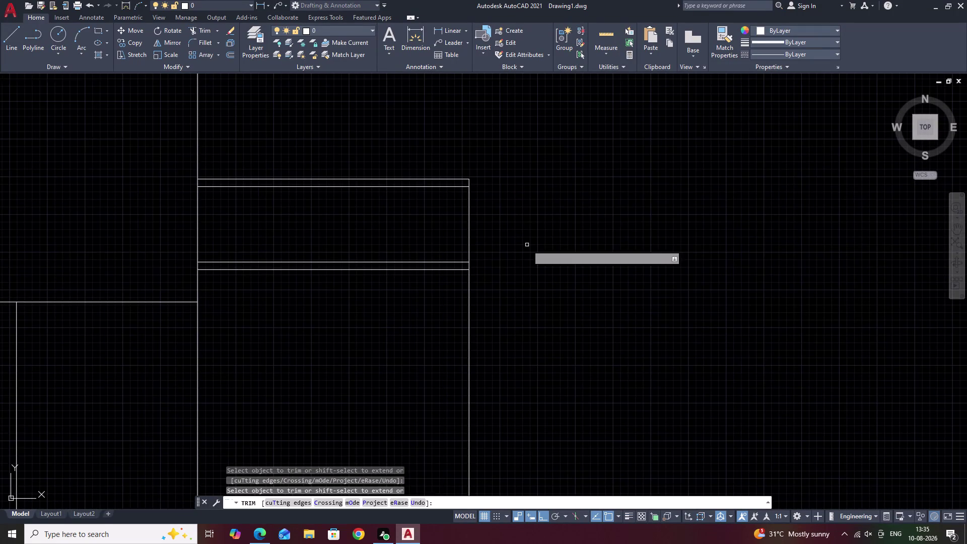
key(Escape)
scroll(down, 3)
middle_drag(500, 283, 515, 211)
scroll(up, 3)
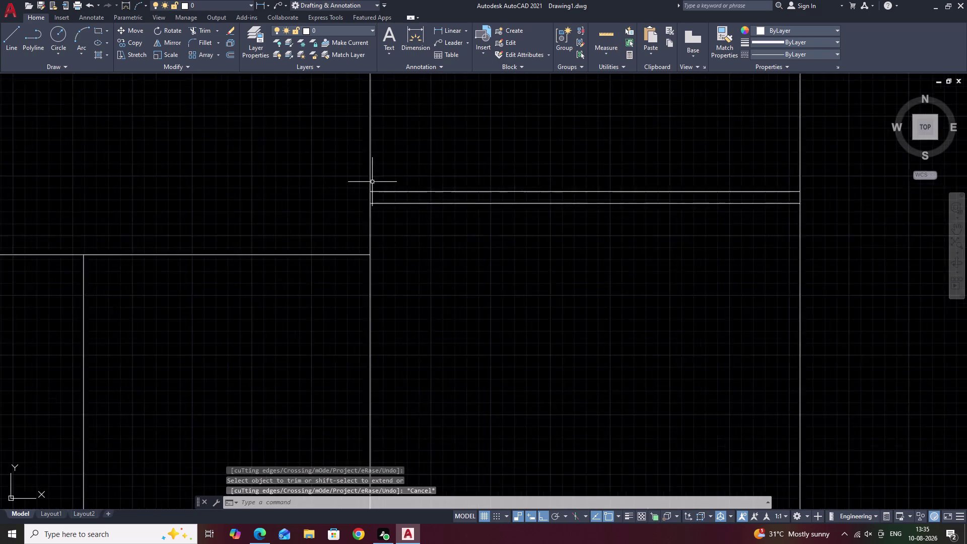
scroll(up, 3)
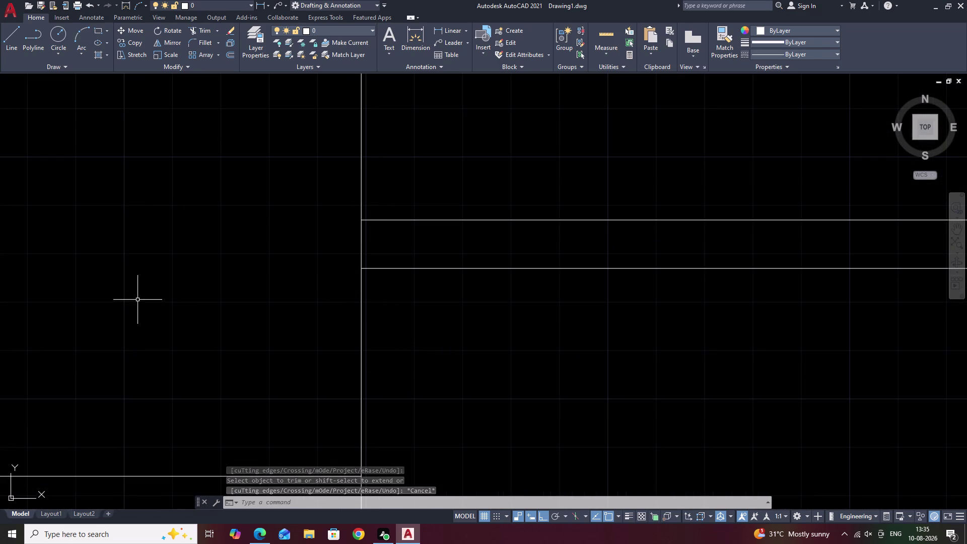
key(Escape)
scroll(down, 3)
scroll(down, 3)
middle_drag(608, 259, 461, 306)
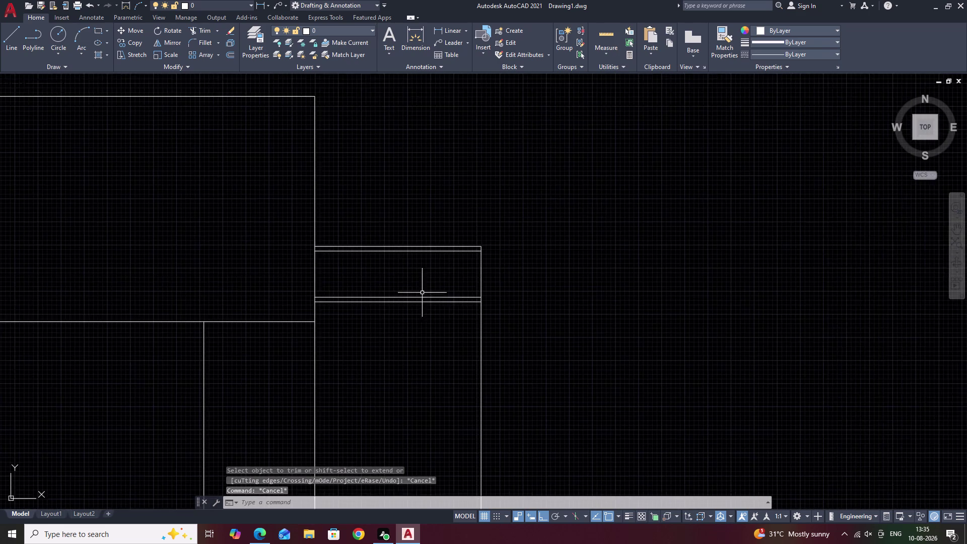
scroll(up, 3)
scroll(down, 3)
scroll(down, 3)
middle_drag(538, 267, 468, 277)
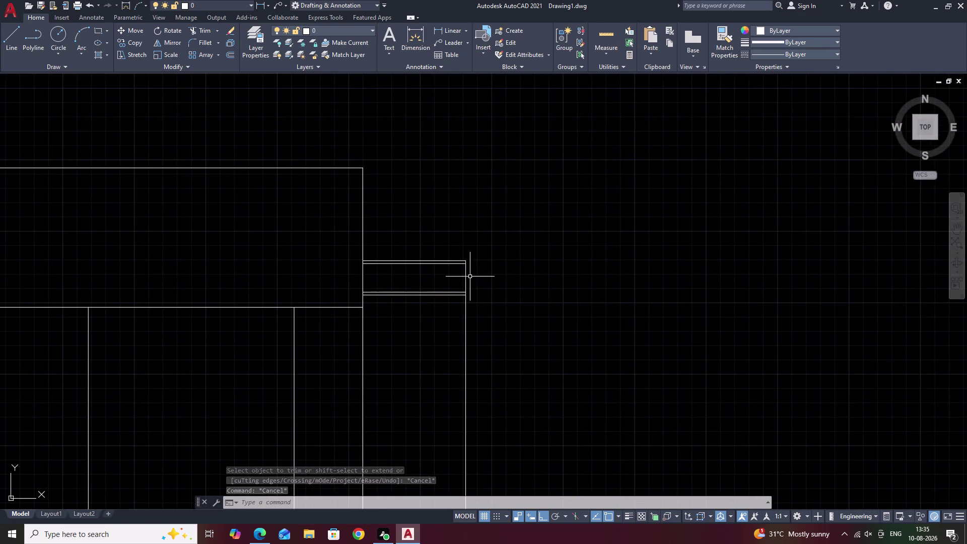
scroll(up, 3)
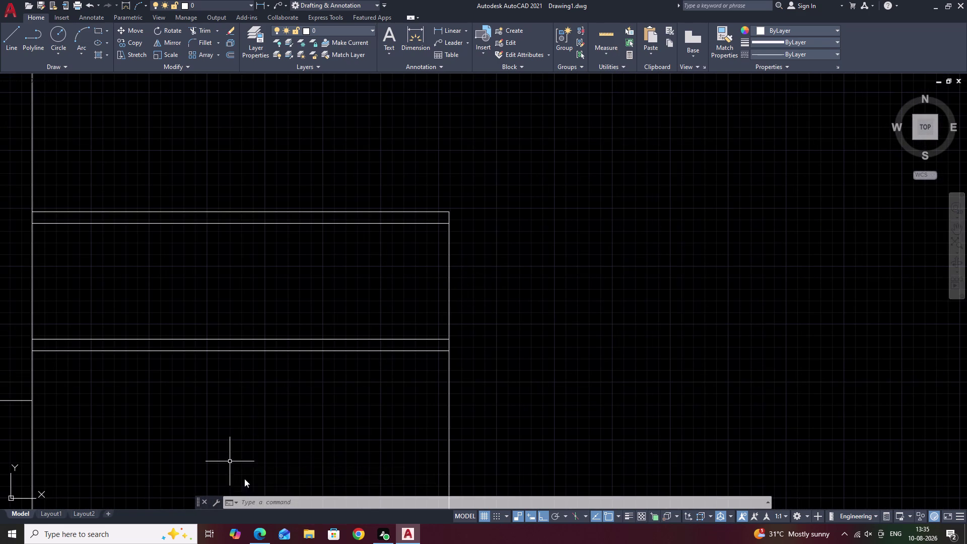
text(l)
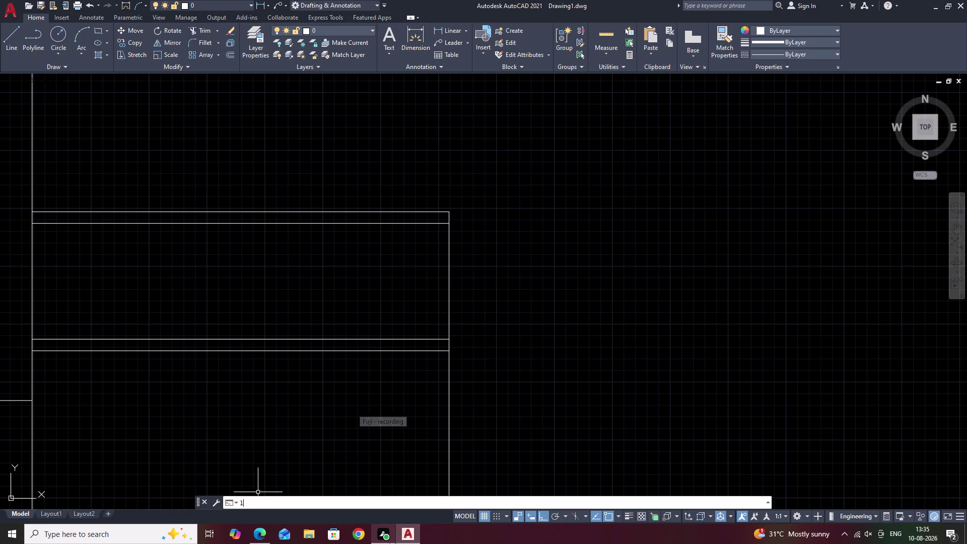
key(space)
key(space)
key(Escape)
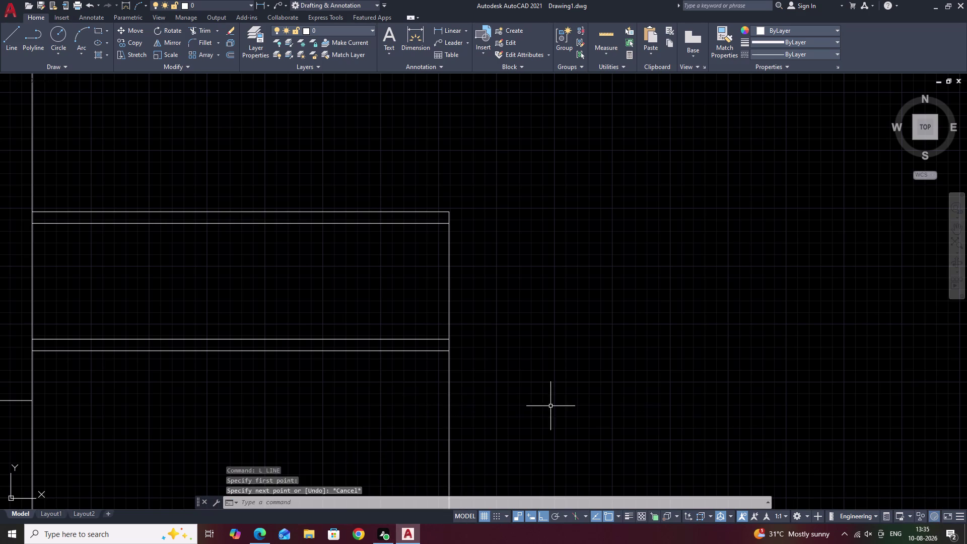
key(Escape)
scroll(down, 3)
middle_drag(589, 424, 449, 233)
middle_drag(242, 346, 512, 248)
middle_drag(615, 381, 425, 220)
middle_drag(462, 364, 256, 331)
middle_drag(72, 310, 92, 307)
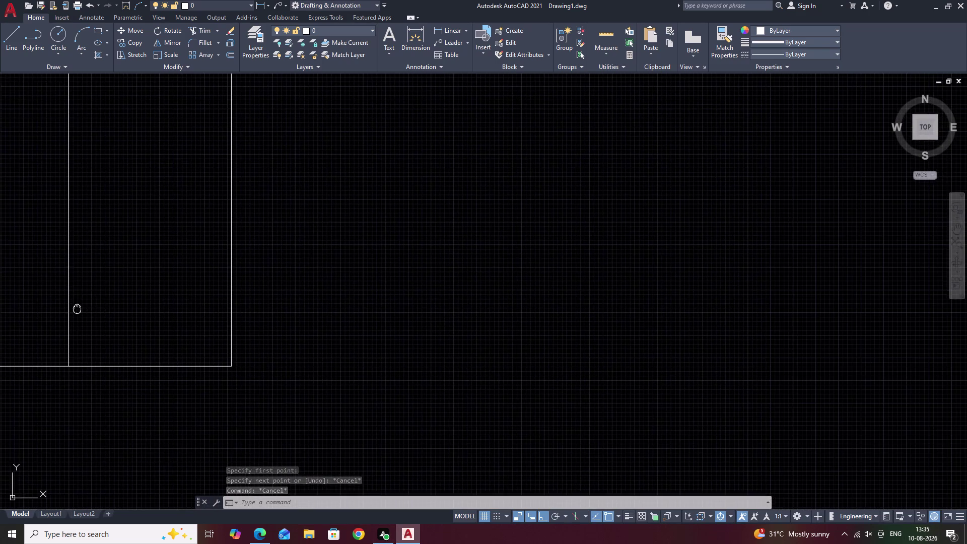
middle_drag(92, 307, 414, 306)
key(Escape)
text(l)
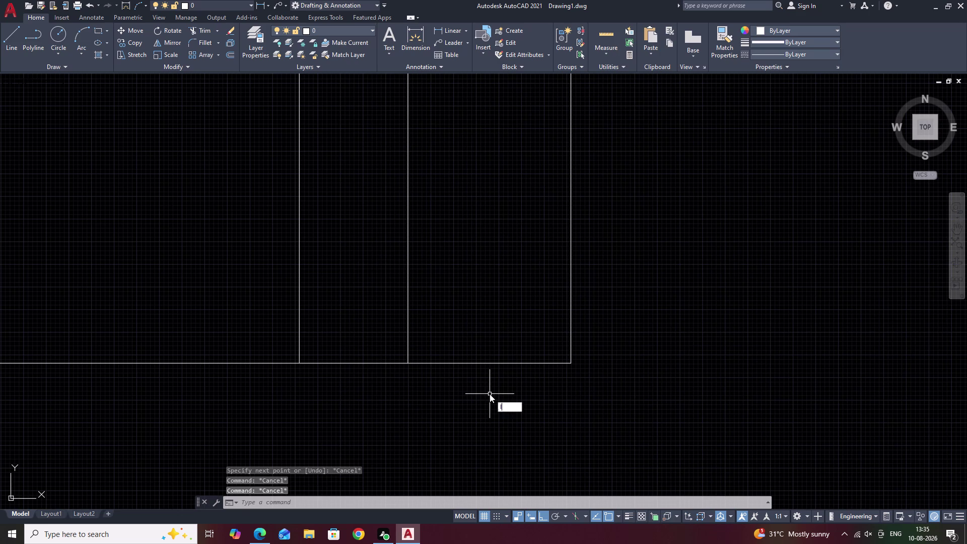
key(space)
scroll(down, 3)
scroll(down, 3)
middle_drag(517, 300, 483, 381)
scroll(up, 3)
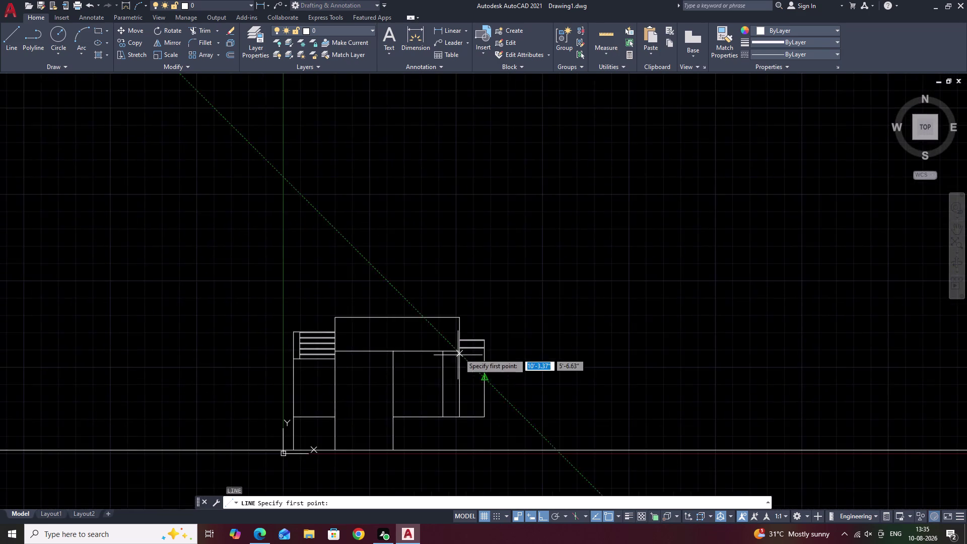
scroll(up, 3)
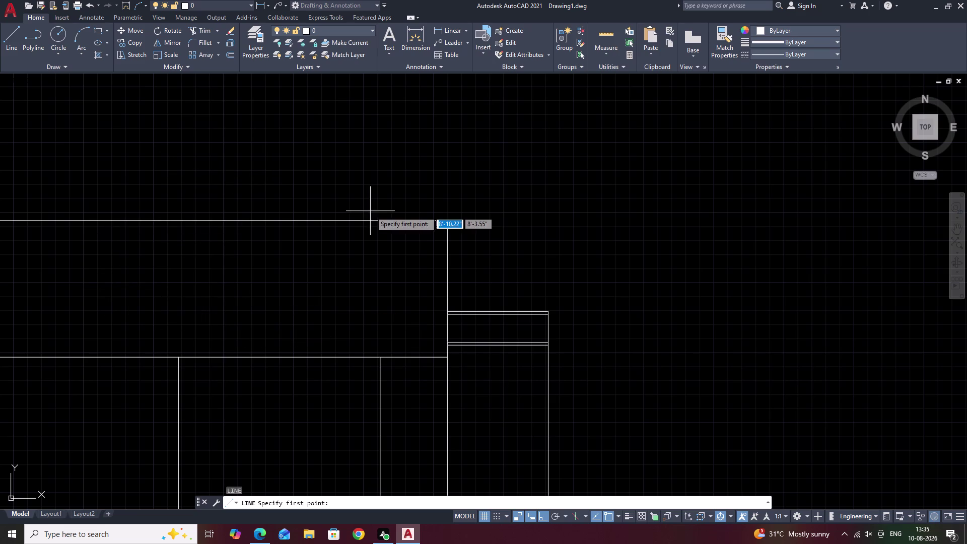
key(Escape)
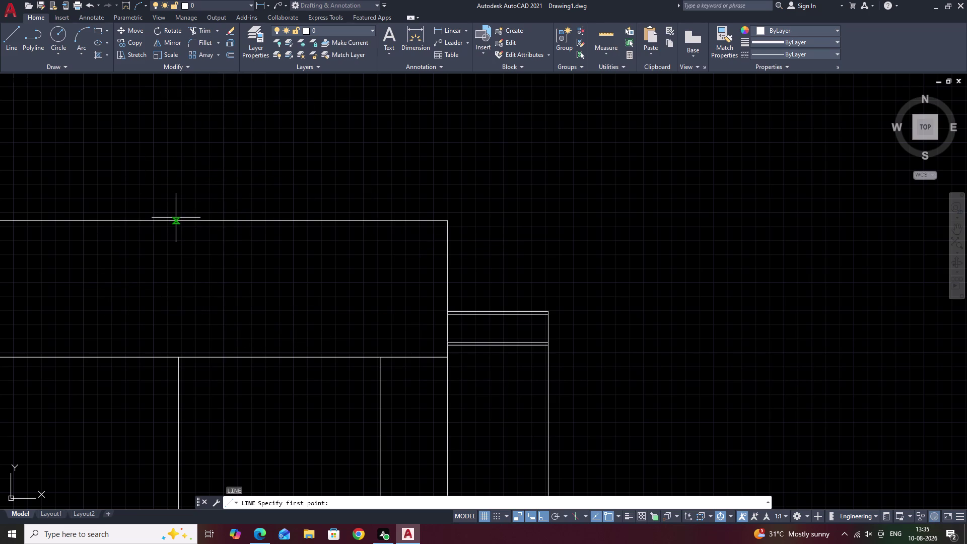
text(l)
key(space)
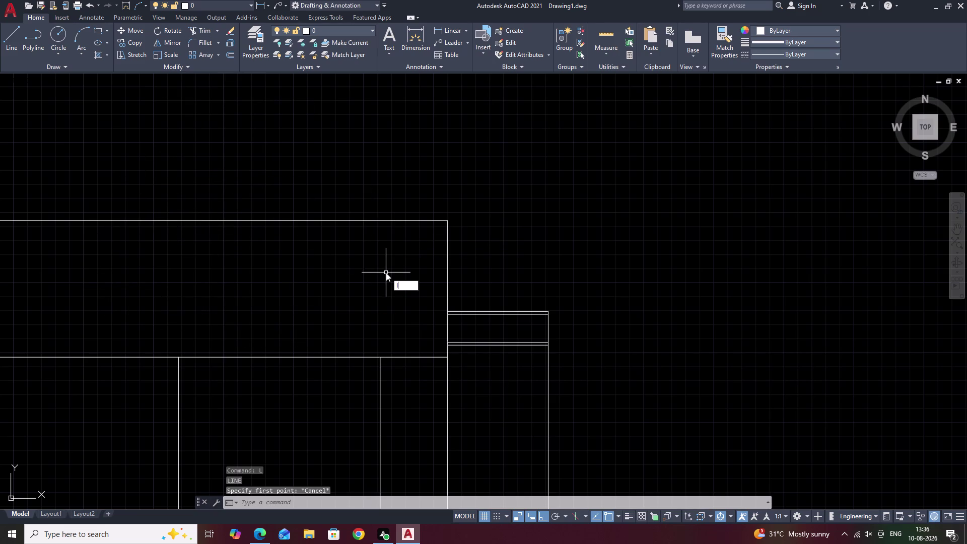
middle_drag(400, 276, 101, 148)
scroll(up, 3)
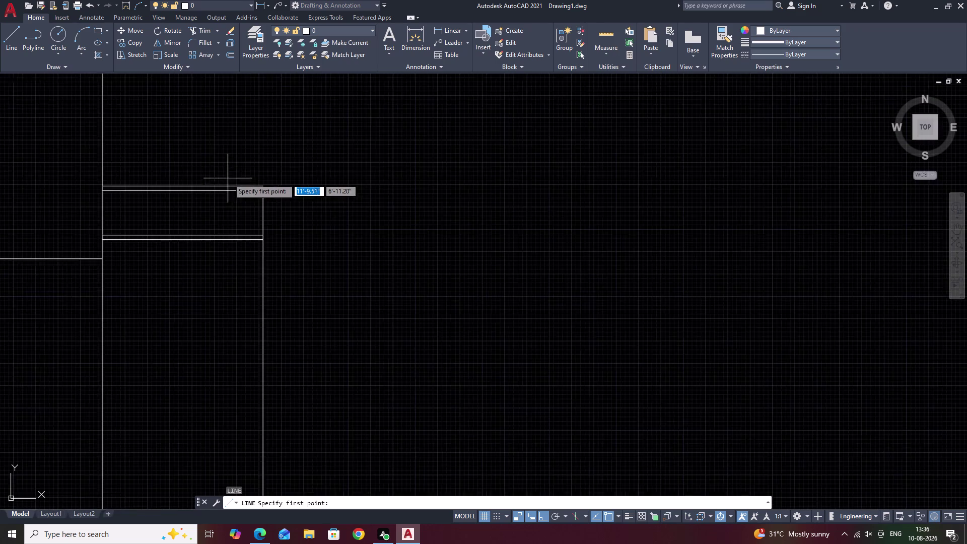
scroll(up, 3)
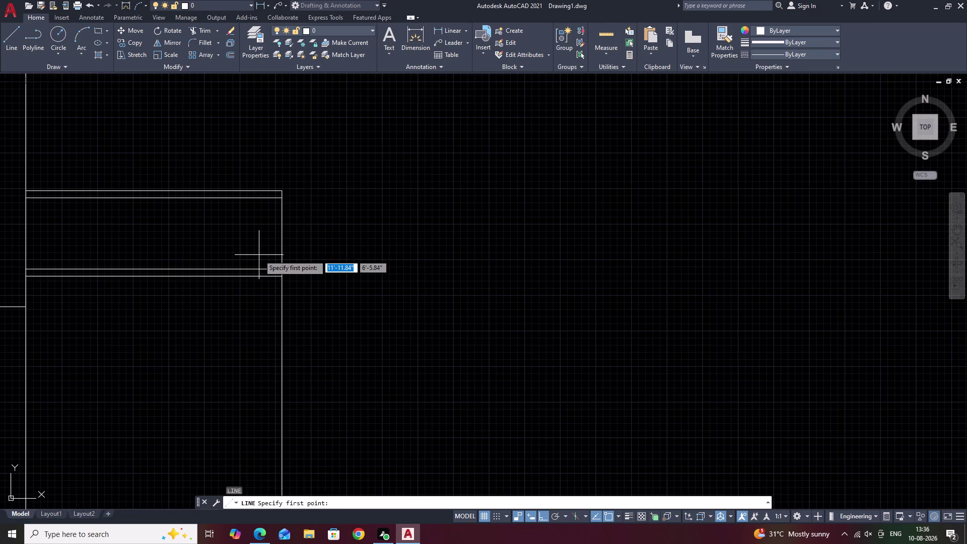
click(281, 191)
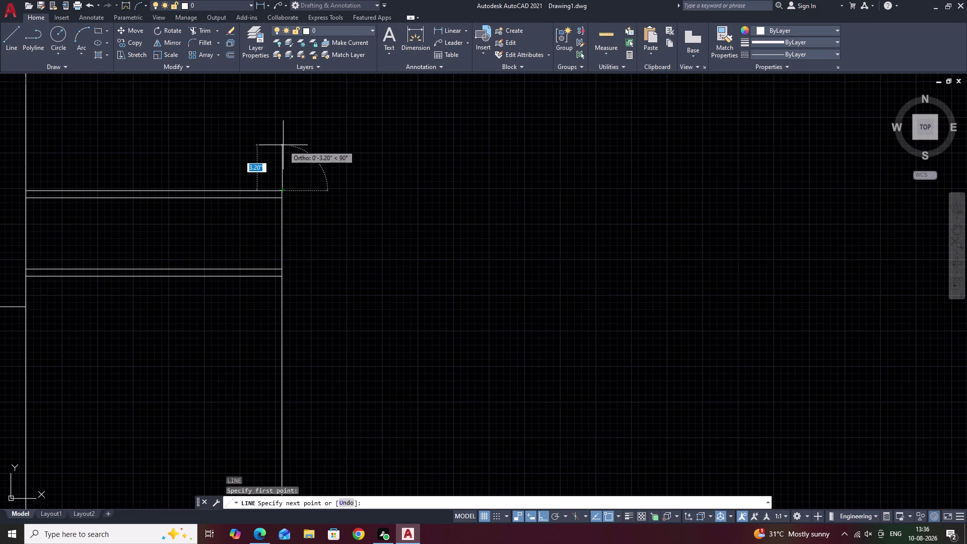
From the strip's top corner, draw a 1" upward jog and a 2' segment.
key(1)
key(space)
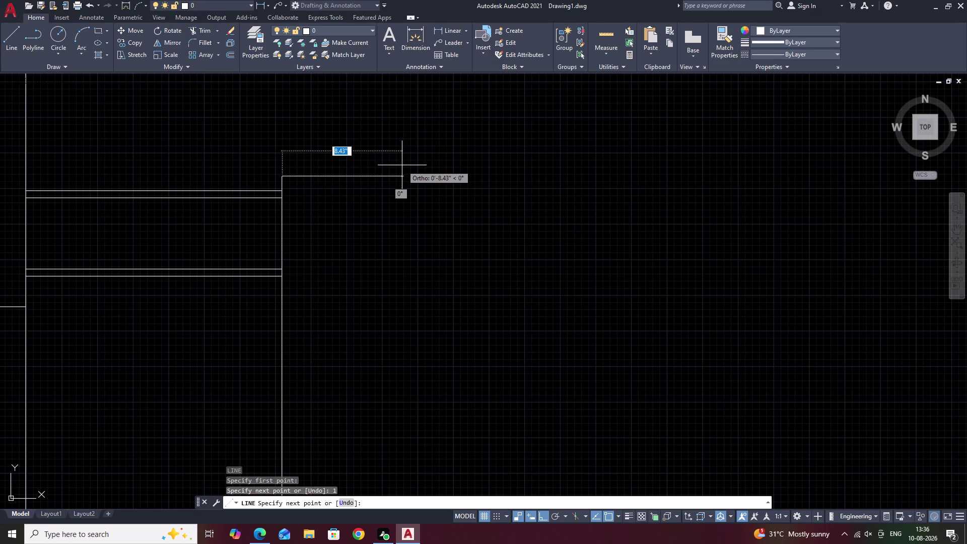
middle_drag(402, 165, 222, 149)
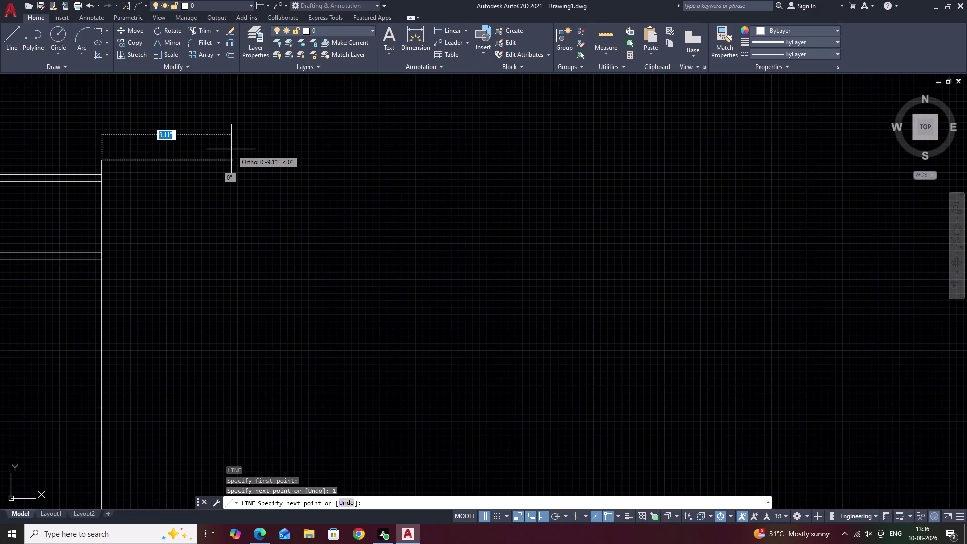
text(2)
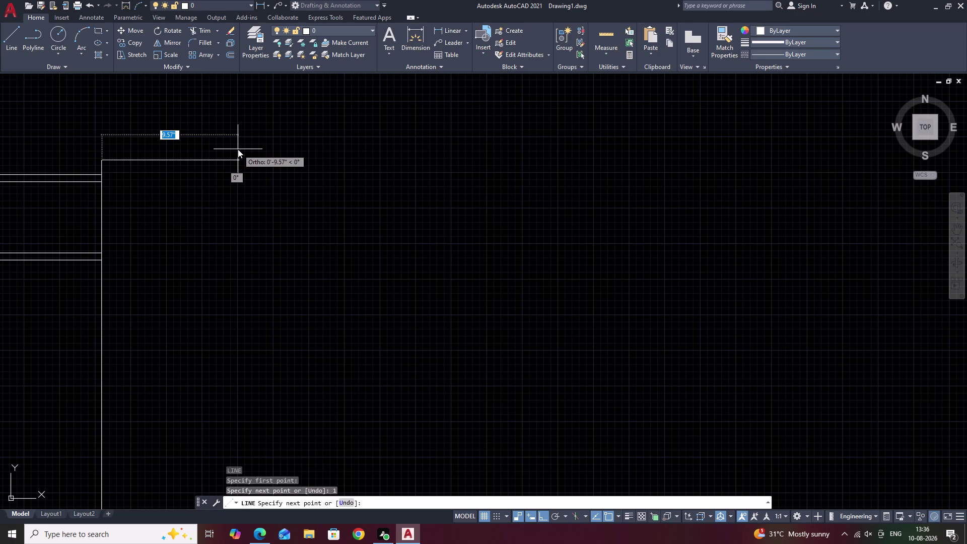
text(')
key(space)
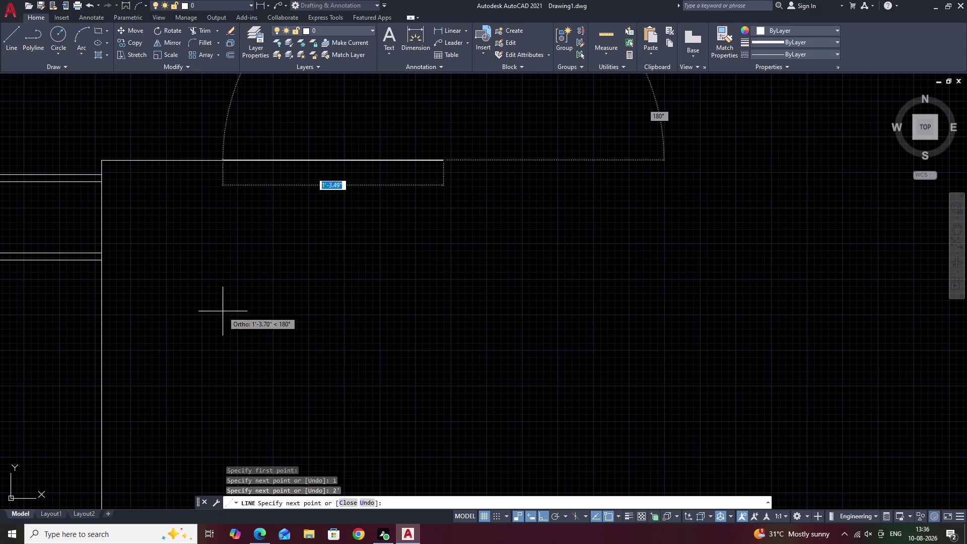
Run the block's side down to the door's lower line and end the outline.
scroll(down, 3)
middle_drag(316, 320, 292, 212)
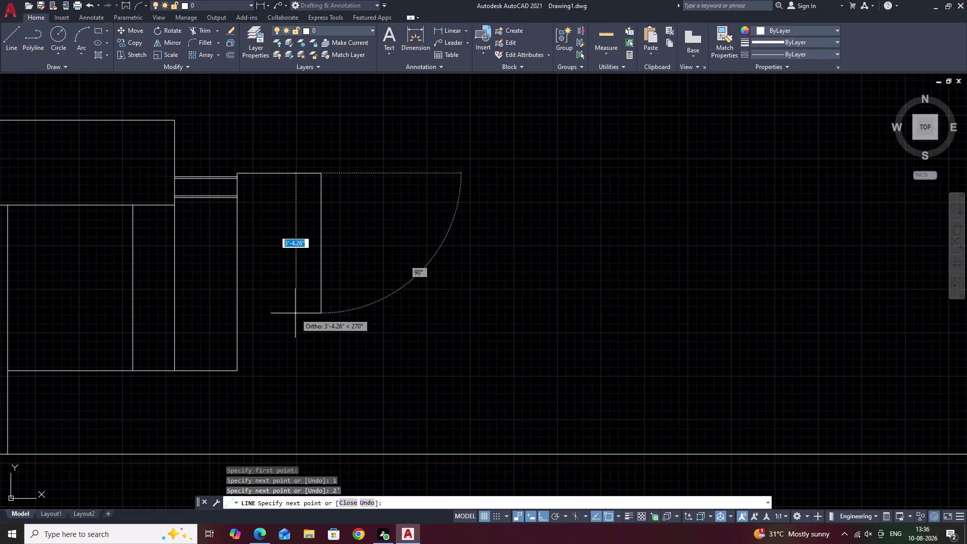
middle_click(299, 358)
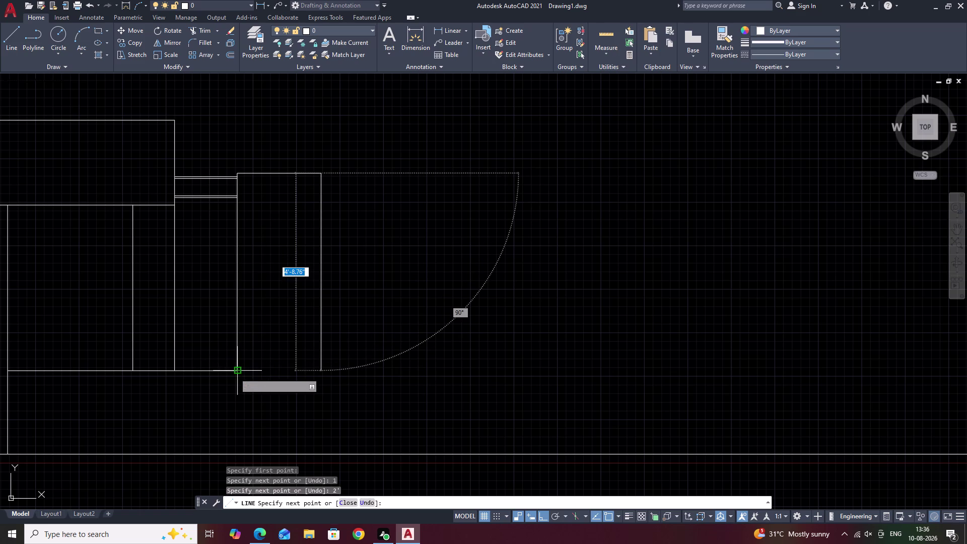
click(322, 371)
middle_drag(358, 383, 346, 381)
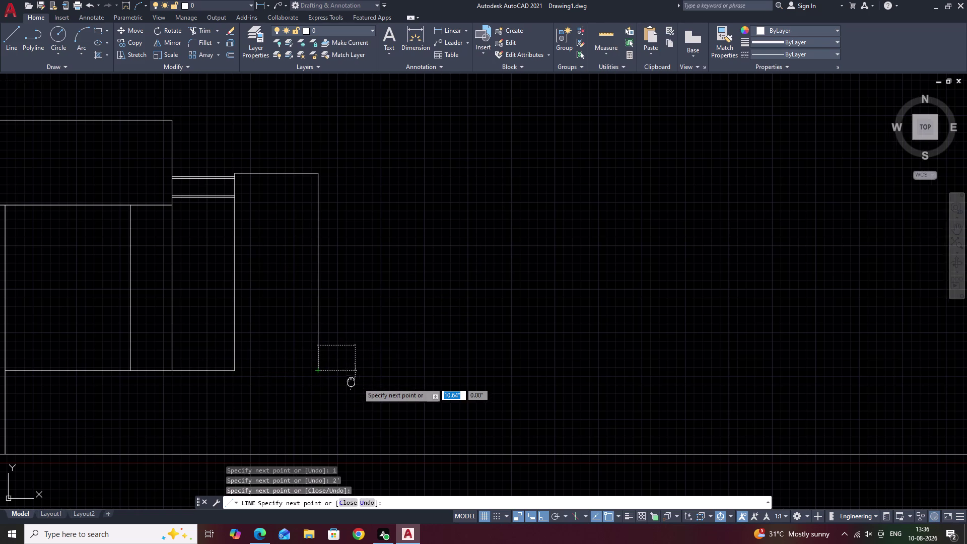
middle_drag(347, 381, 224, 293)
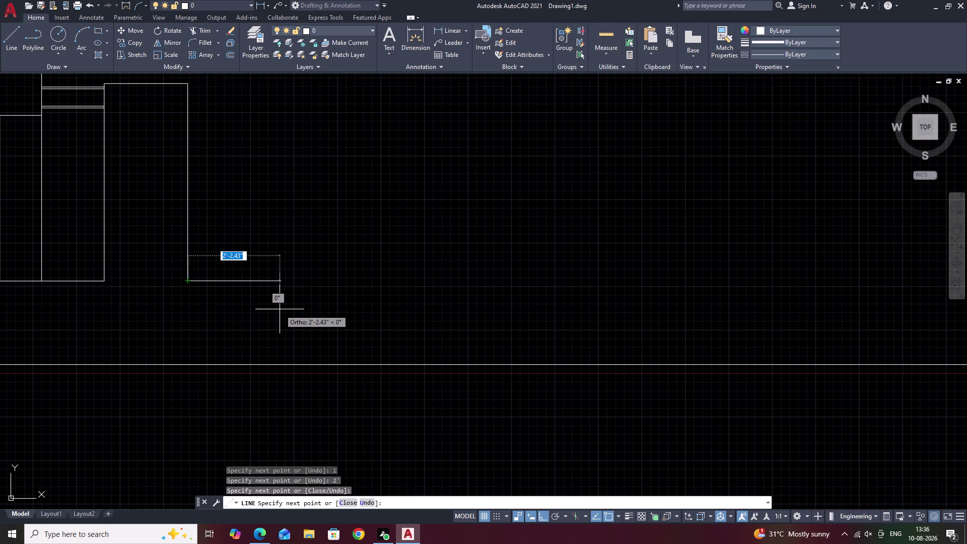
key(Escape)
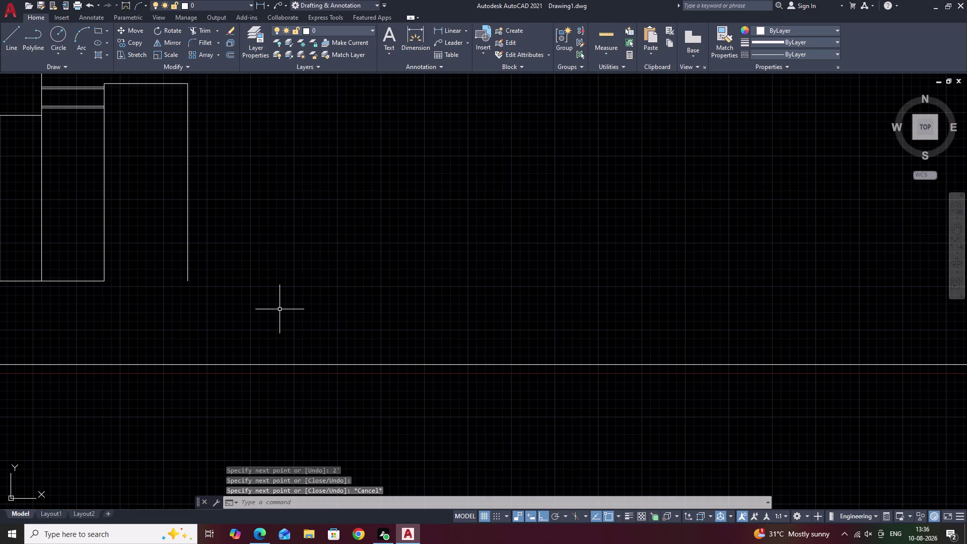
Window-select the four upper strip lines.
middle_drag(122, 162, 317, 252)
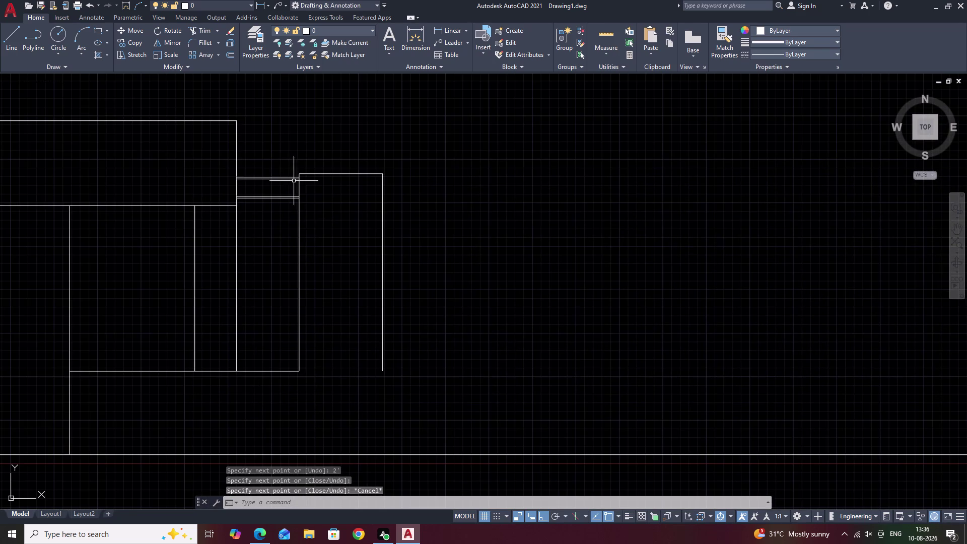
scroll(up, 3)
drag(312, 98, 236, 276)
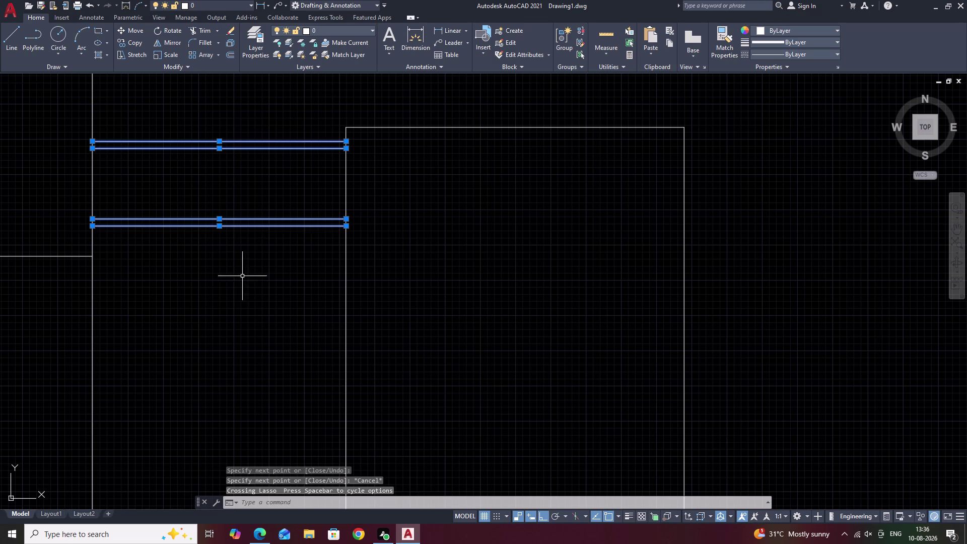
Mirror the strip lines across an axis beside the new right block, keeping the originals.
text(mi)
key(space)
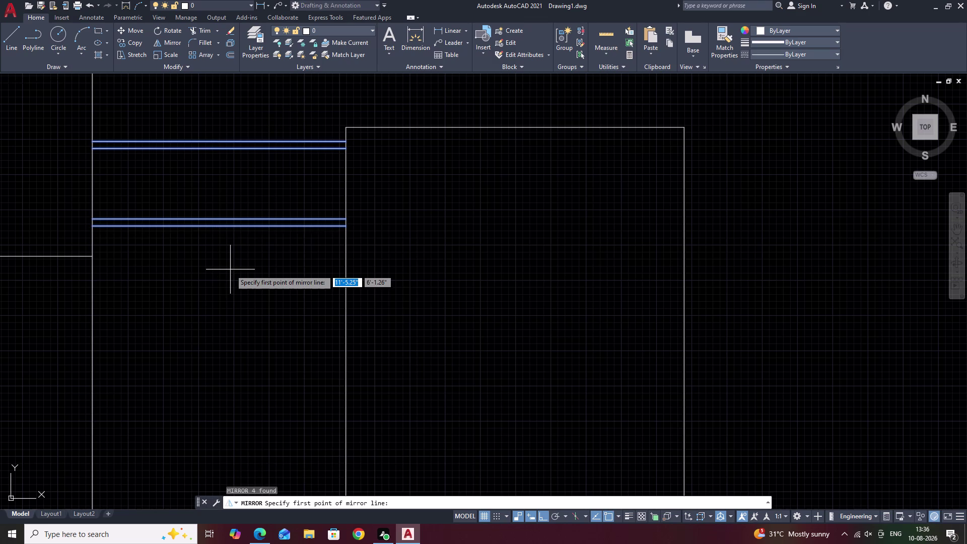
middle_drag(382, 230, 140, 251)
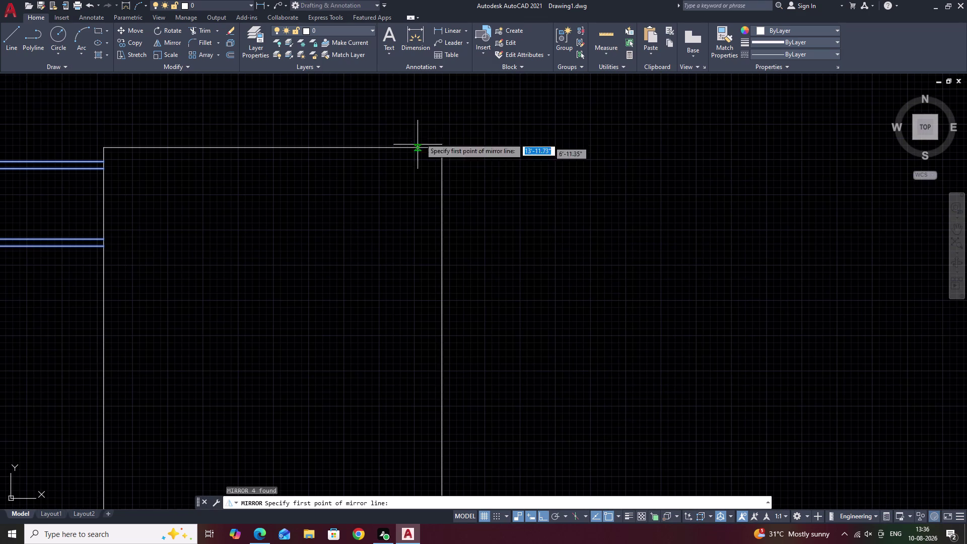
click(273, 147)
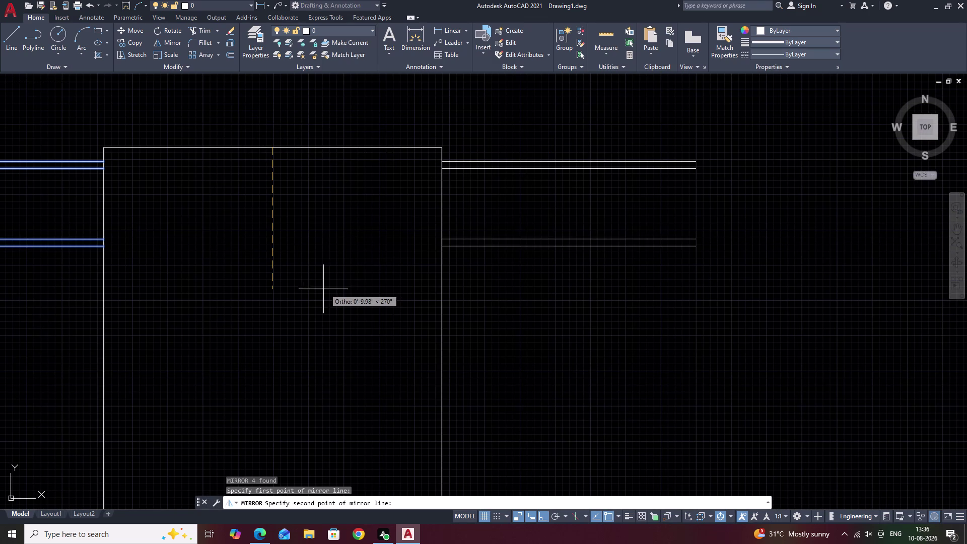
click(321, 290)
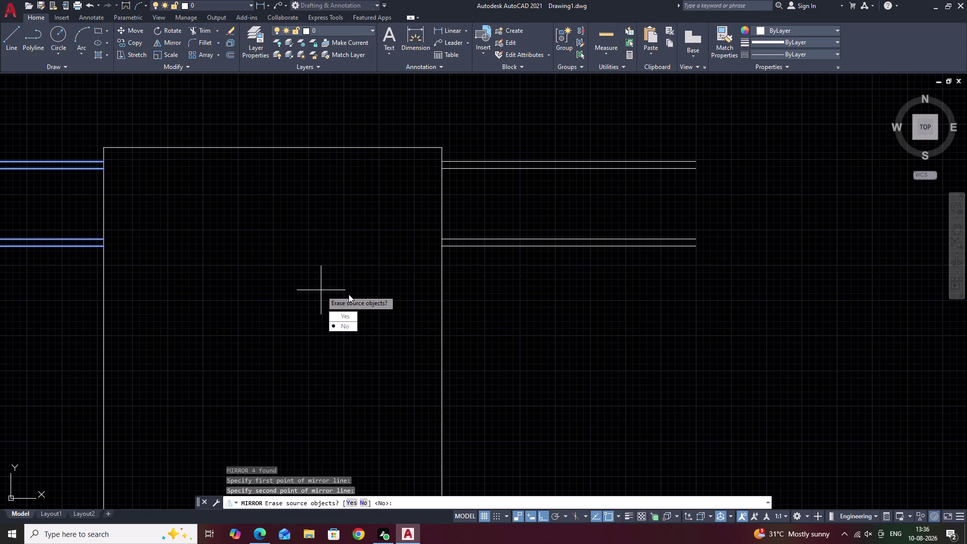
drag(353, 327, 321, 290)
scroll(down, 3)
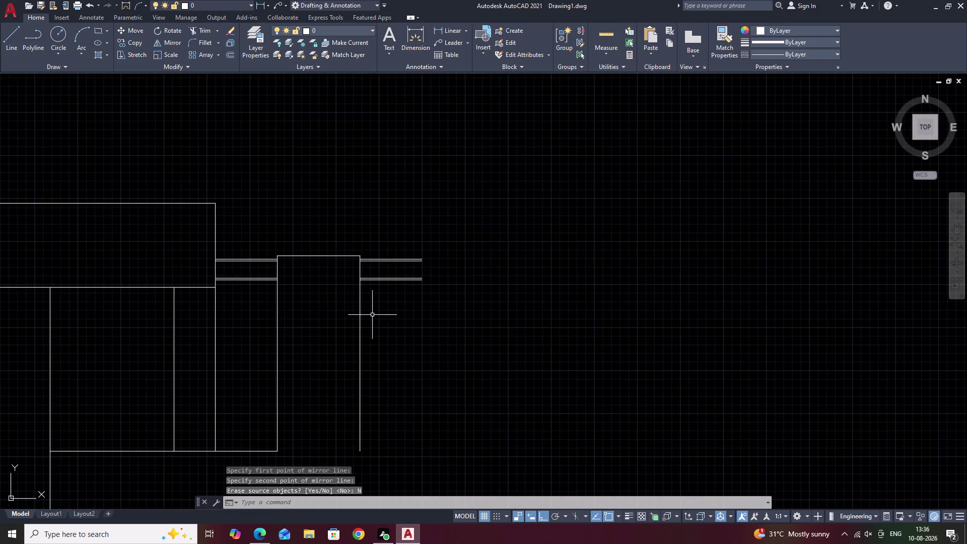
middle_drag(403, 333, 357, 277)
middle_drag(379, 327, 366, 275)
scroll(up, 3)
middle_drag(307, 322, 317, 247)
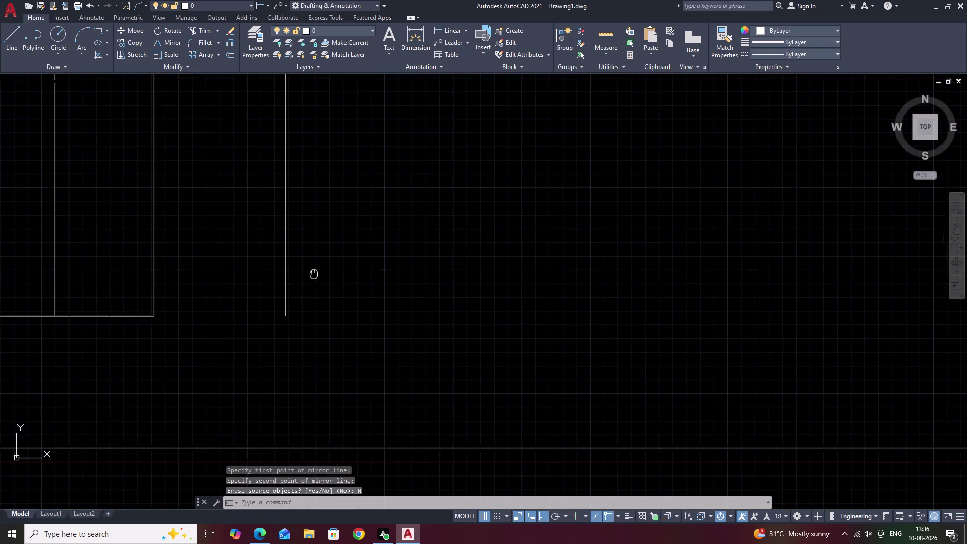
middle_drag(356, 267, 238, 281)
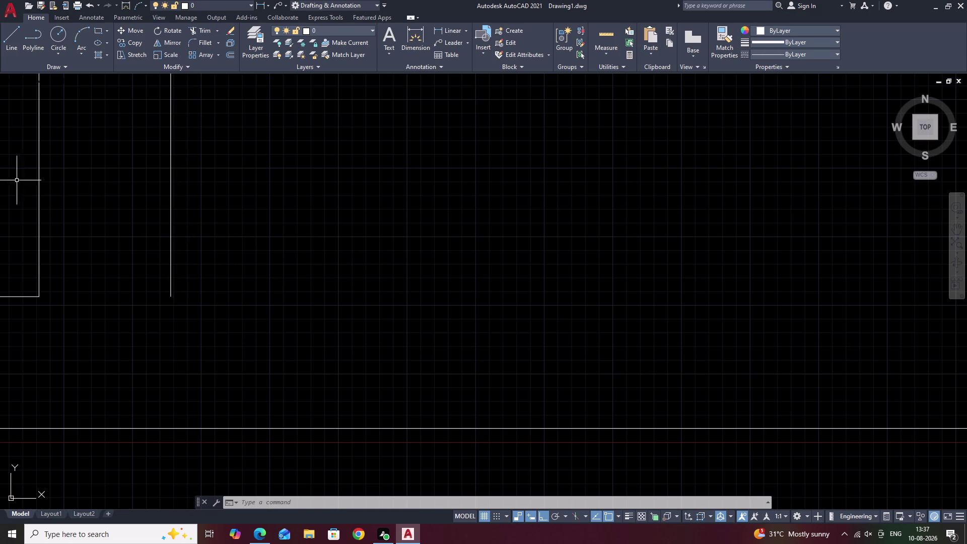
scroll(down, 3)
middle_drag(469, 231, 484, 240)
middle_drag(365, 160, 457, 221)
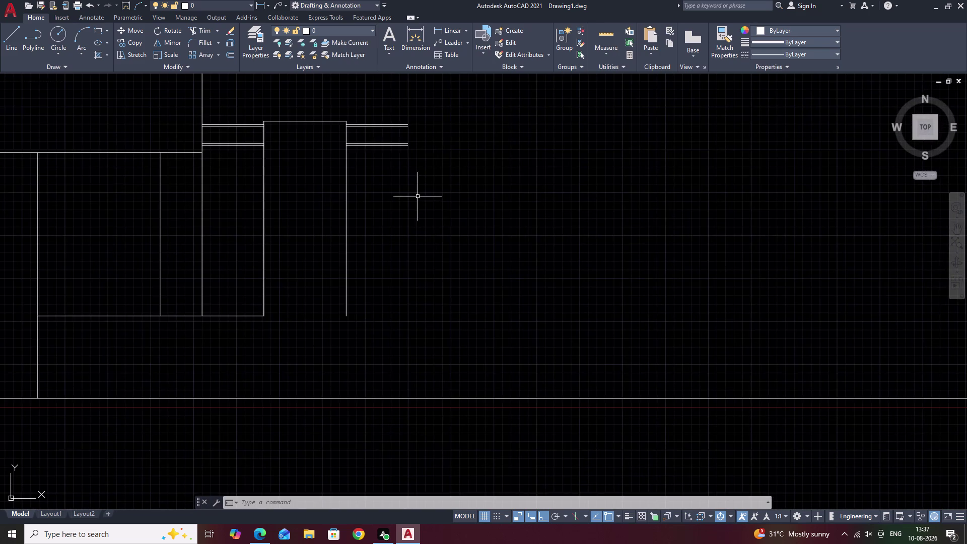
middle_drag(417, 196, 441, 208)
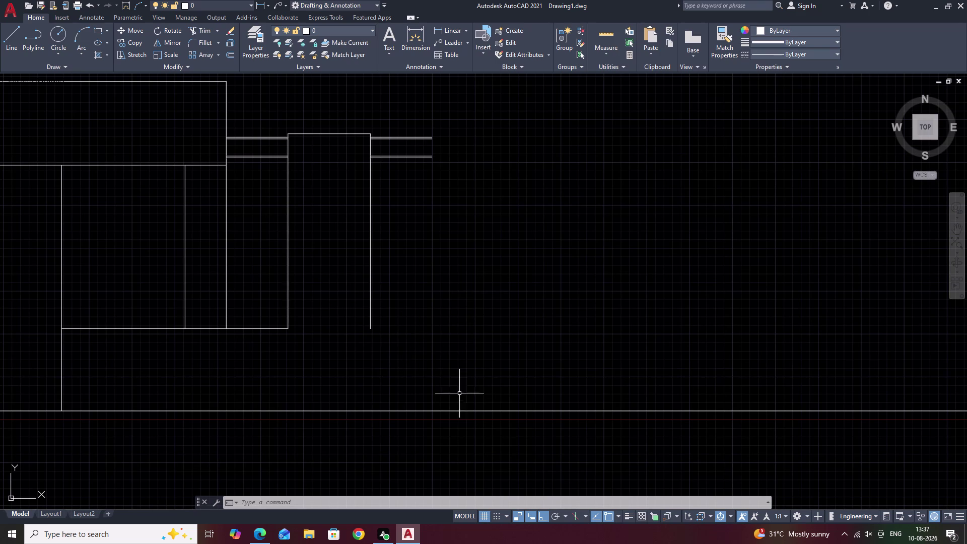
middle_drag(468, 399, 443, 257)
middle_drag(362, 290, 362, 266)
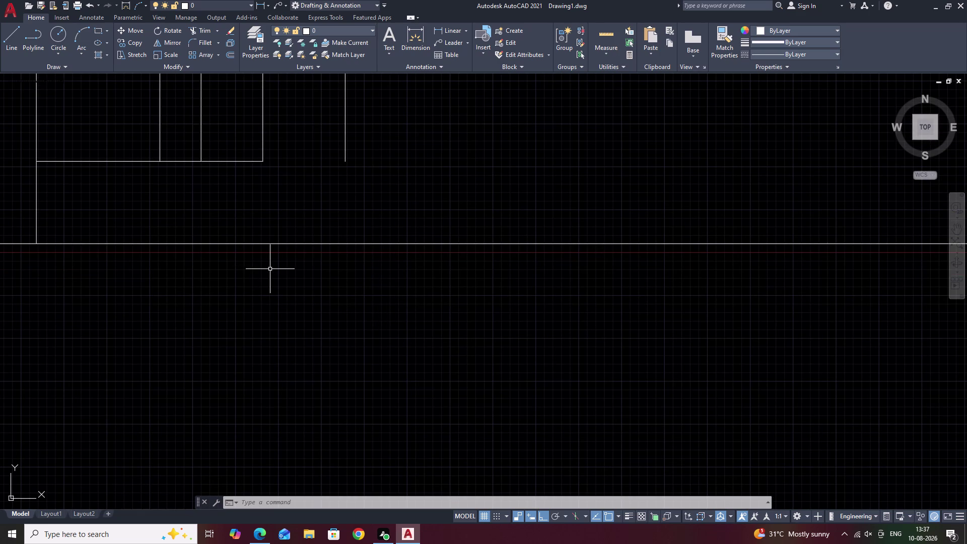
scroll(up, 3)
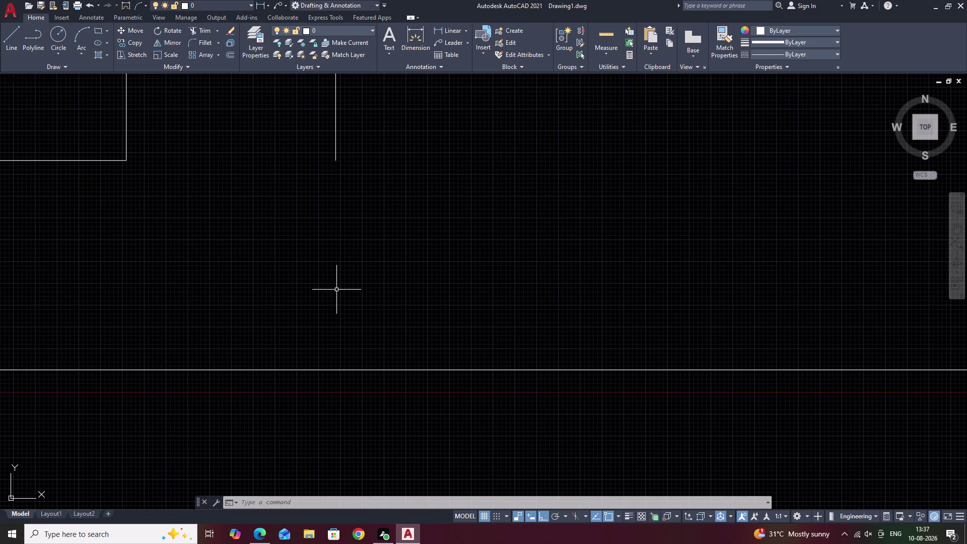
Draw a 1' vertical line up from the floor line beneath the right block's upright.
key(Escape)
text(l)
key(space)
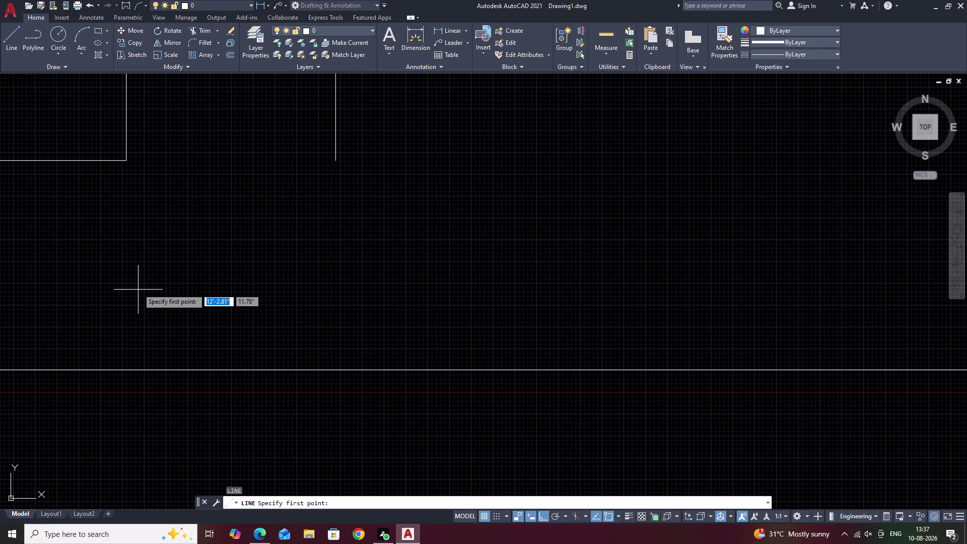
middle_drag(125, 224, 184, 273)
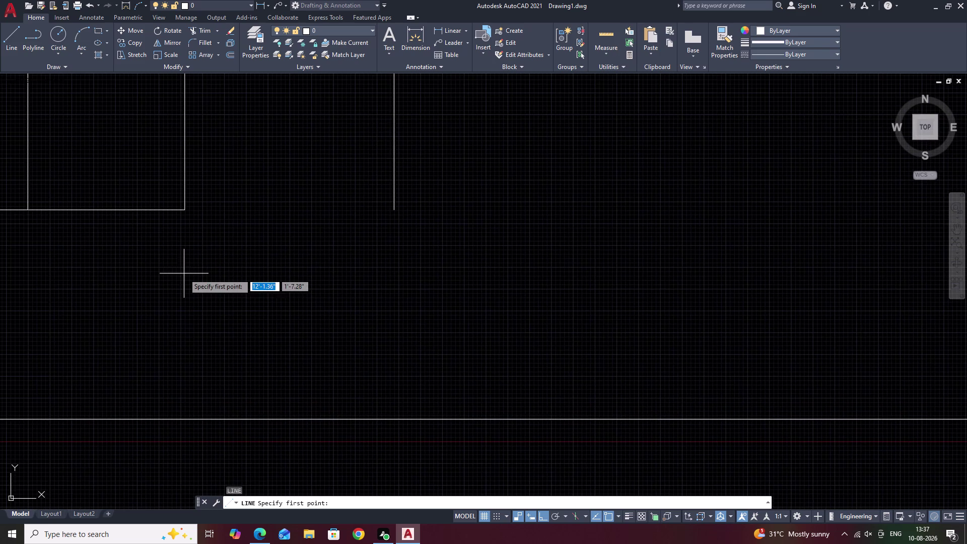
middle_drag(288, 258, 147, 243)
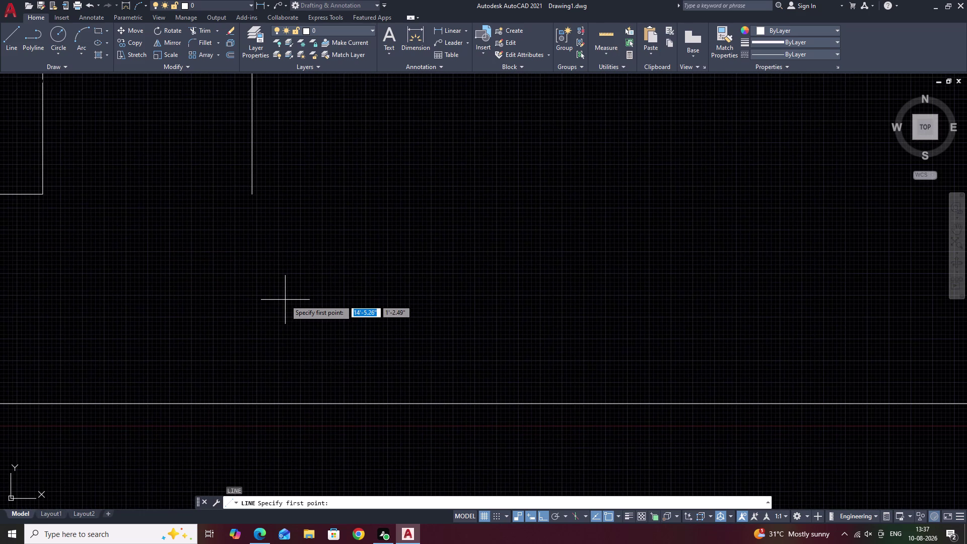
middle_drag(231, 200, 274, 217)
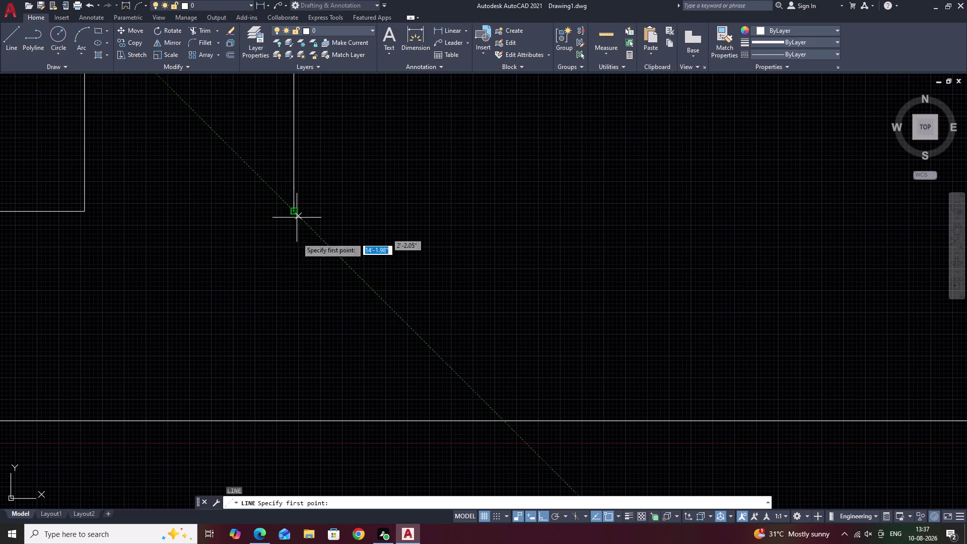
click(293, 422)
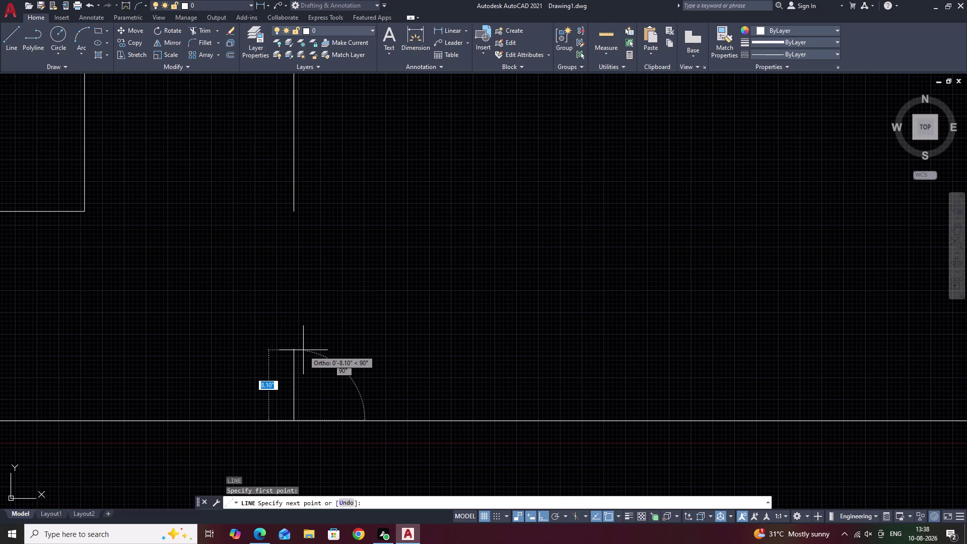
key(1)
key(apostrophe)
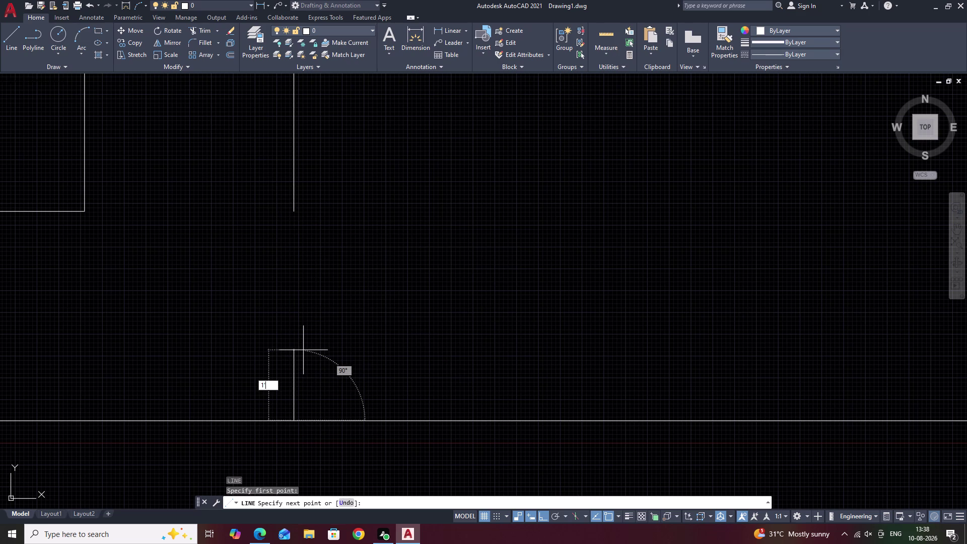
key(space)
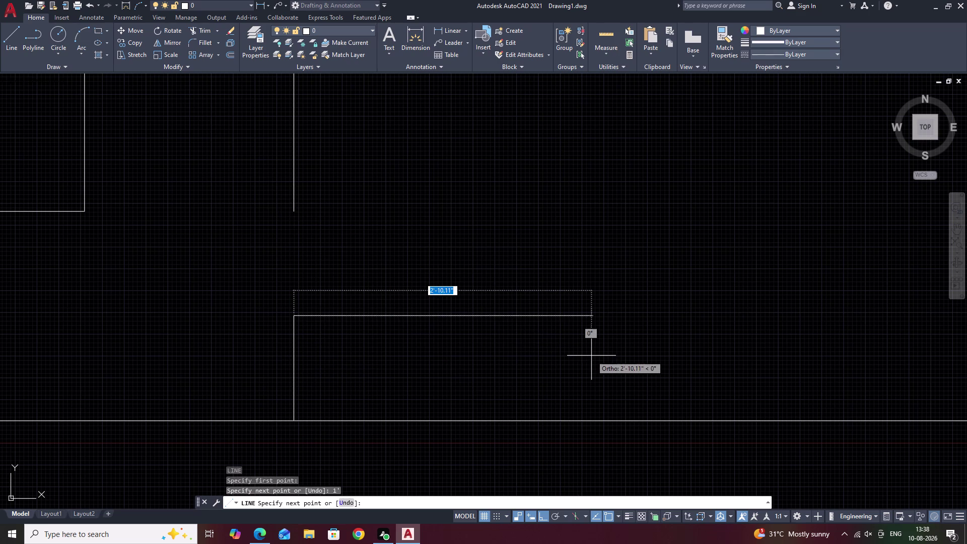
middle_drag(591, 356, 372, 378)
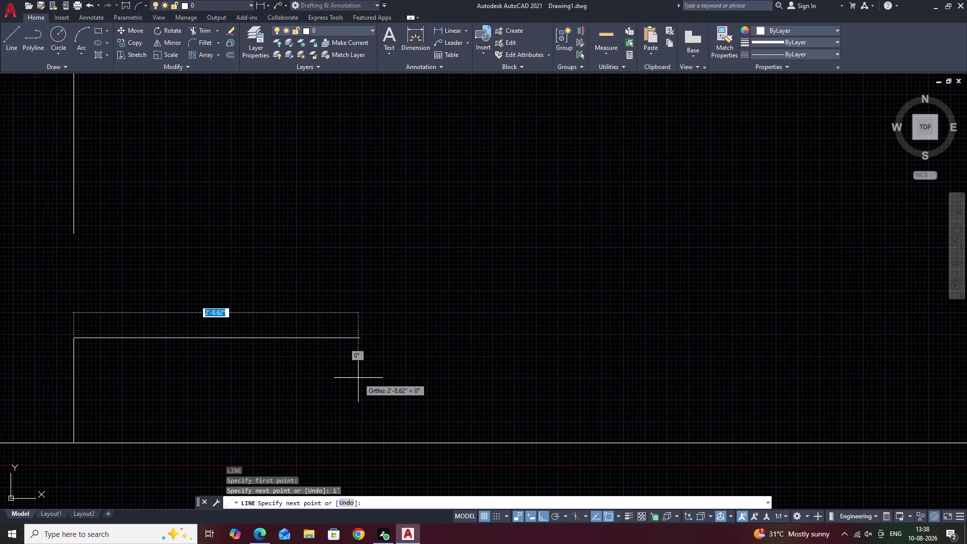
key(Escape)
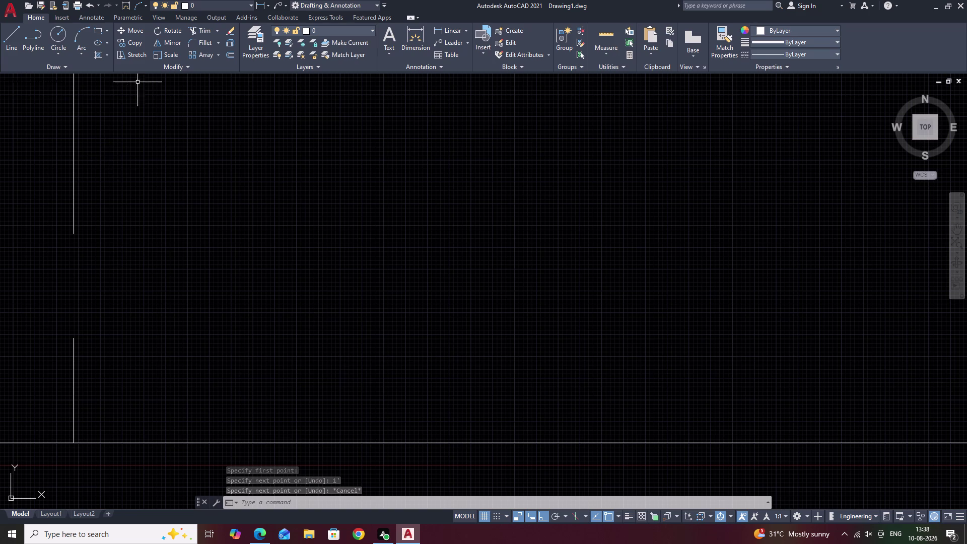
middle_drag(161, 92, 247, 199)
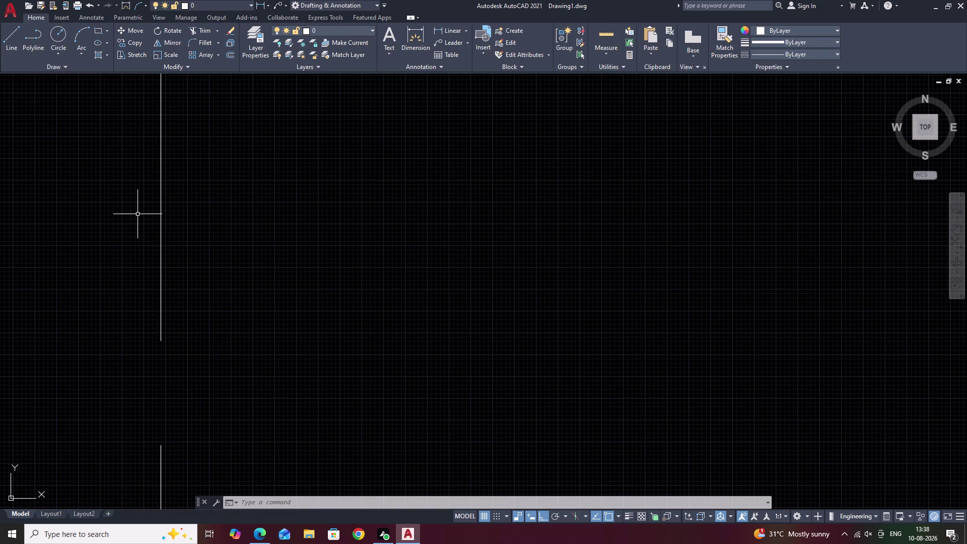
middle_drag(306, 217, 530, 288)
scroll(down, 3)
middle_drag(453, 236, 481, 307)
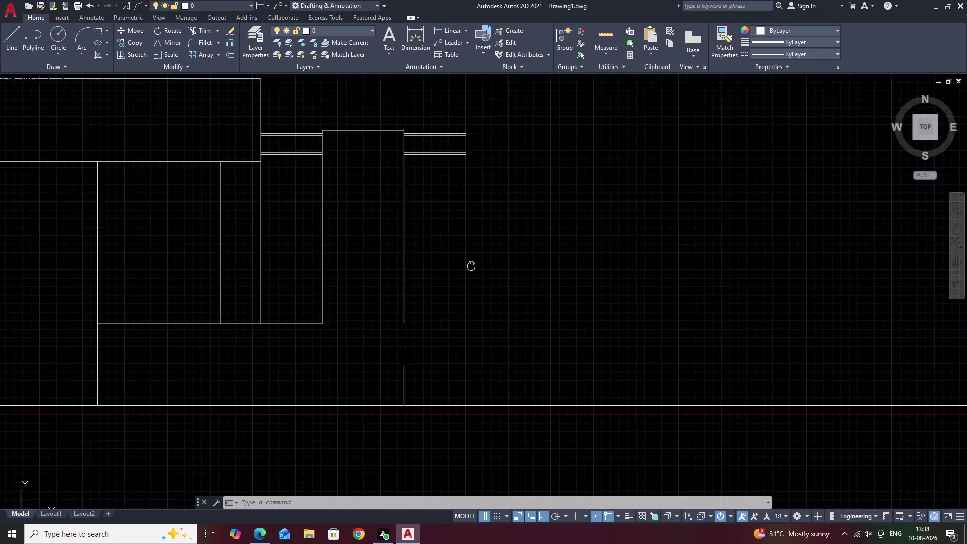
middle_drag(481, 307, 481, 309)
middle_drag(495, 219, 442, 283)
scroll(up, 3)
middle_drag(436, 296, 454, 258)
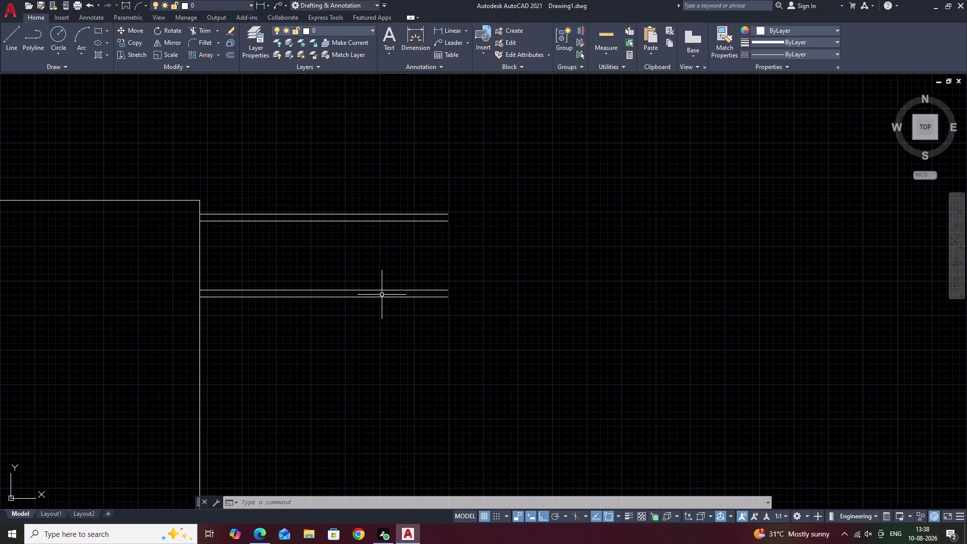
scroll(down, 3)
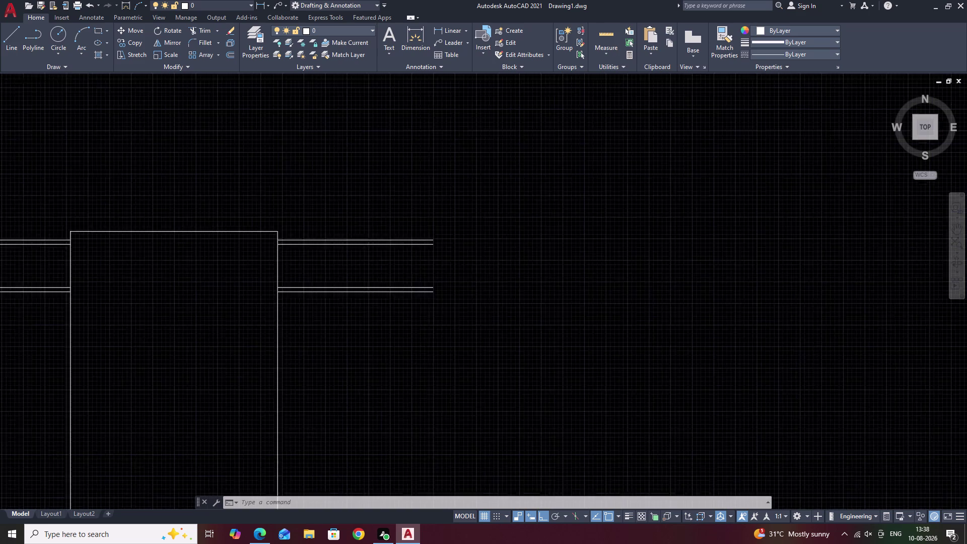
scroll(down, 3)
middle_drag(406, 310, 437, 137)
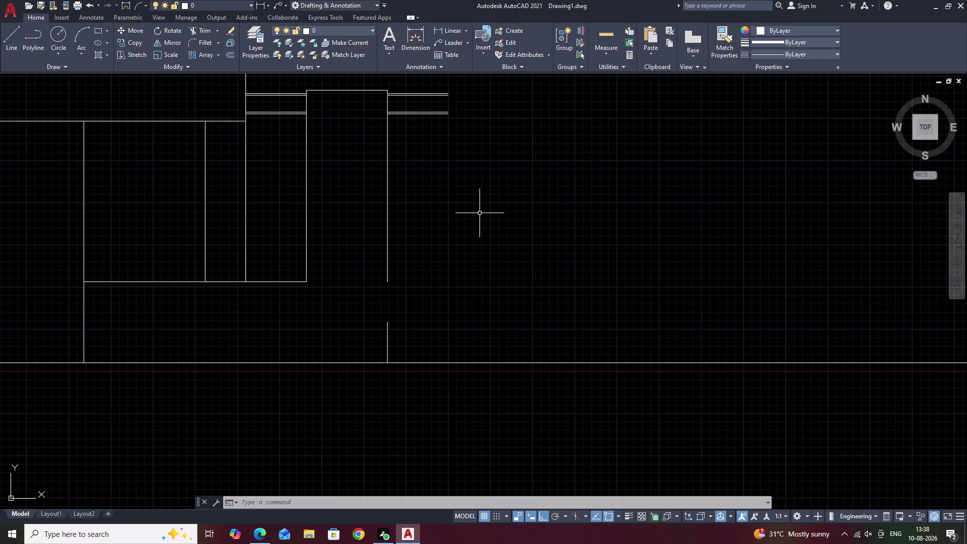
middle_drag(479, 213, 486, 302)
middle_drag(558, 161, 549, 354)
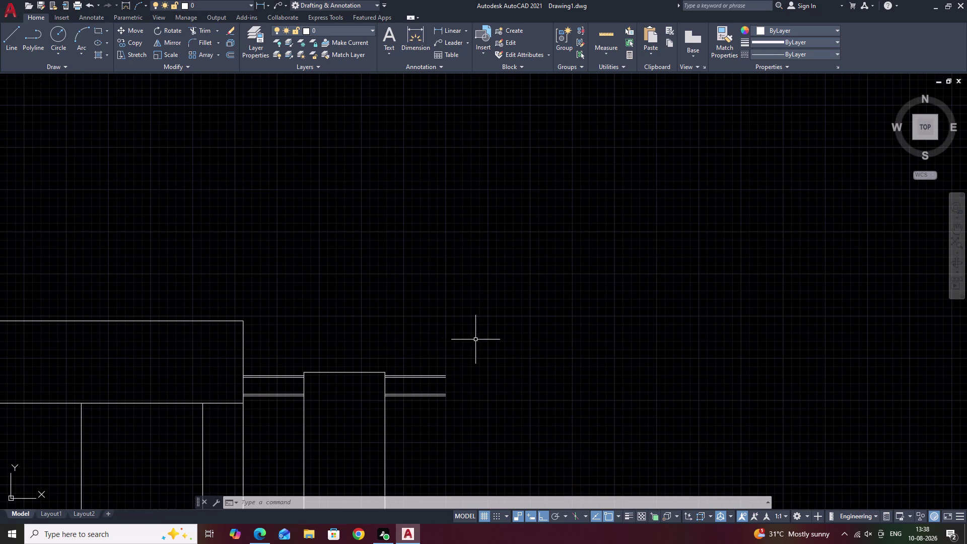
scroll(up, 3)
Draw a vertical line from the strips' right end up to the left block's top level.
text(l)
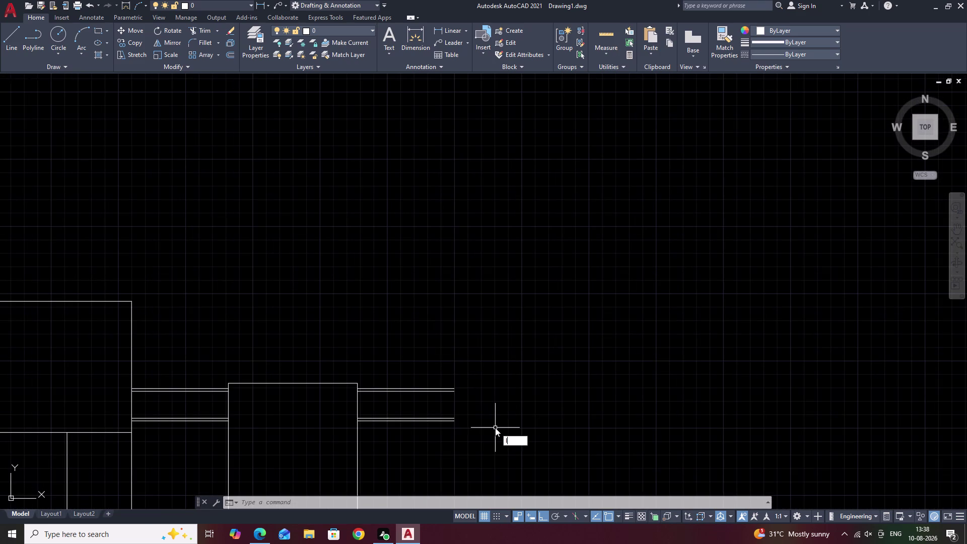
key(space)
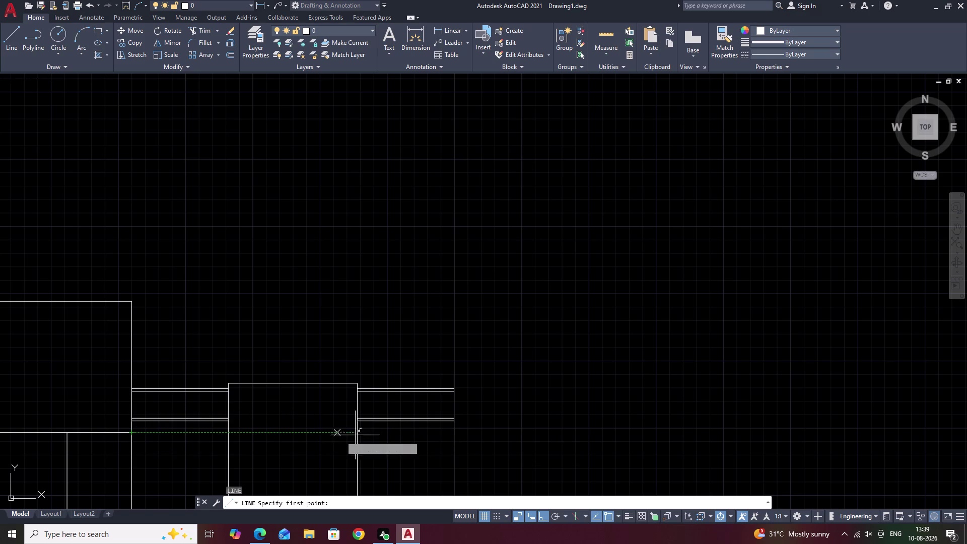
click(454, 433)
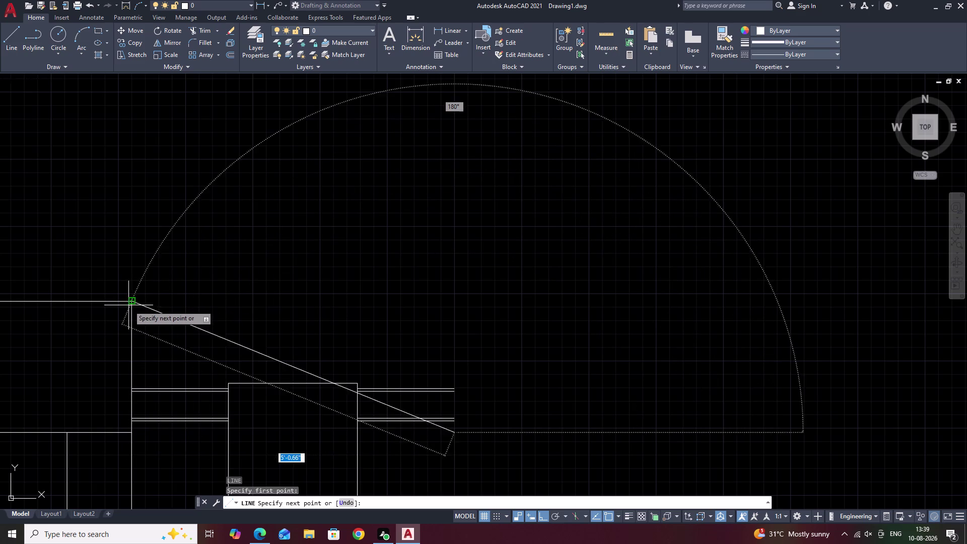
click(454, 301)
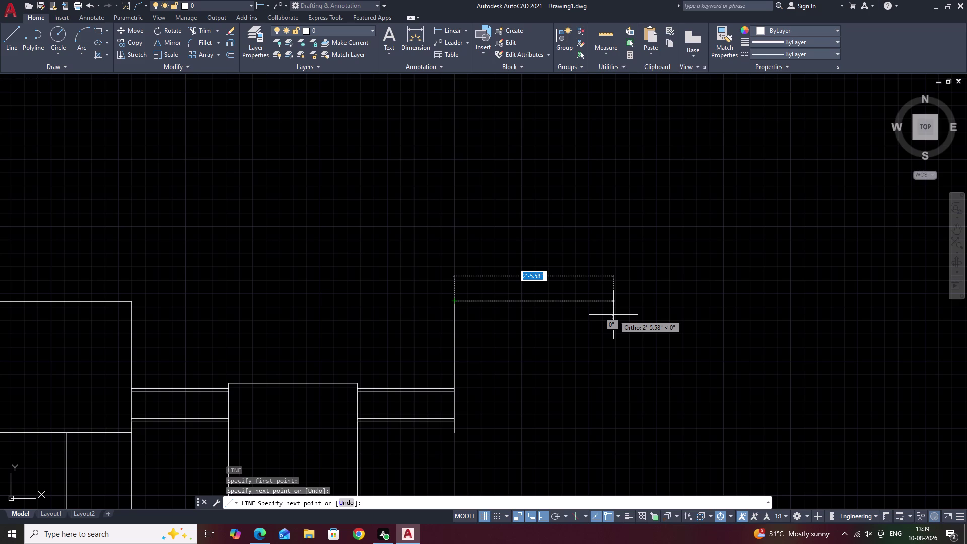
Draw the block's top outline with 3'6", 1'3" and 1'6" segments.
text(3'6)
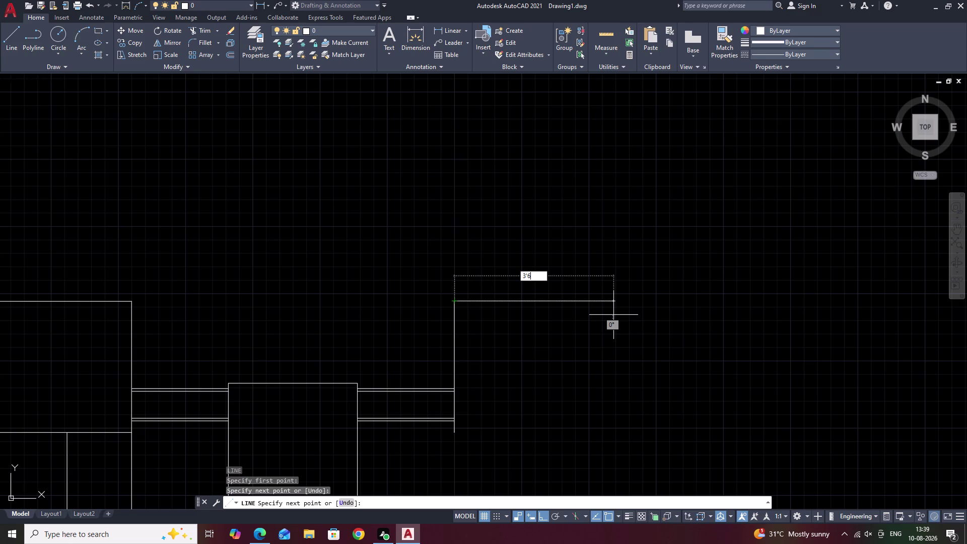
key(shift+quotedbl)
key(space)
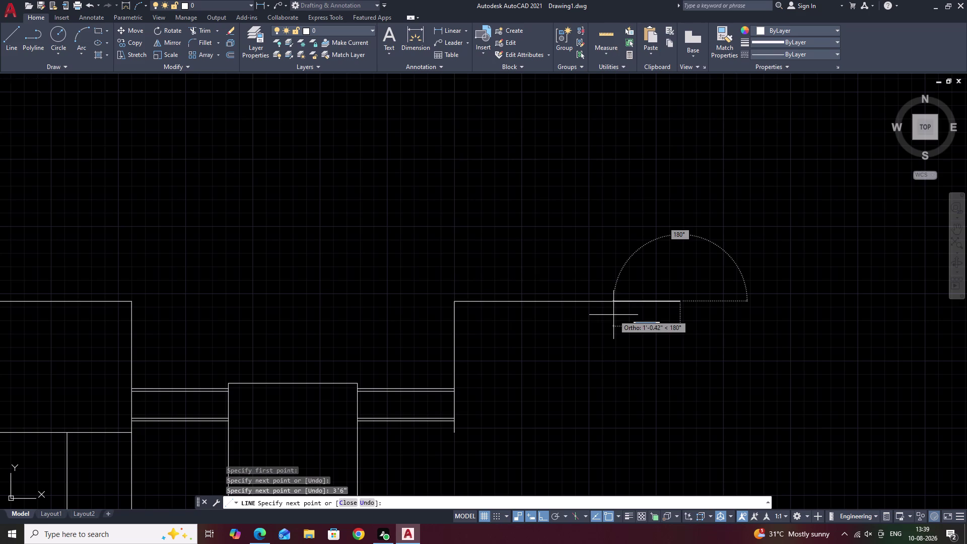
middle_drag(614, 315, 220, 330)
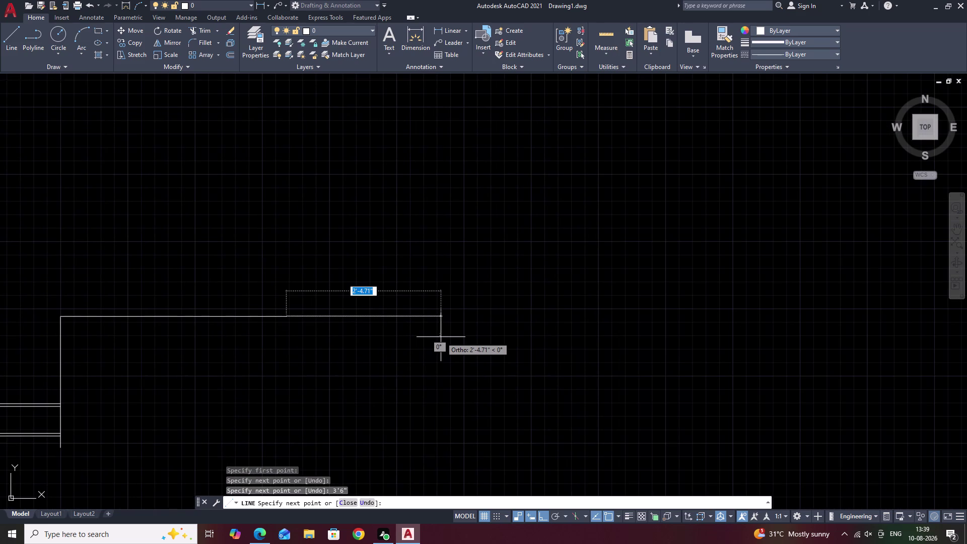
text(1)
text(')
key(3)
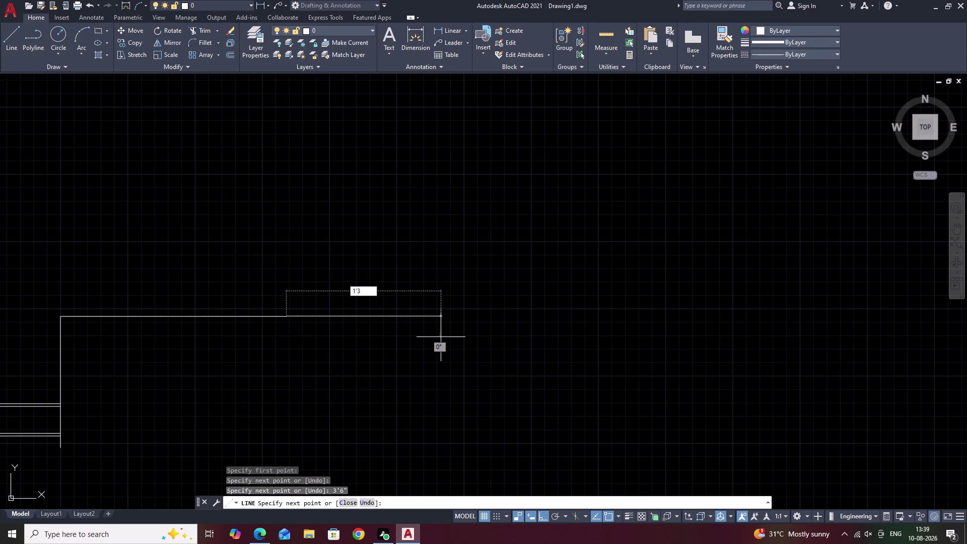
key(shift+quotedbl)
key(space)
middle_drag(449, 352, 299, 372)
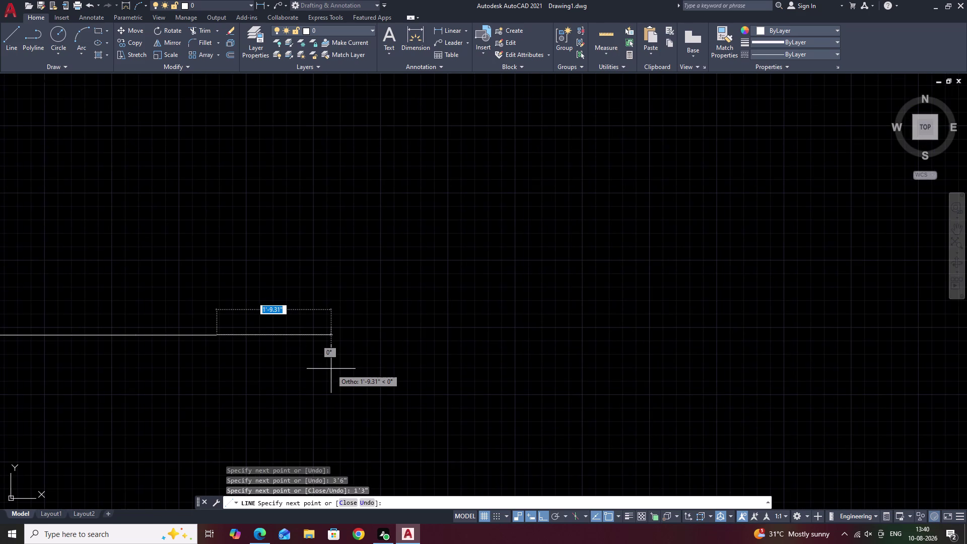
text(1)
text('6")
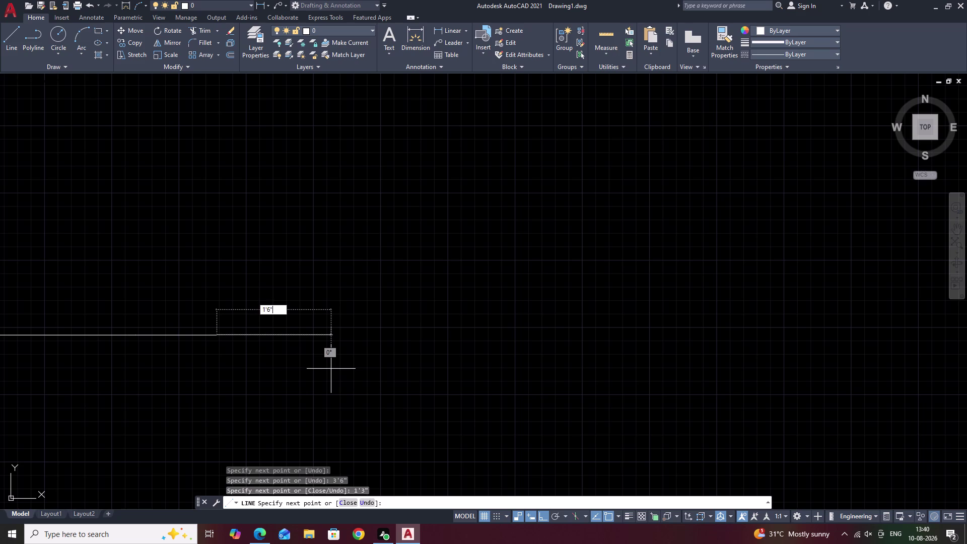
key(space)
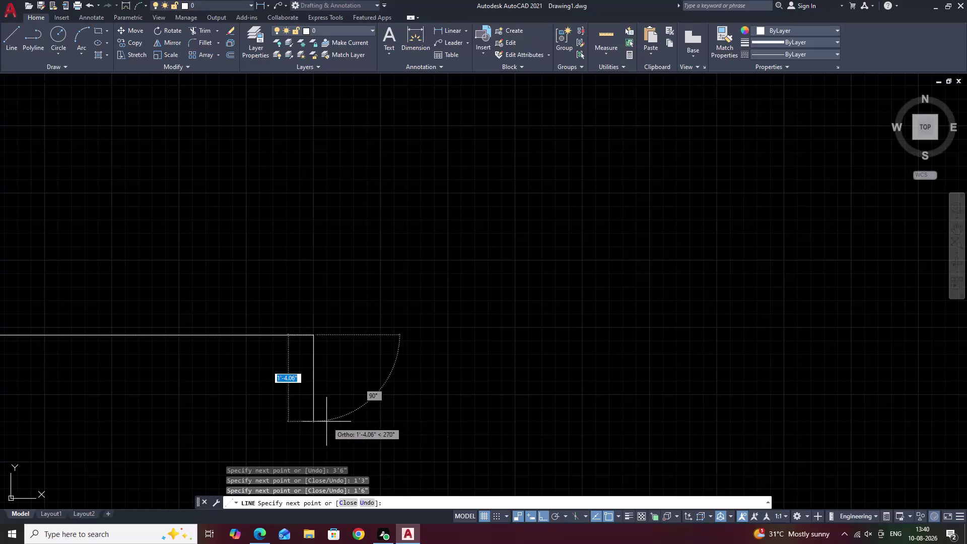
Bring the right side down to the strip's level and end the line.
middle_drag(327, 421, 353, 380)
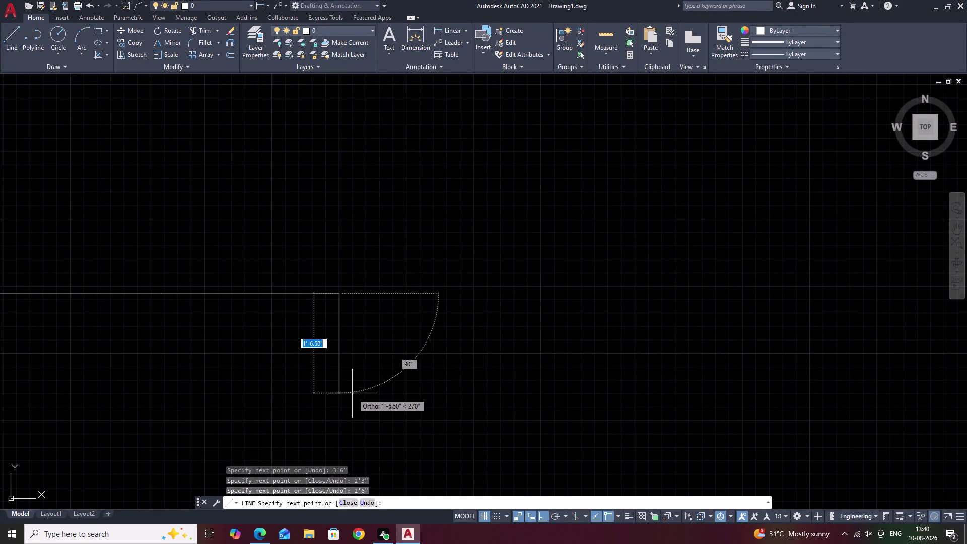
middle_drag(352, 394, 373, 327)
middle_drag(356, 389, 451, 324)
scroll(down, 3)
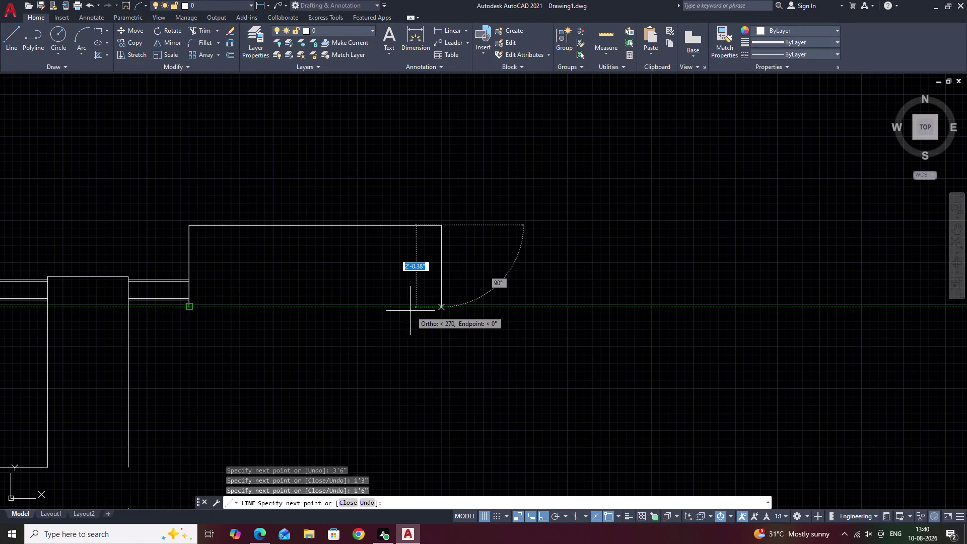
click(442, 308)
key(Escape)
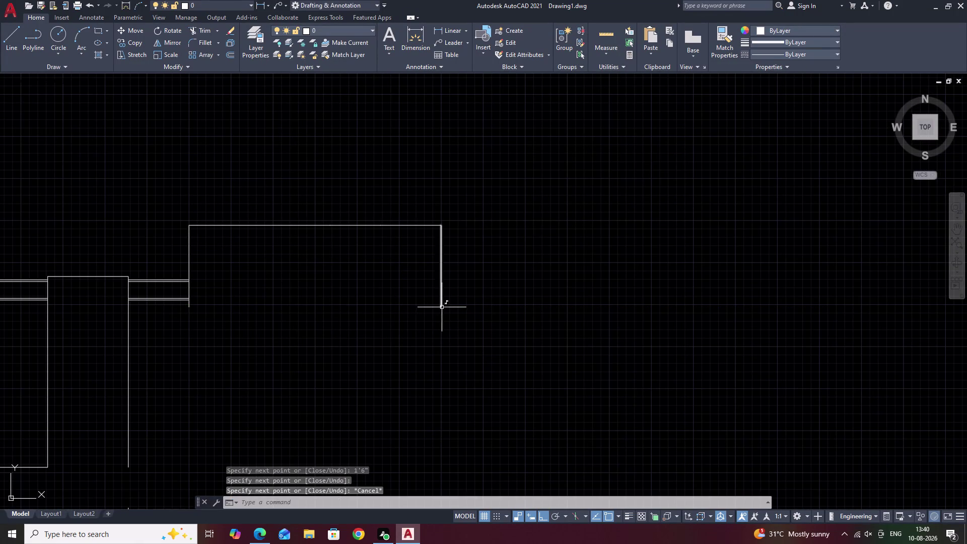
scroll(down, 3)
middle_drag(335, 299, 380, 308)
scroll(up, 3)
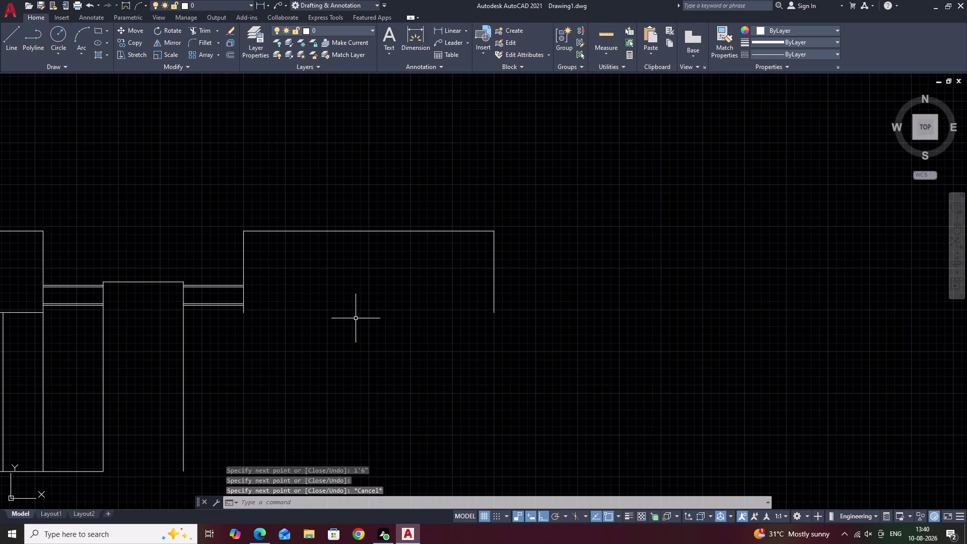
middle_drag(357, 343, 363, 325)
Extend the right upper block's right side down to the ground line with EX.
text(e)
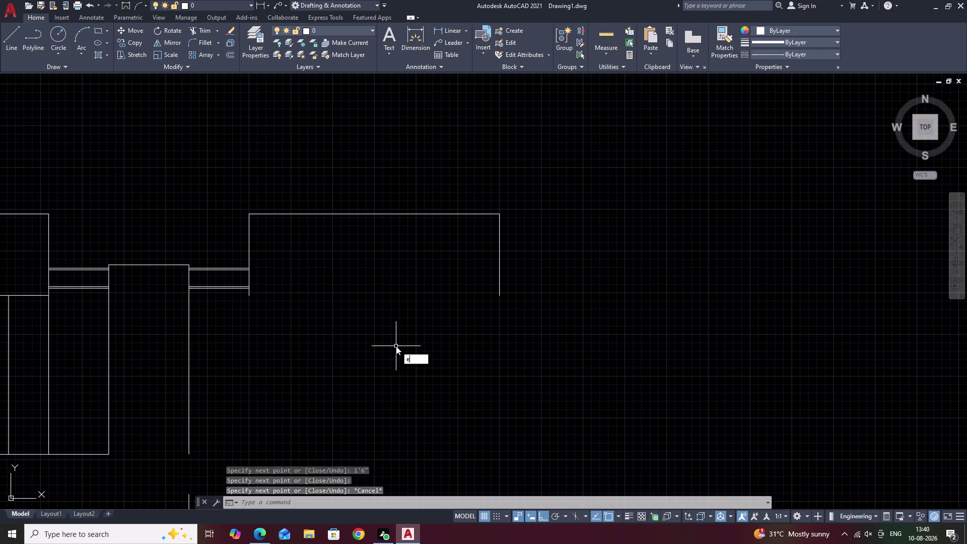
text(x)
key(space)
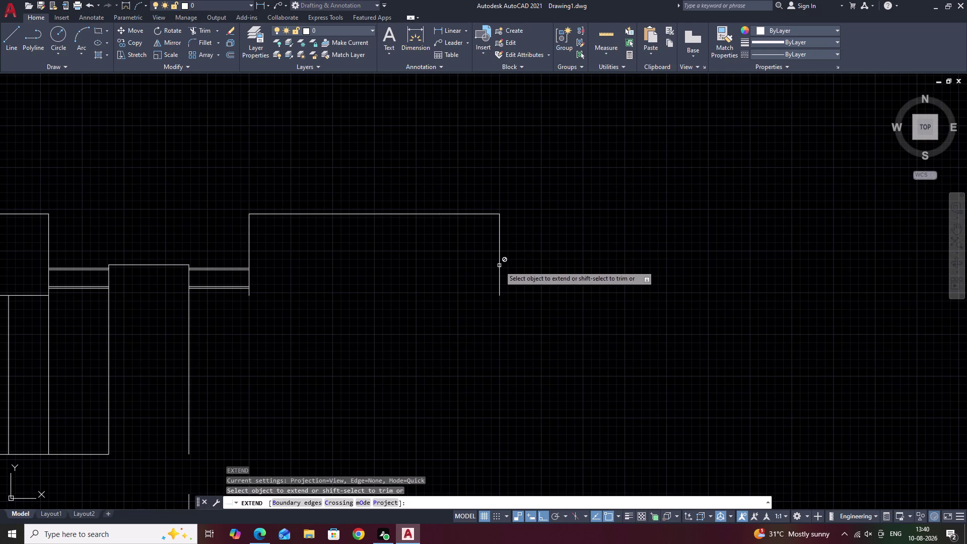
scroll(down, 3)
click(500, 273)
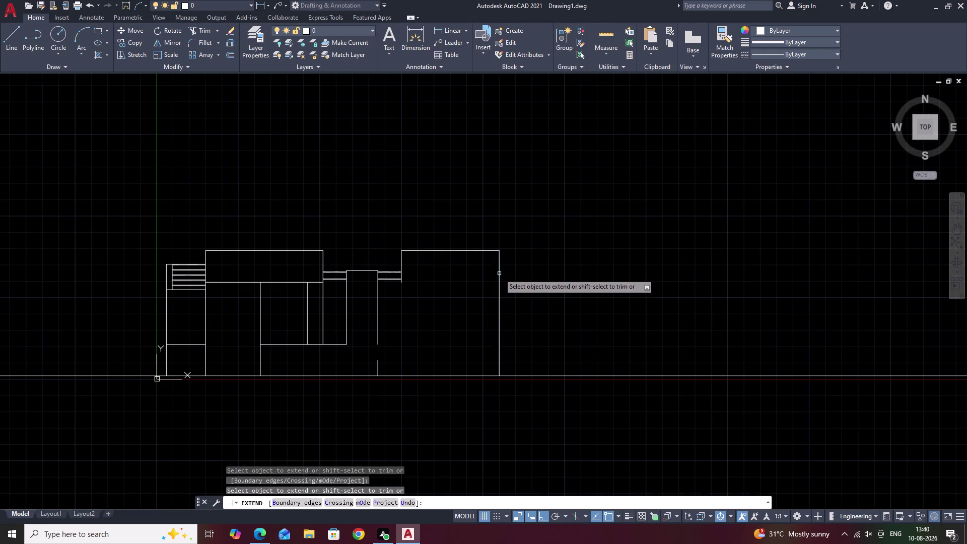
scroll(up, 3)
middle_drag(433, 287, 407, 349)
key(Escape)
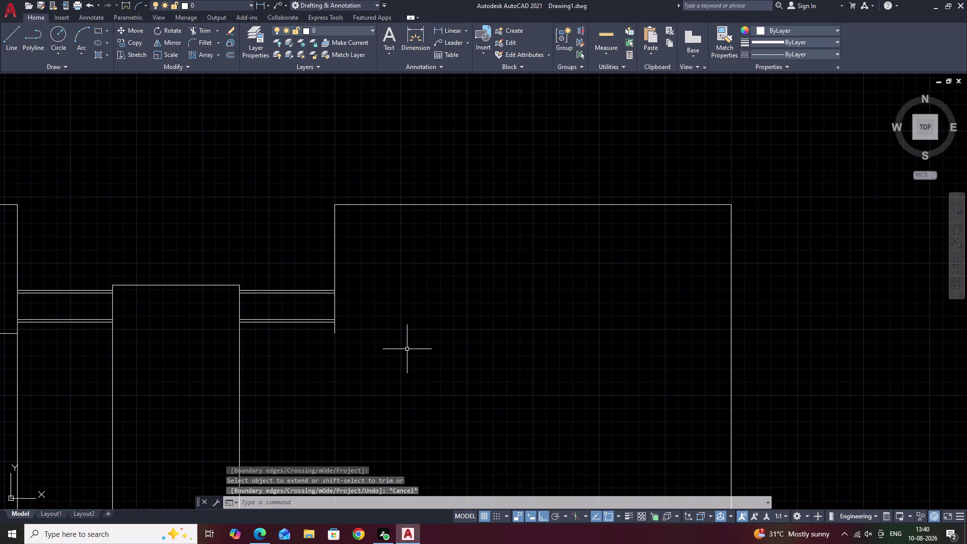
Draw a bottom edge from the block's lower-left corner across to its right side.
text(l)
key(space)
click(337, 335)
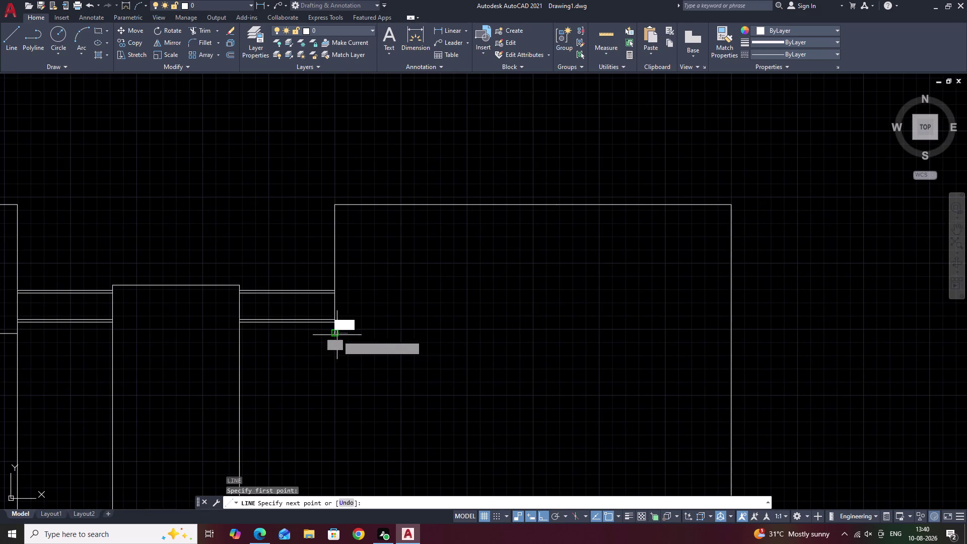
middle_drag(533, 334, 214, 340)
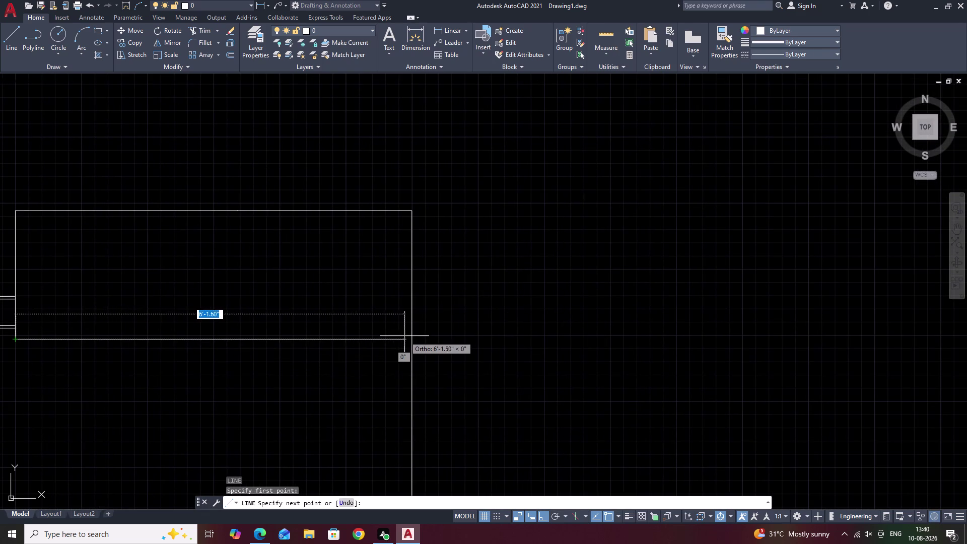
click(409, 341)
key(Escape)
scroll(down, 3)
middle_drag(245, 336, 335, 361)
scroll(up, 3)
scroll(up, 3)
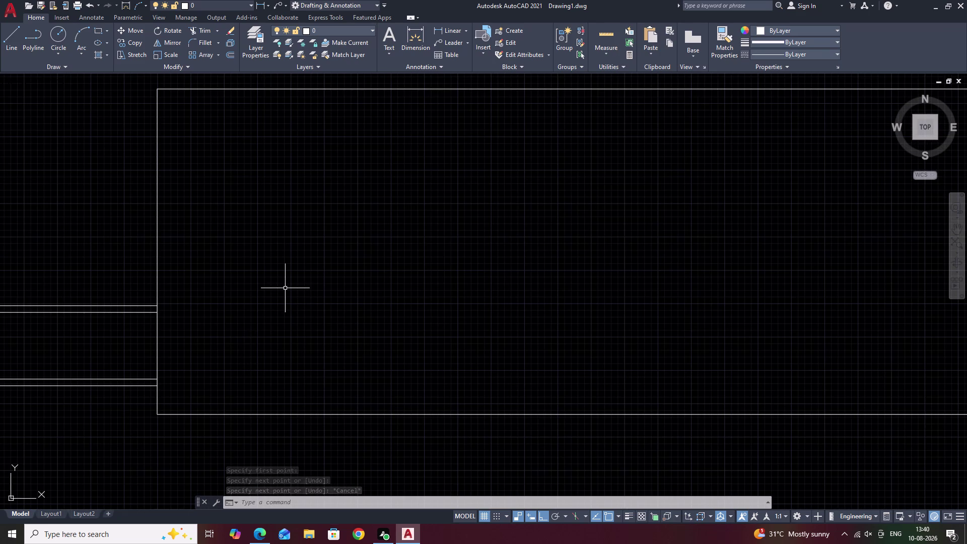
middle_drag(312, 203, 366, 331)
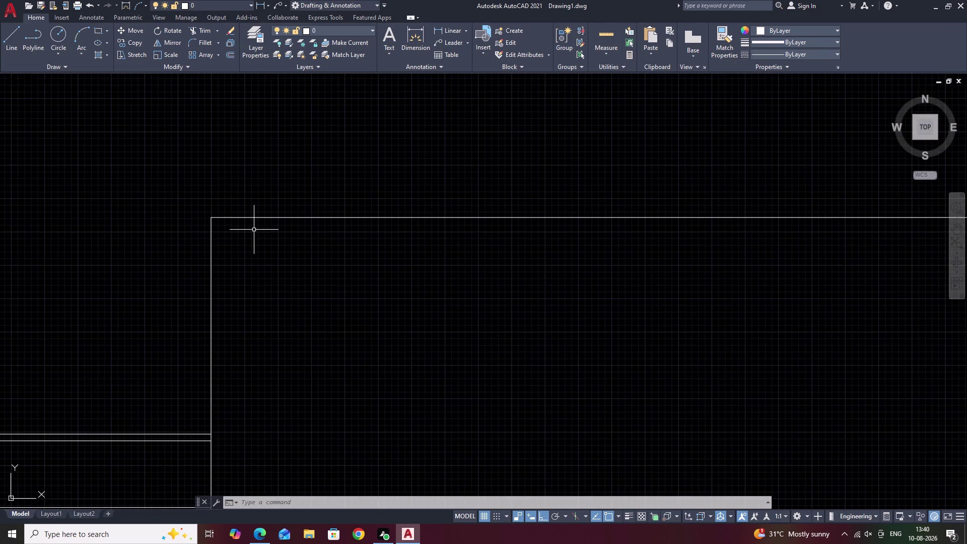
middle_drag(297, 304, 308, 327)
middle_drag(241, 265, 266, 315)
text(l)
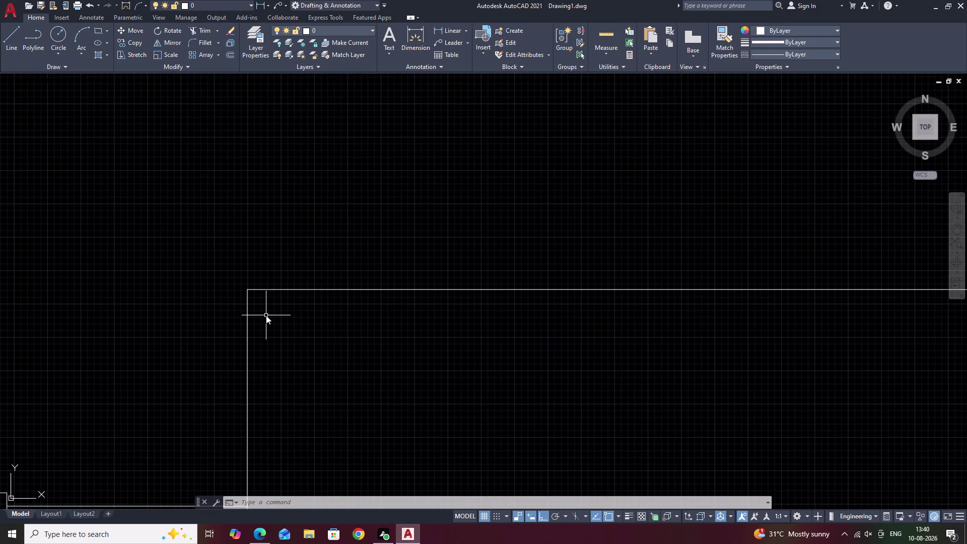
key(space)
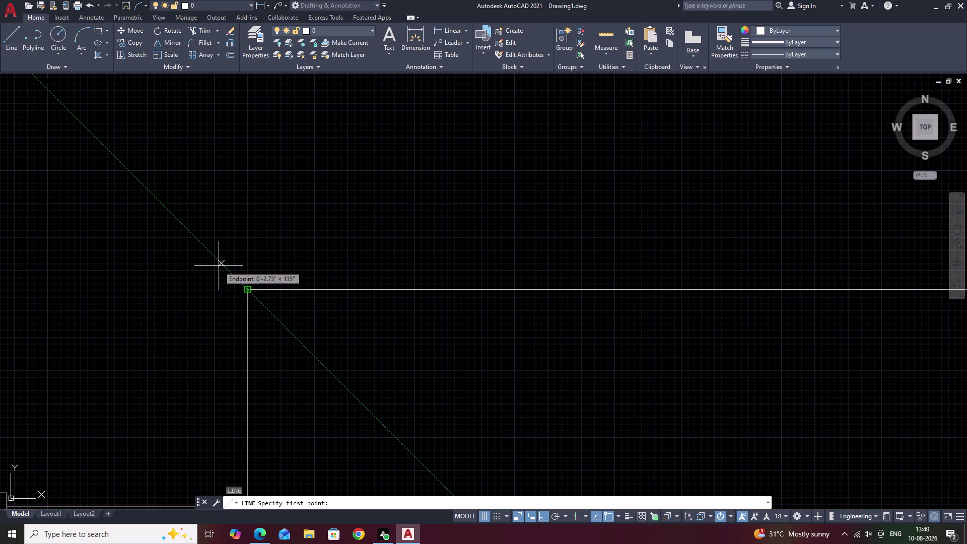
key(shift+at)
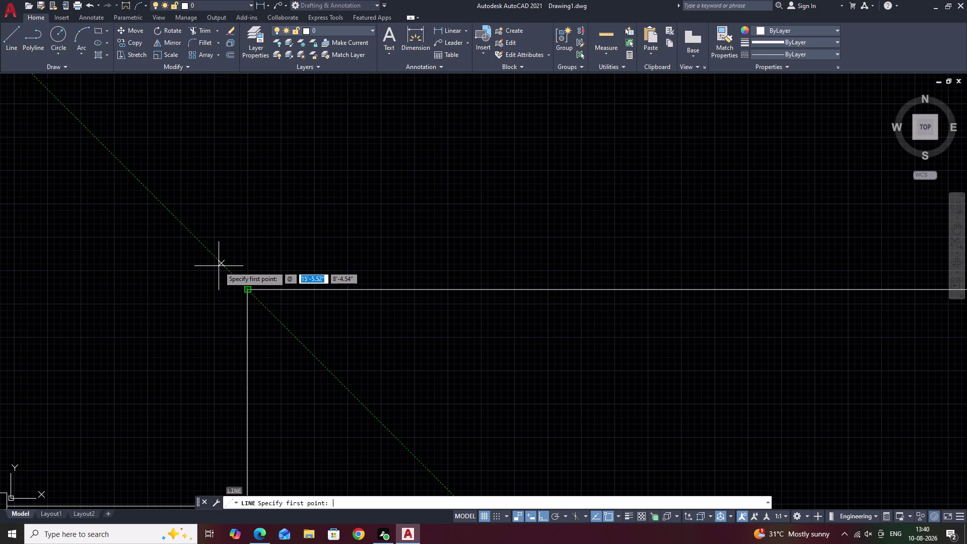
key(5)
key(BackSpace)
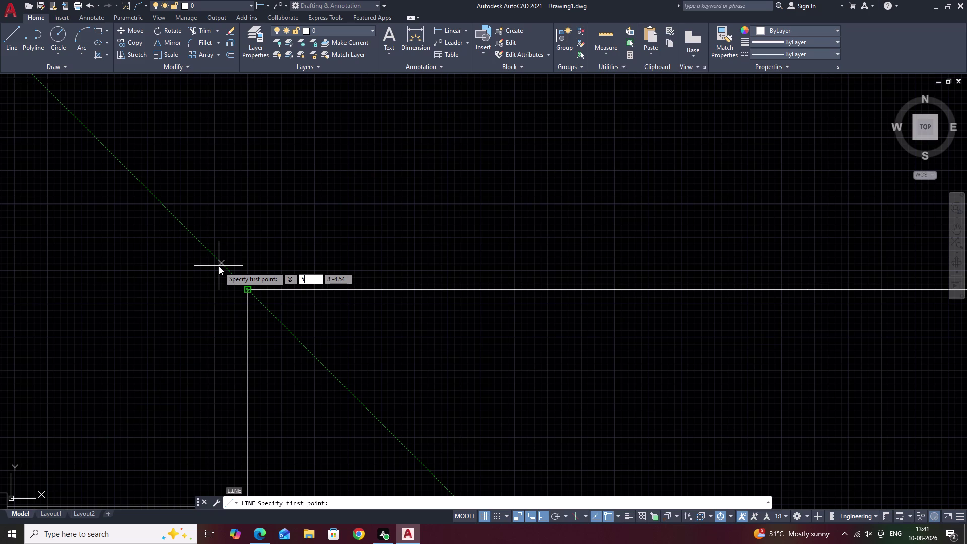
key(1)
key(shift+less)
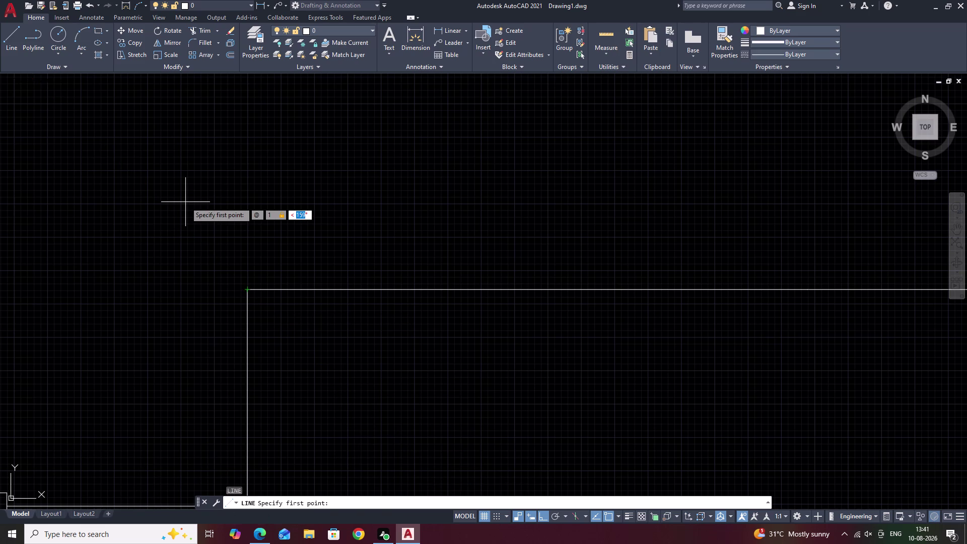
text(135)
key(space)
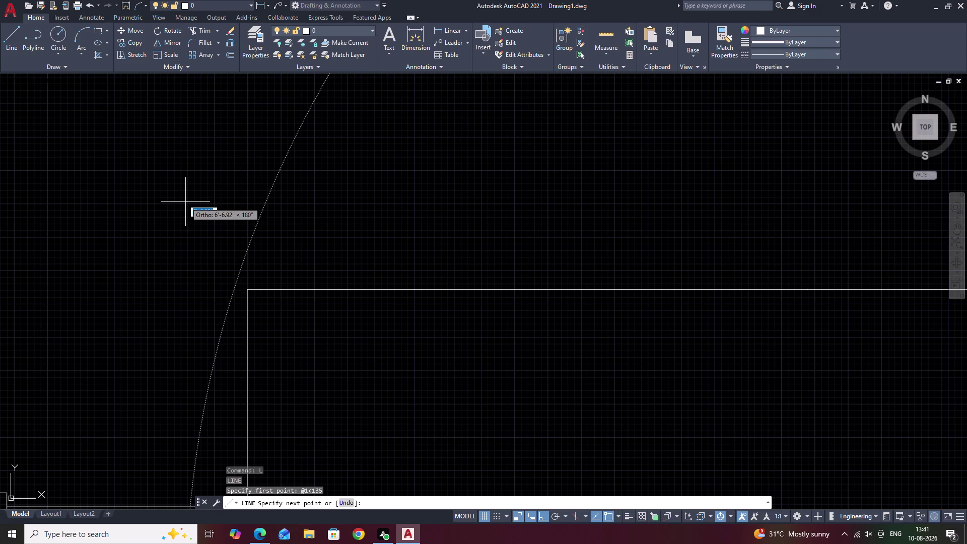
scroll(down, 3)
scroll(down, 3)
key(Escape)
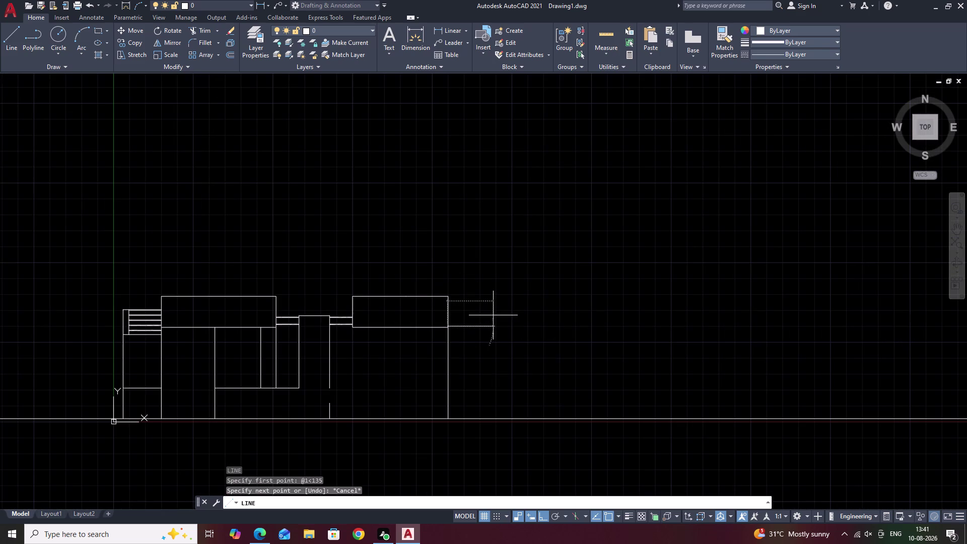
Start a line at the block's top-left corner, turn Ortho off, and try a length-1 relative entry.
scroll(up, 3)
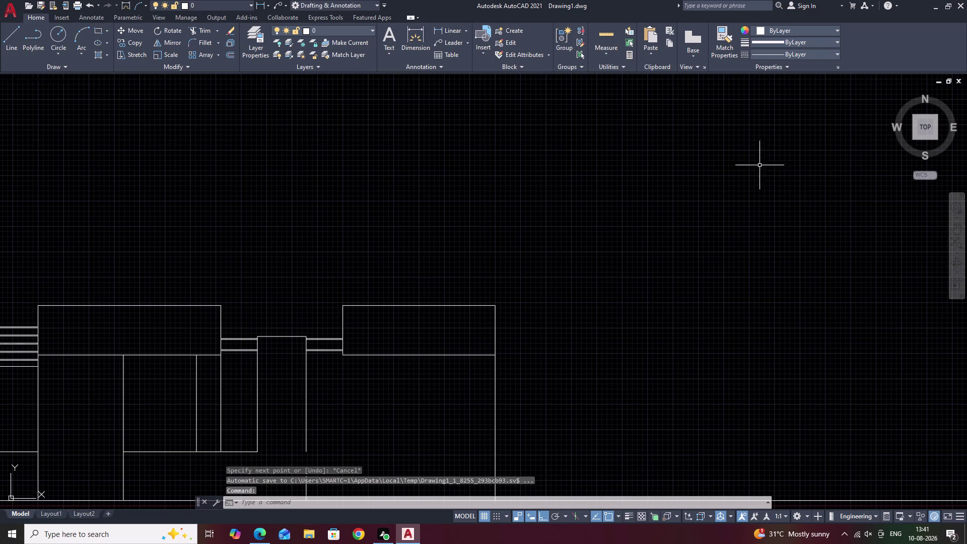
scroll(up, 3)
middle_drag(685, 347, 358, 360)
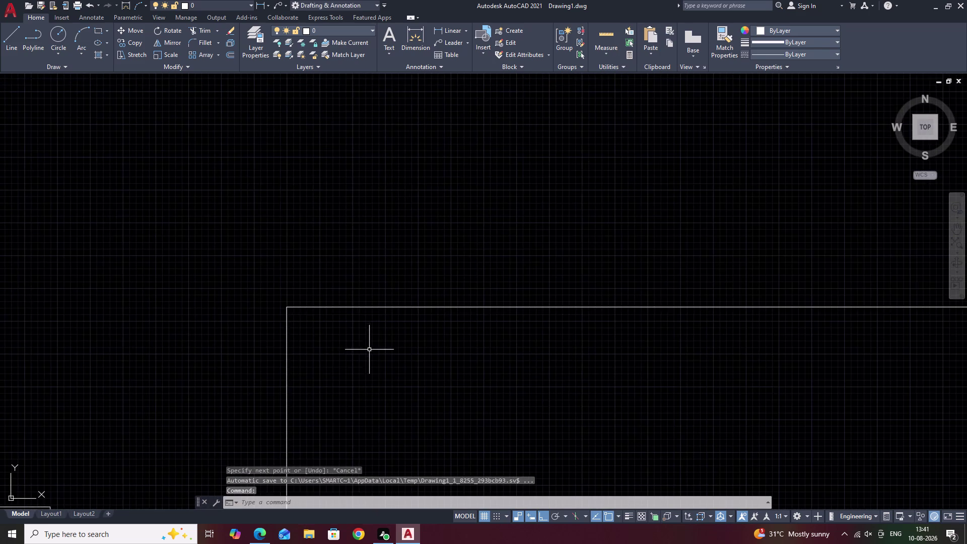
scroll(up, 3)
middle_drag(316, 332, 361, 215)
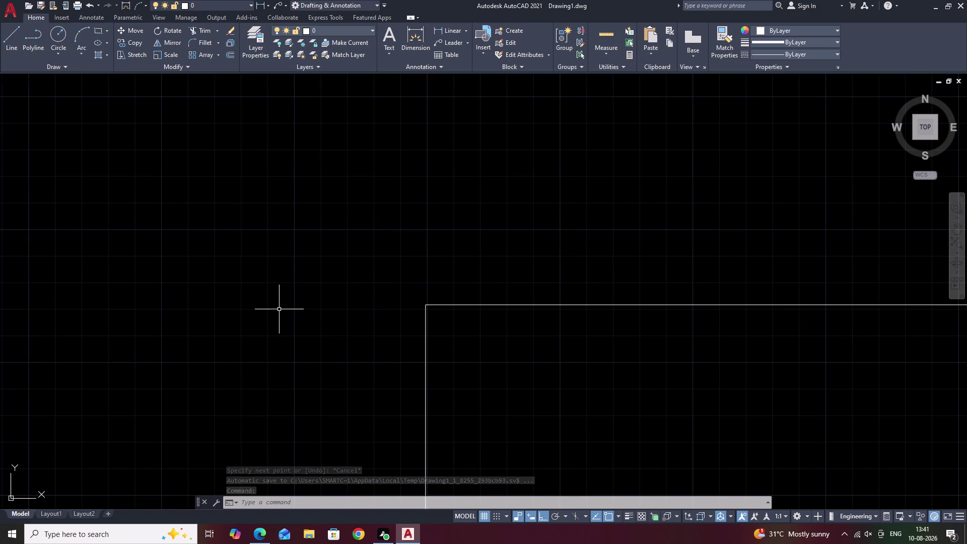
middle_drag(279, 309, 340, 292)
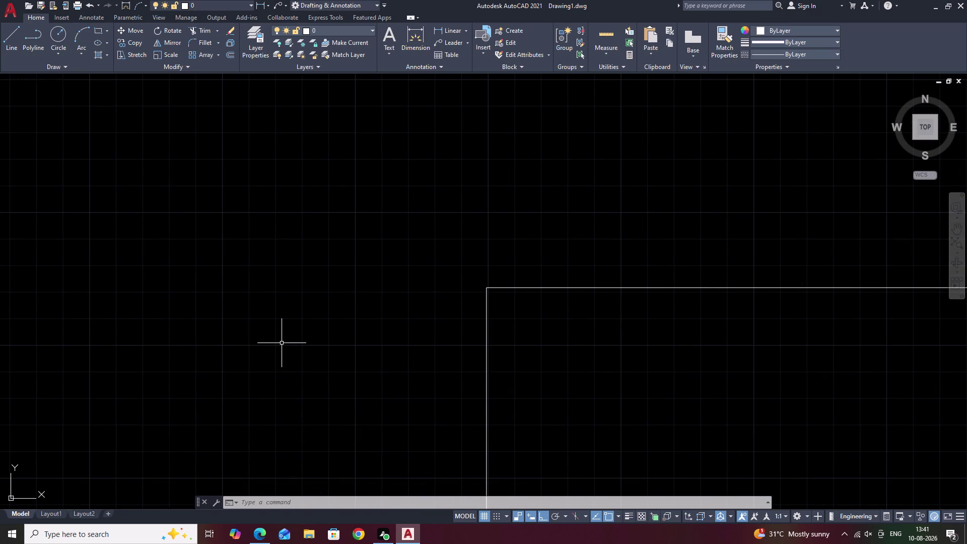
text(l)
key(space)
click(486, 286)
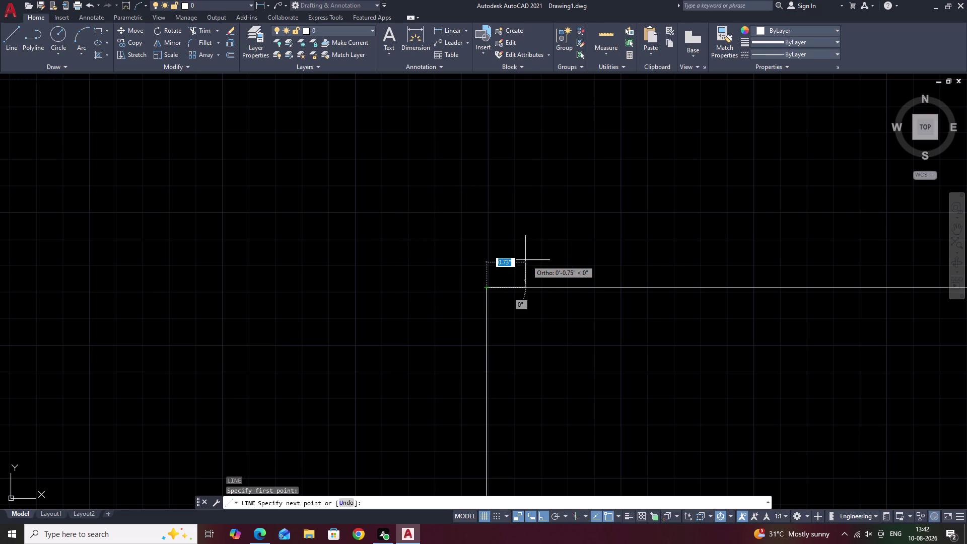
key(F8)
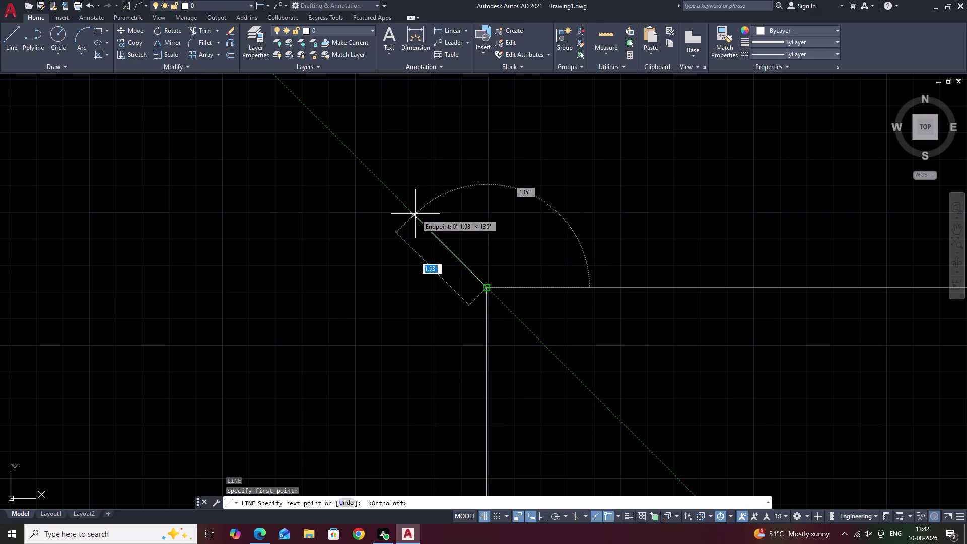
key(shift+at)
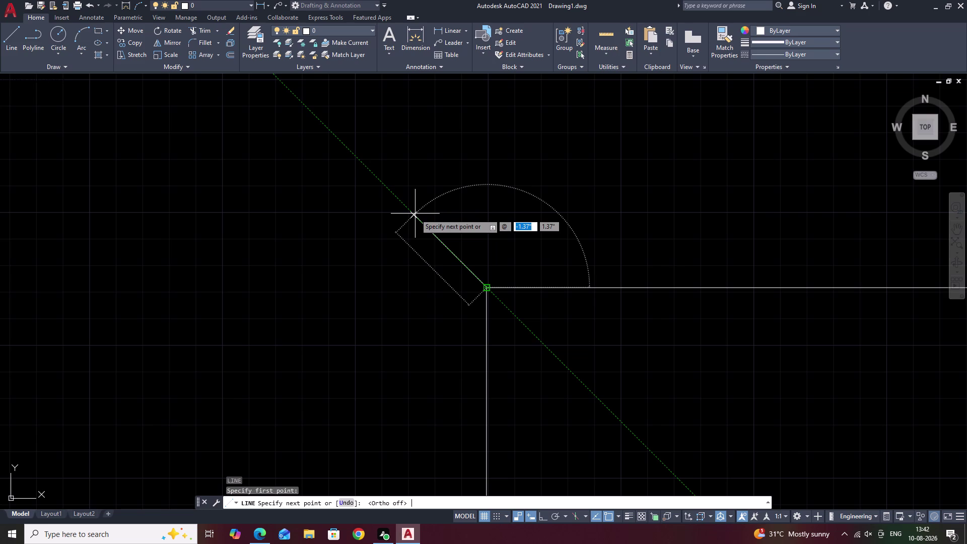
key(1)
key(shift+less)
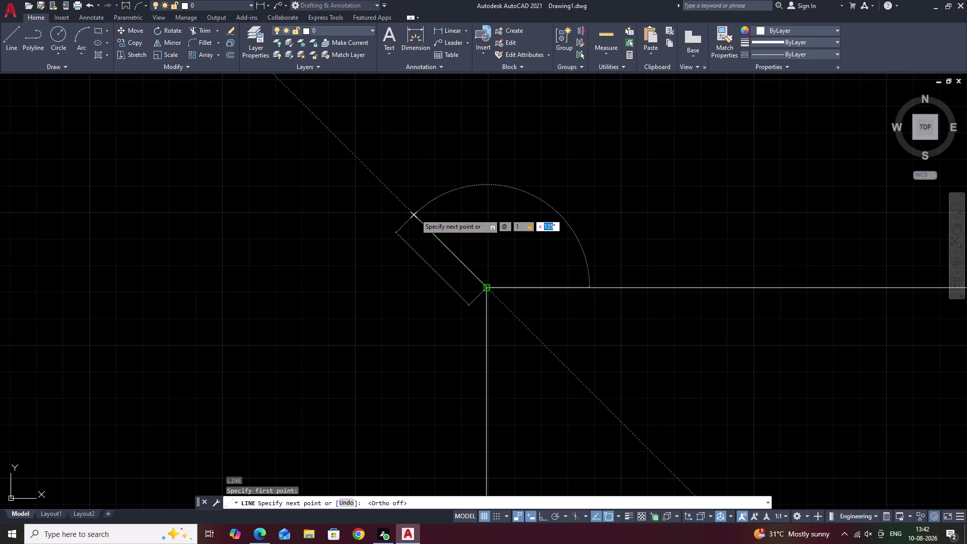
key(space)
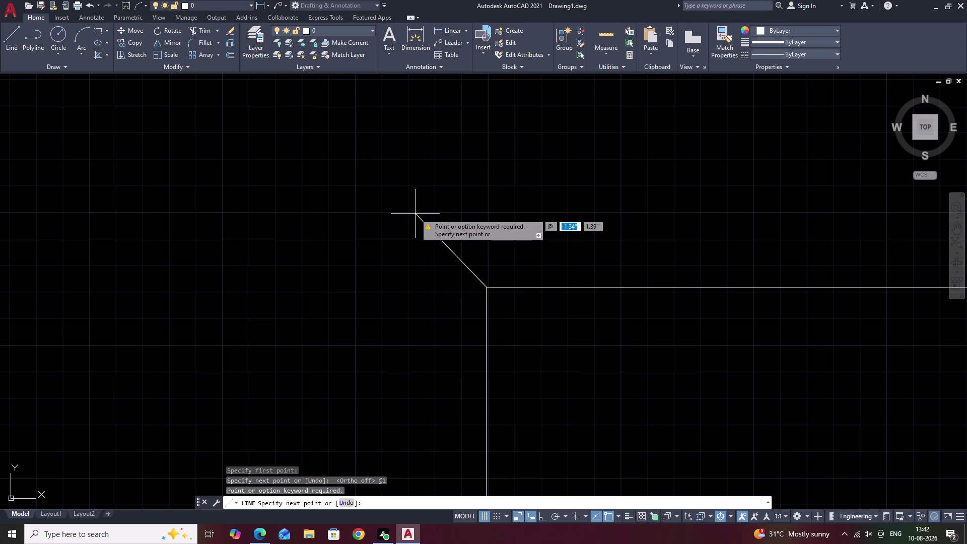
Enter @5<135 to draw the 5-unit diagonal at 135° and end the line command.
scroll(up, 3)
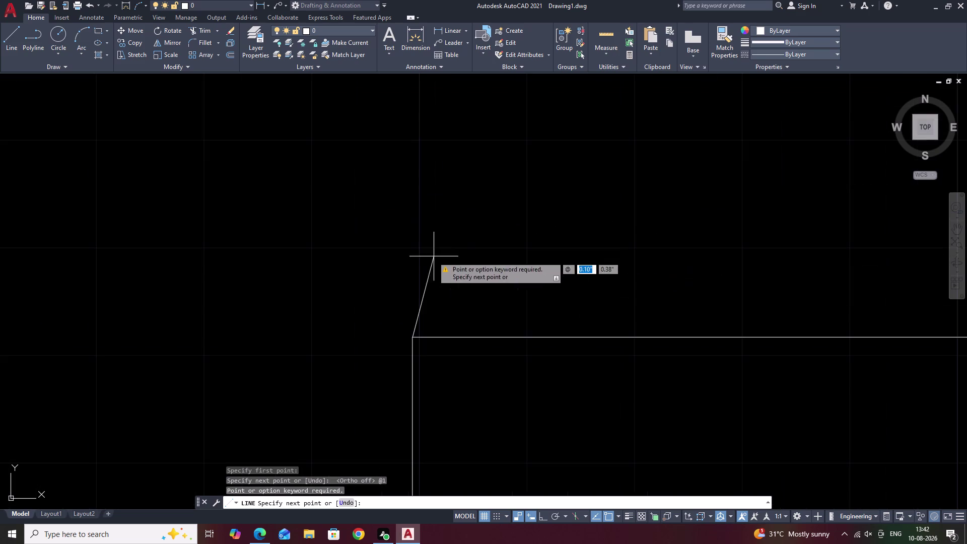
scroll(up, 3)
scroll(up, 3)
scroll(down, 3)
middle_drag(527, 424, 505, 234)
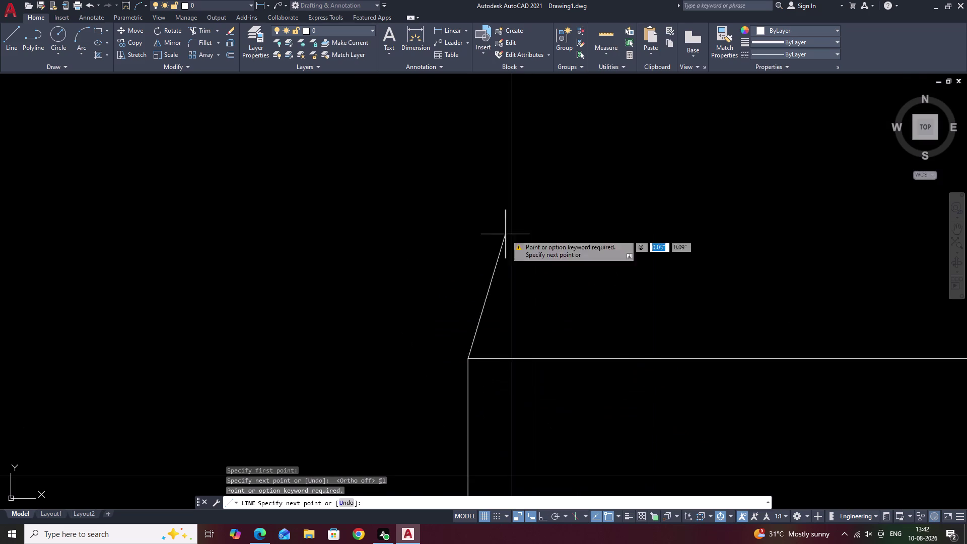
scroll(up, 3)
scroll(down, 3)
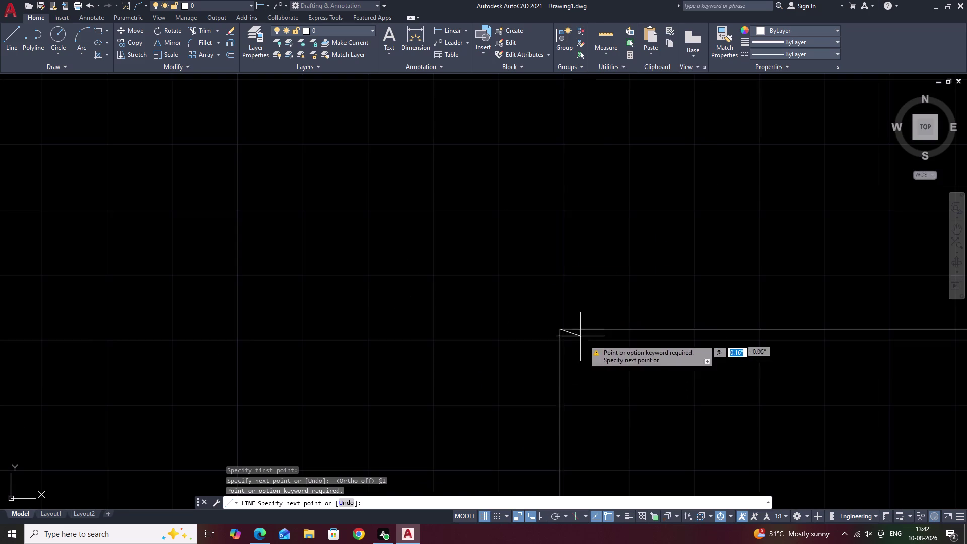
scroll(down, 3)
scroll(down, 3)
middle_drag(738, 405, 347, 232)
scroll(down, 3)
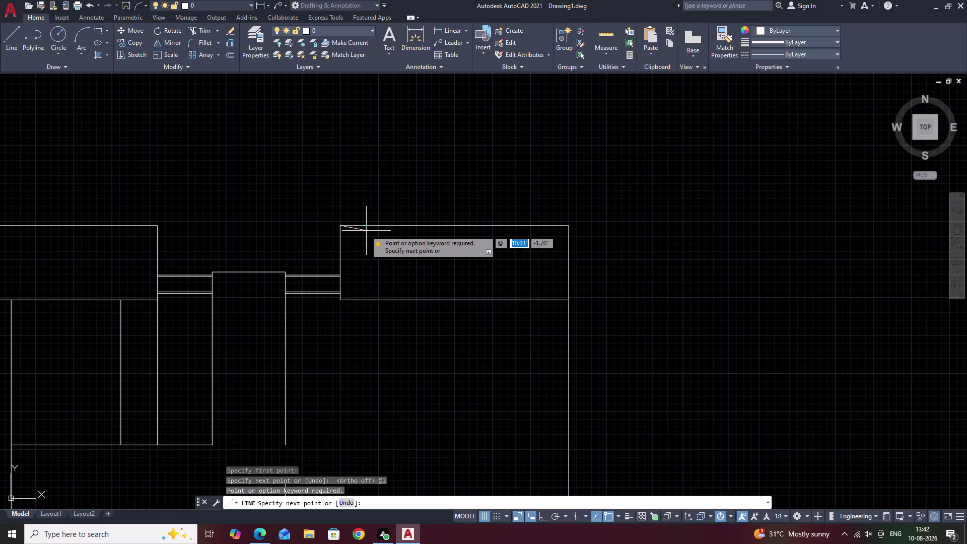
middle_drag(368, 230, 477, 308)
scroll(up, 3)
scroll(up, 3)
scroll(down, 3)
middle_drag(544, 324, 490, 257)
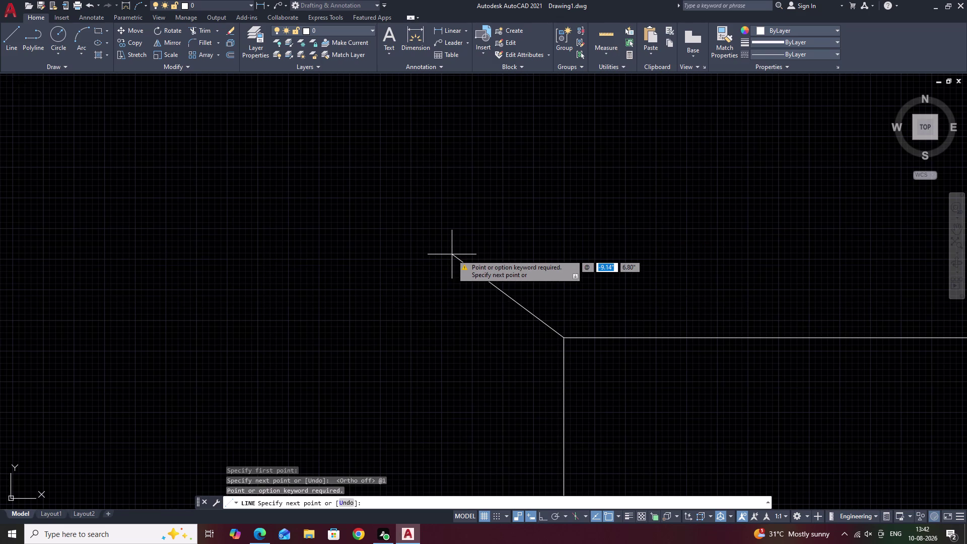
key(shift+at)
key(5)
key(shift+less)
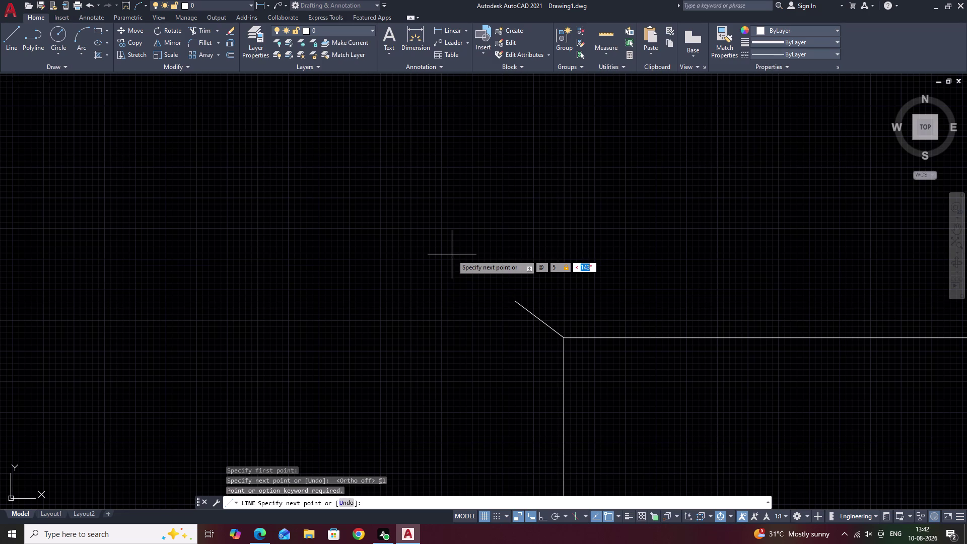
text(135)
key(space)
key(Escape)
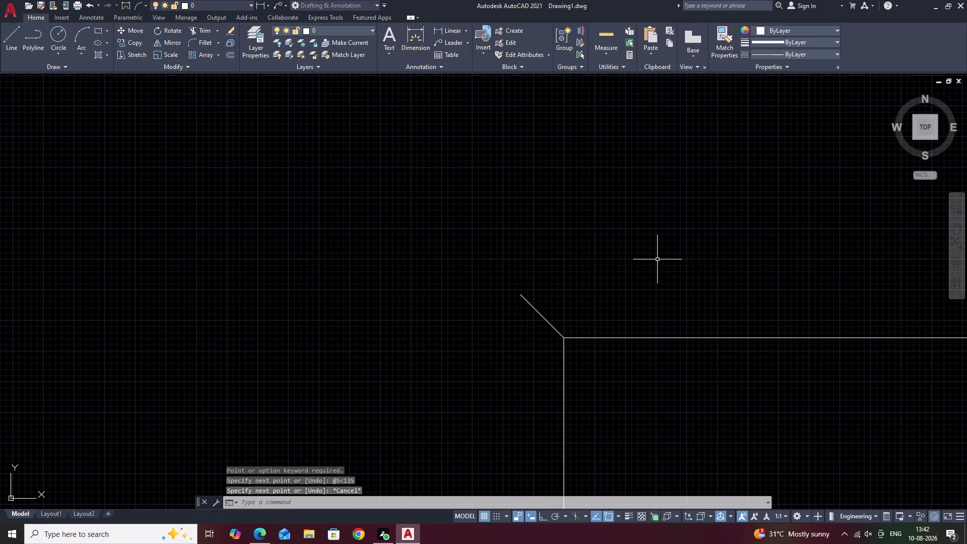
Select the new diagonal line next to the block.
scroll(down, 3)
middle_drag(728, 280, 491, 306)
scroll(up, 3)
drag(381, 233, 379, 234)
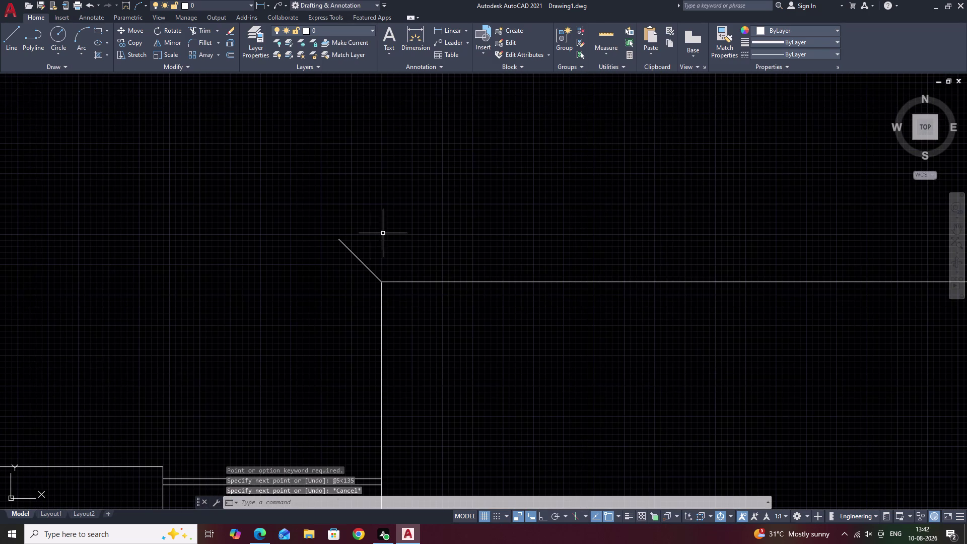
drag(378, 234, 306, 284)
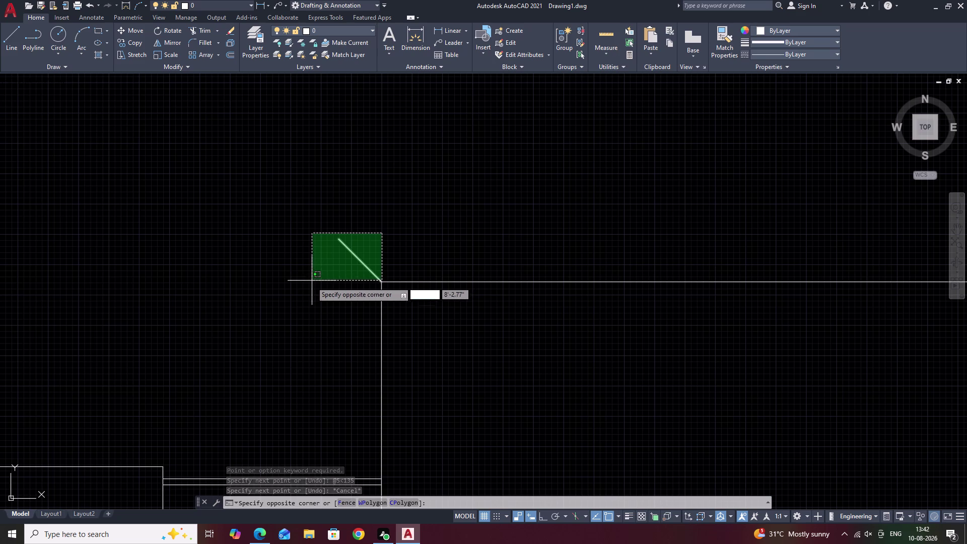
Window-select the 135° diagonal line and start MIRROR on it.
key(Escape)
click(367, 243)
drag(367, 243, 317, 281)
click(318, 279)
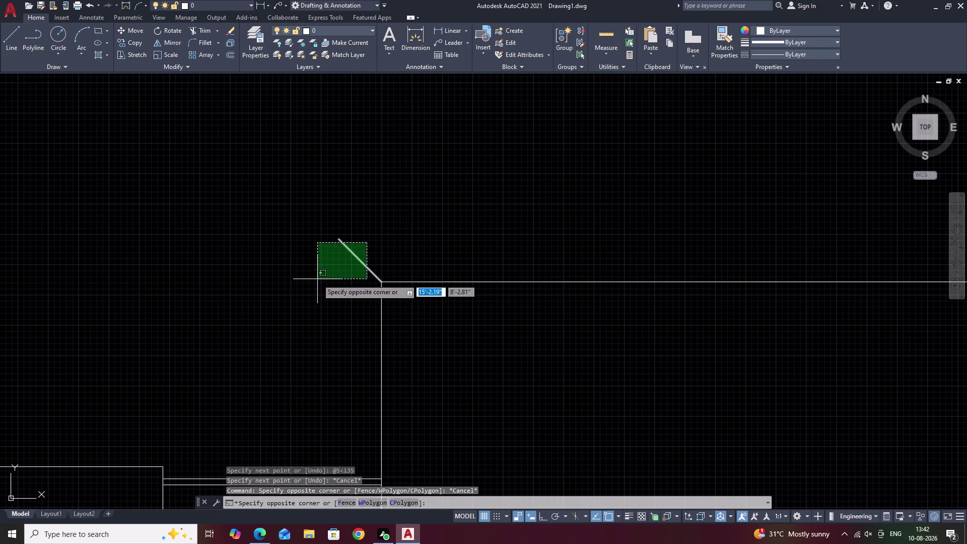
text(mi)
key(space)
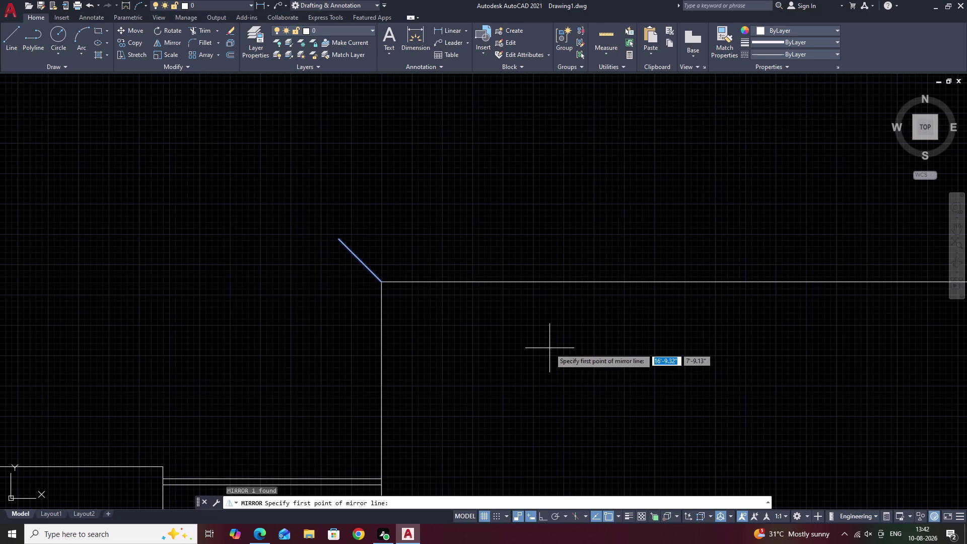
middle_drag(721, 362, 311, 373)
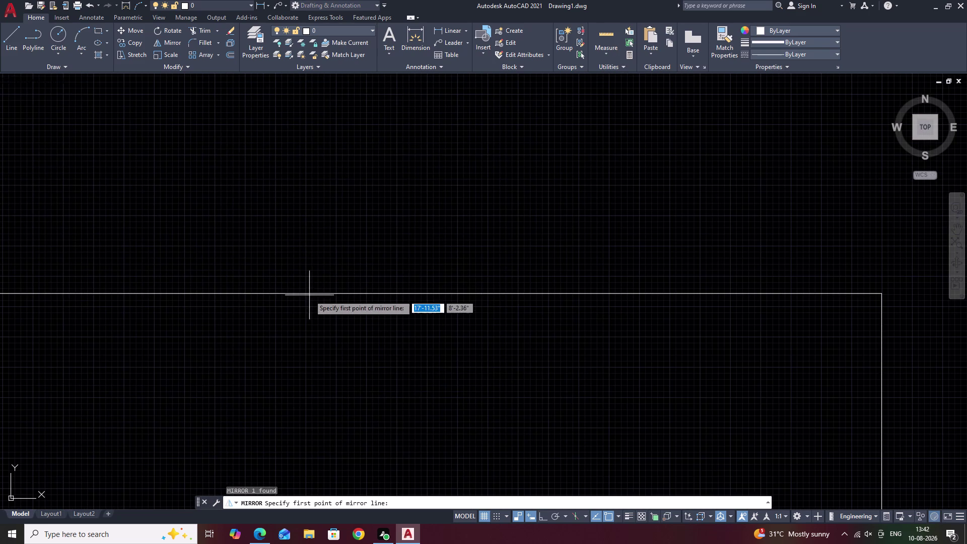
middle_drag(261, 302, 485, 315)
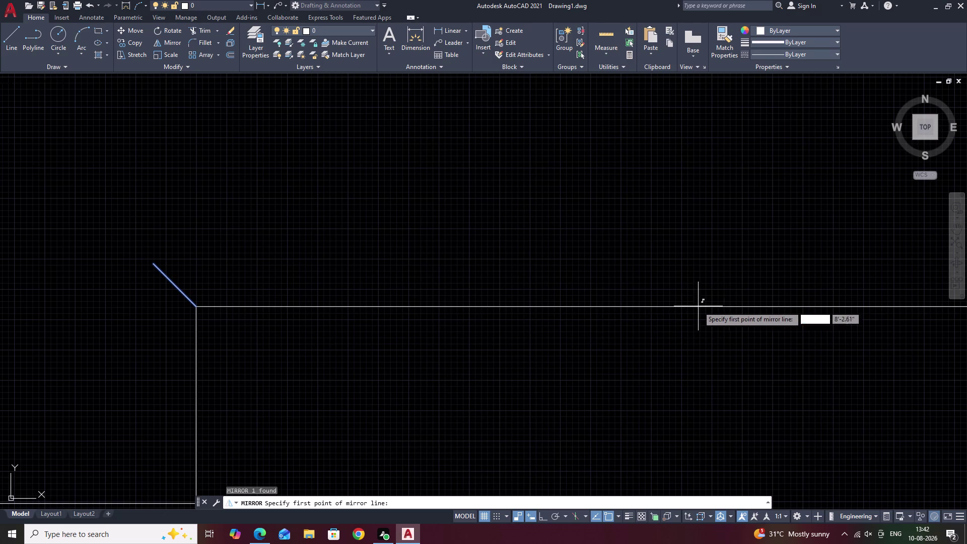
scroll(down, 3)
middle_drag(723, 334, 591, 346)
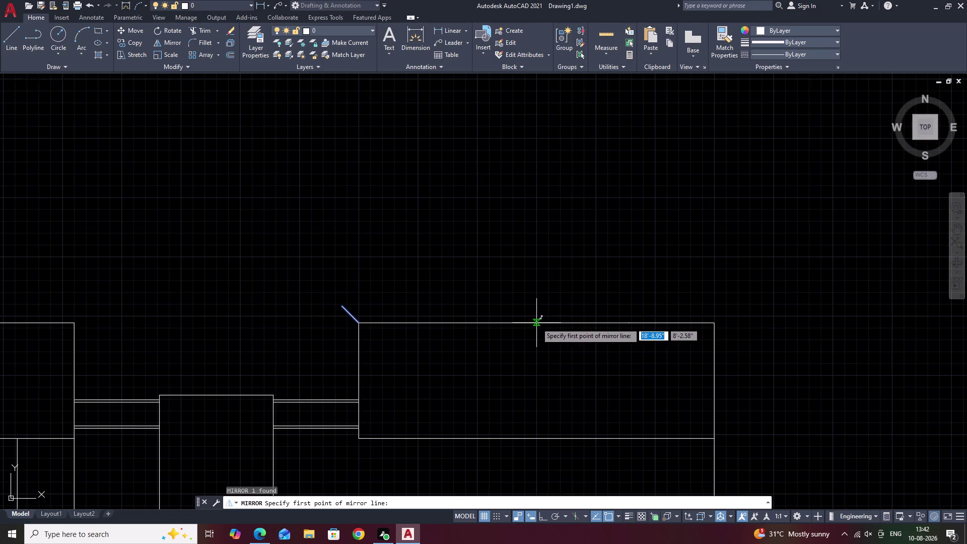
Cancel the mirror and join the block's three top-edge segments into one line.
key(Escape)
drag(625, 304, 538, 341)
drag(529, 290, 524, 291)
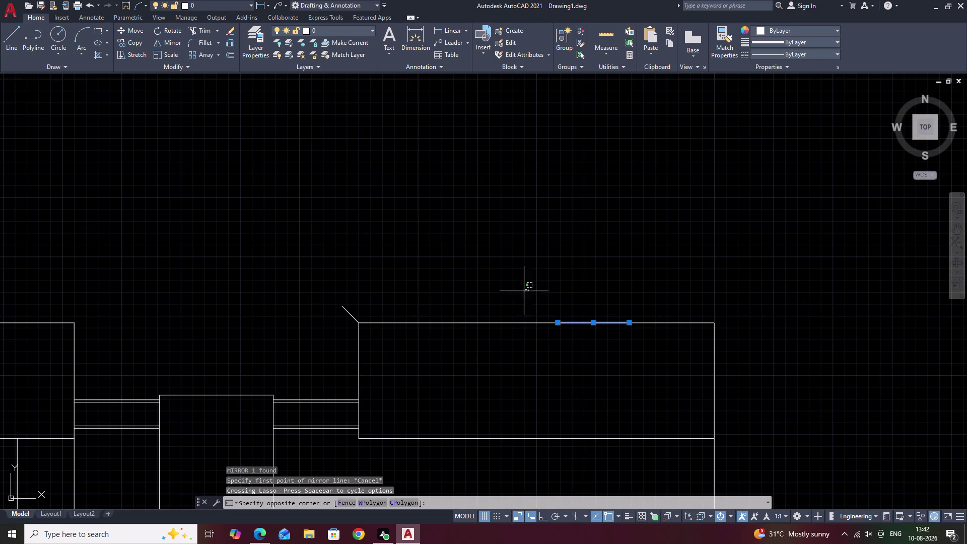
drag(524, 291, 476, 334)
click(486, 345)
drag(689, 305, 684, 315)
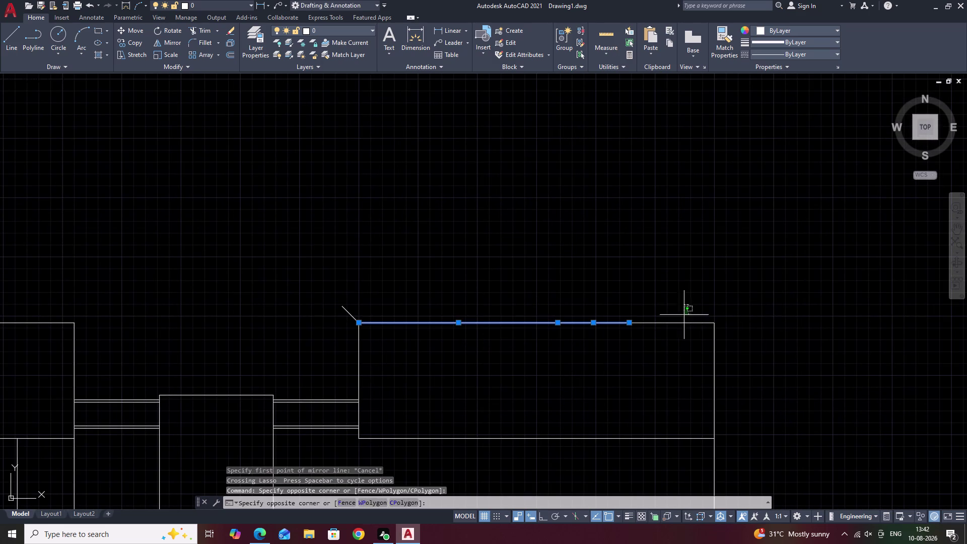
drag(684, 315, 660, 361)
text(j)
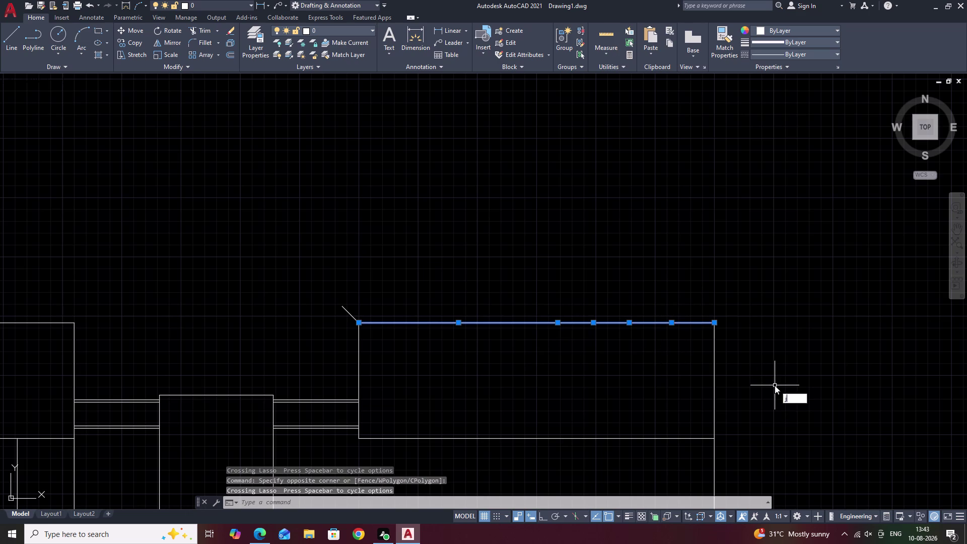
key(space)
Drop the diagonal selection and undo the top-edge join.
drag(372, 282, 336, 302)
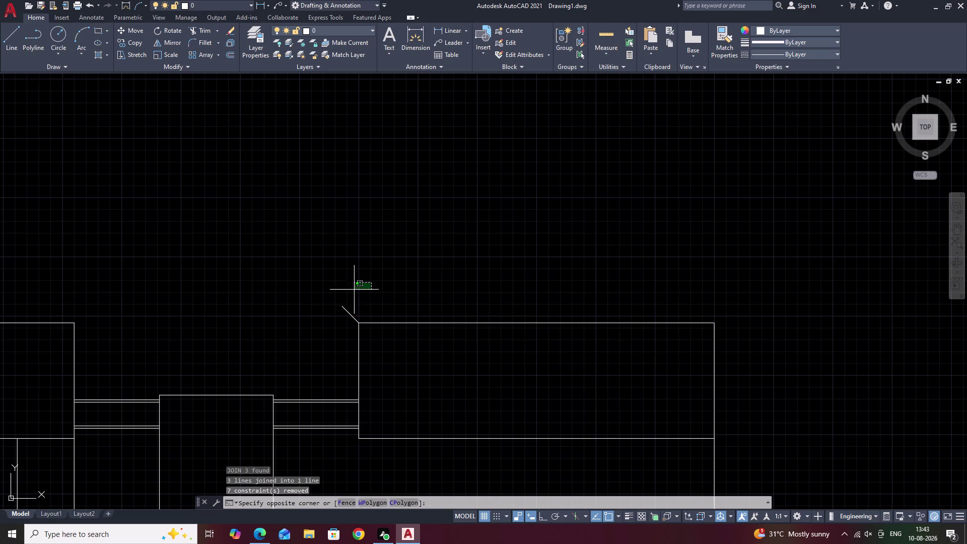
drag(337, 302, 326, 316)
drag(365, 292, 339, 325)
click(339, 325)
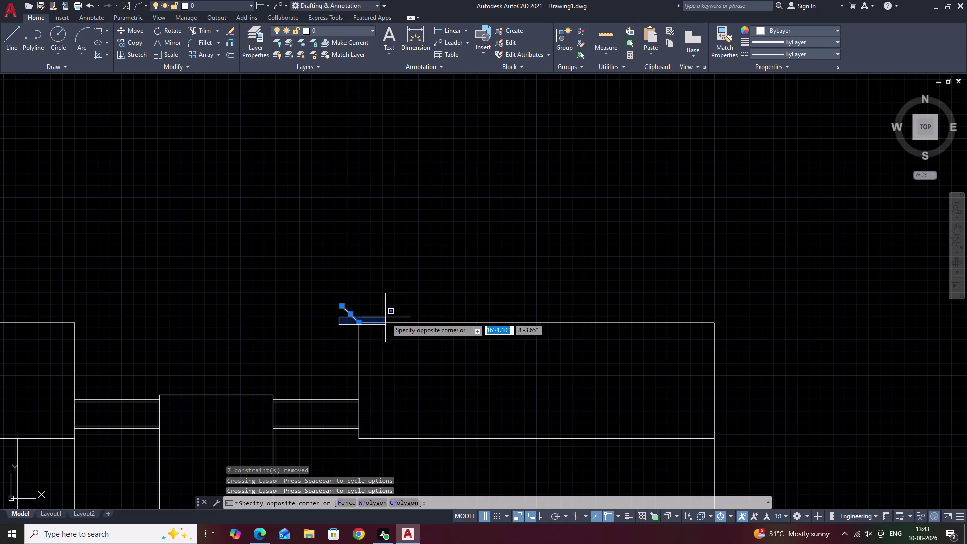
key(Escape)
key(ctrl+z)
drag(614, 281, 497, 373)
key(Escape)
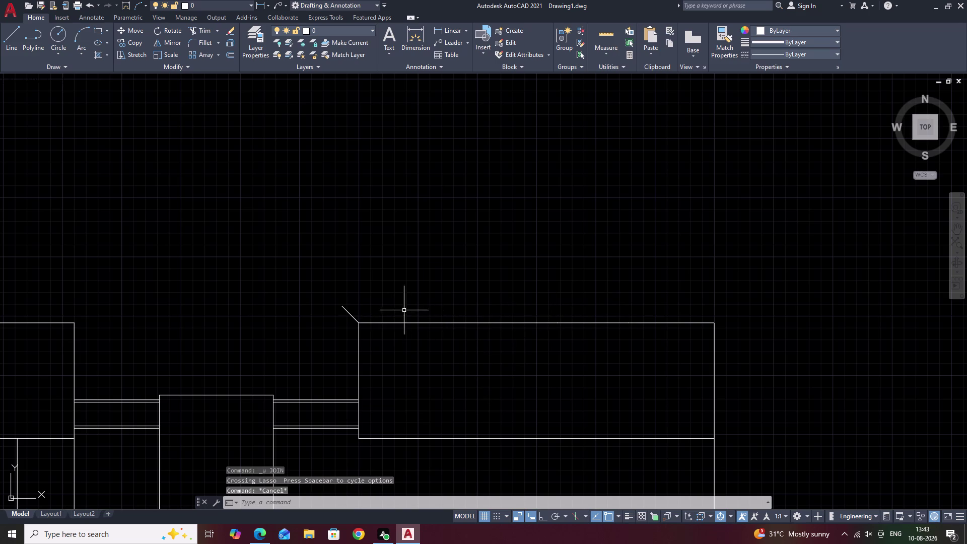
Attempt a mirror using the m2p midpoint option, then cancel the failed attempt.
text(mi)
key(space)
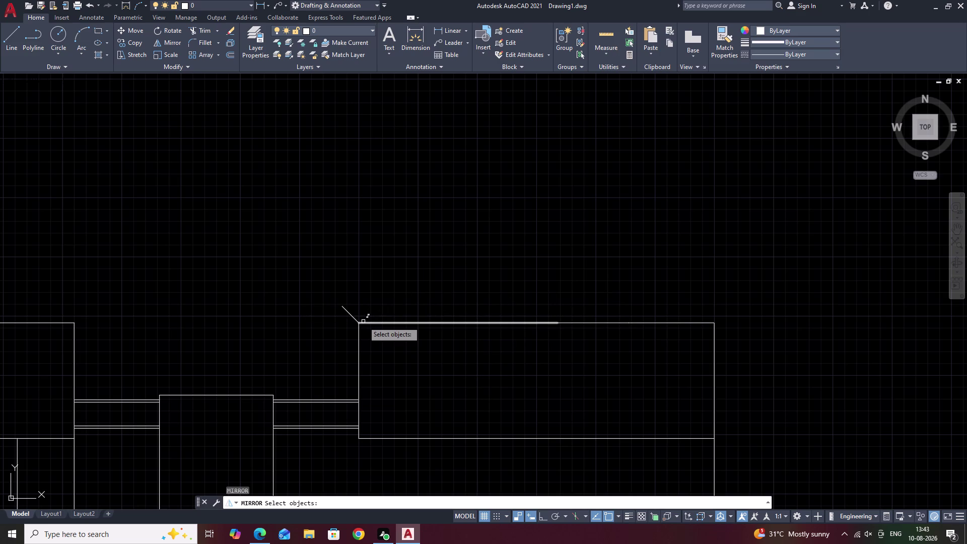
text(m2)
text(p)
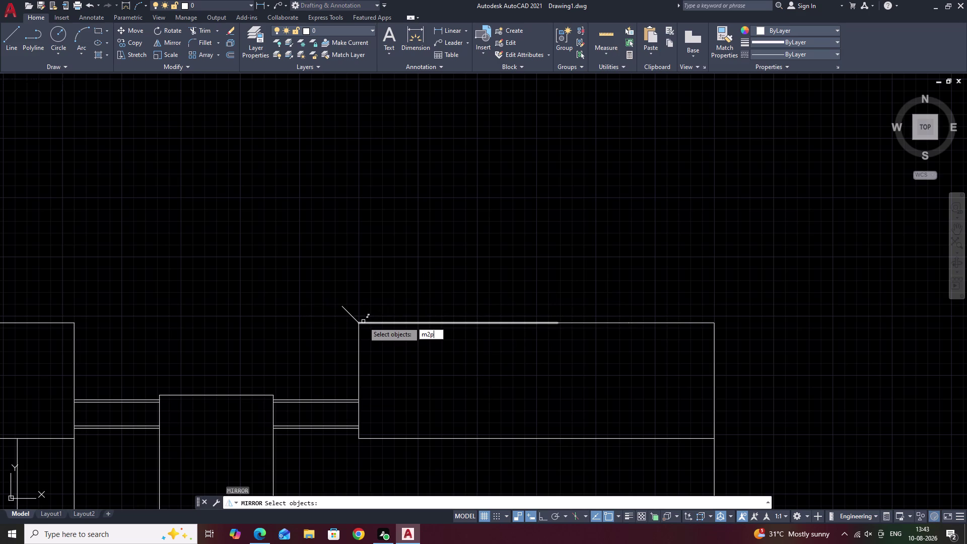
key(space)
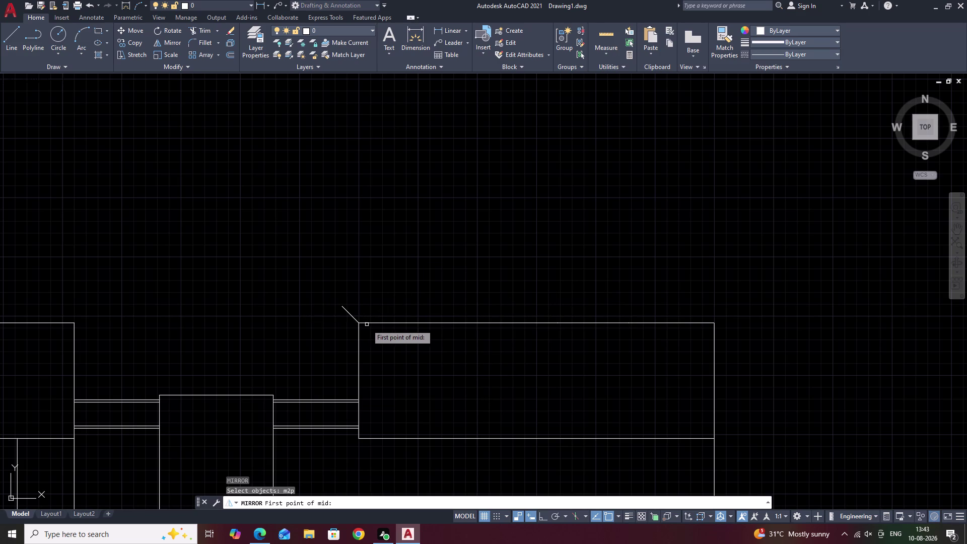
key(Escape)
key(Escape)
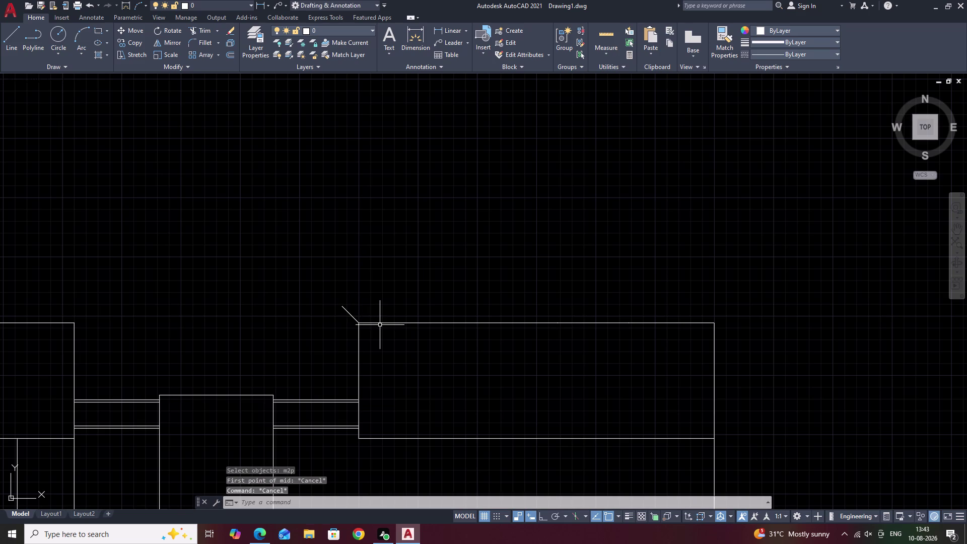
Mirror the diagonal across a vertical axis through the top edge's midpoint, keeping the original.
text(mi)
key(space)
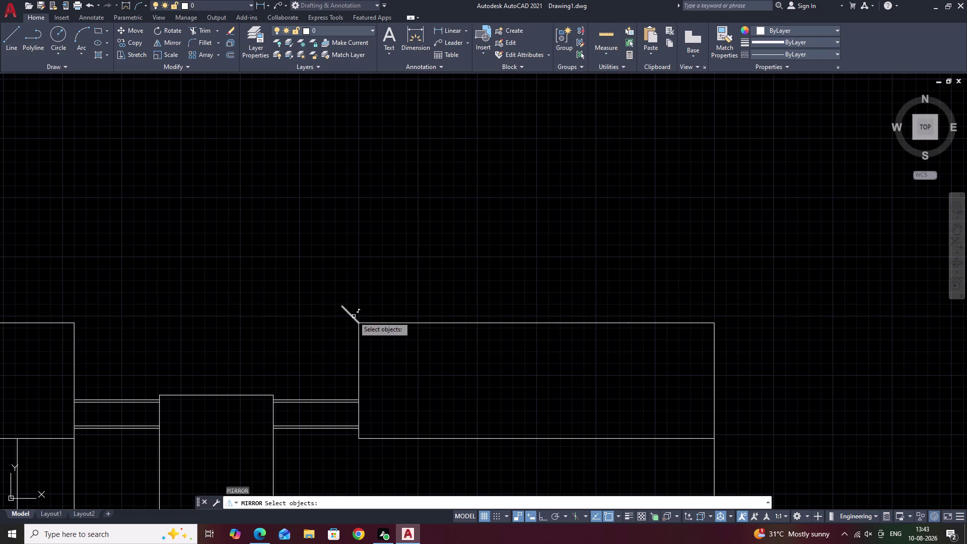
click(350, 315)
right_click(383, 299)
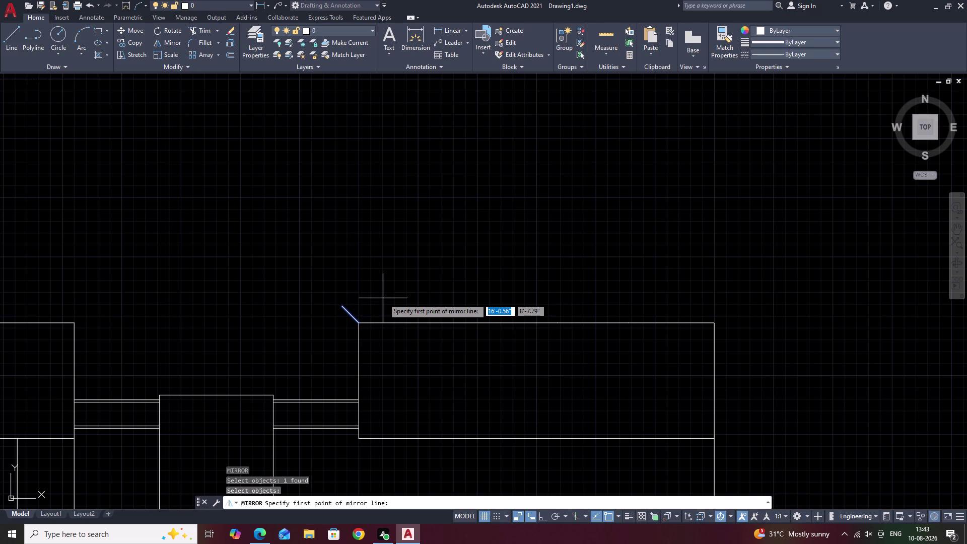
text(m2p)
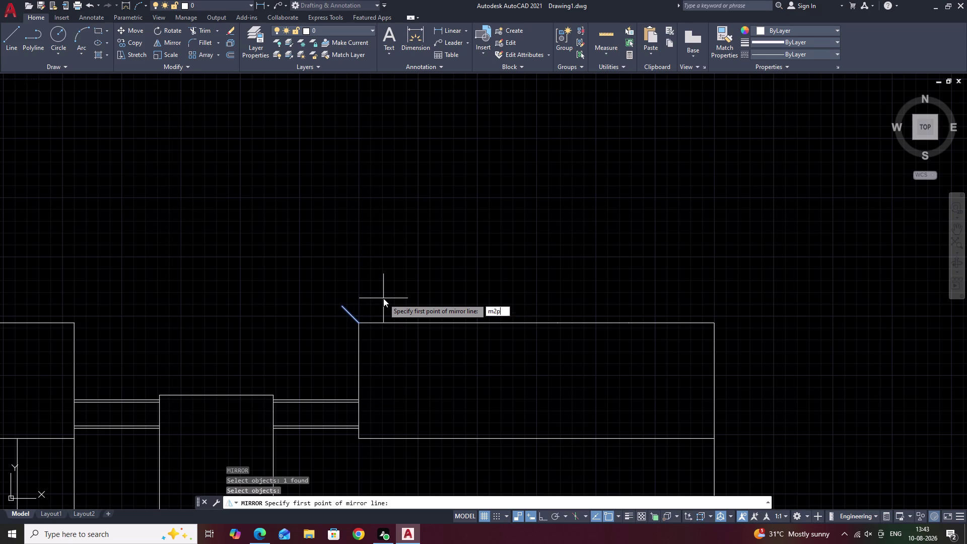
key(space)
click(358, 323)
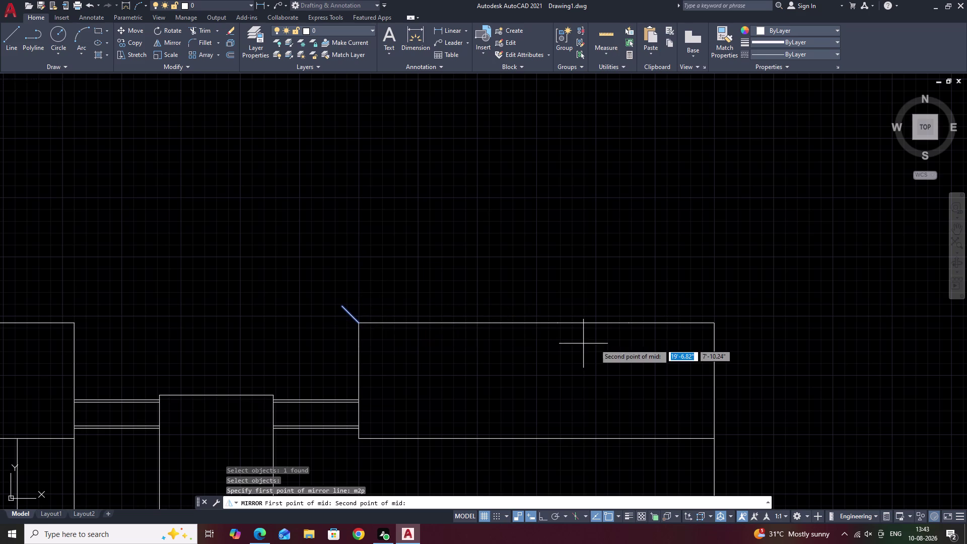
click(715, 324)
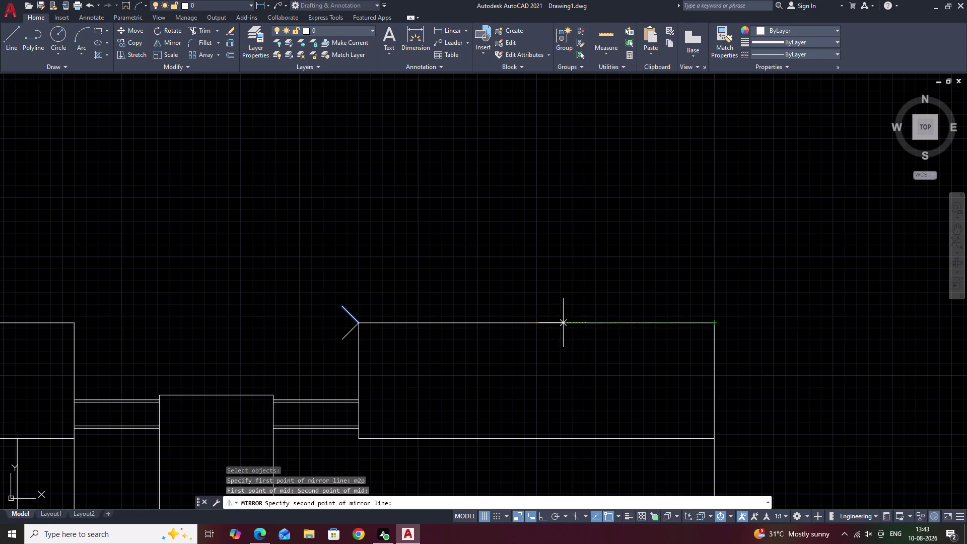
key(F8)
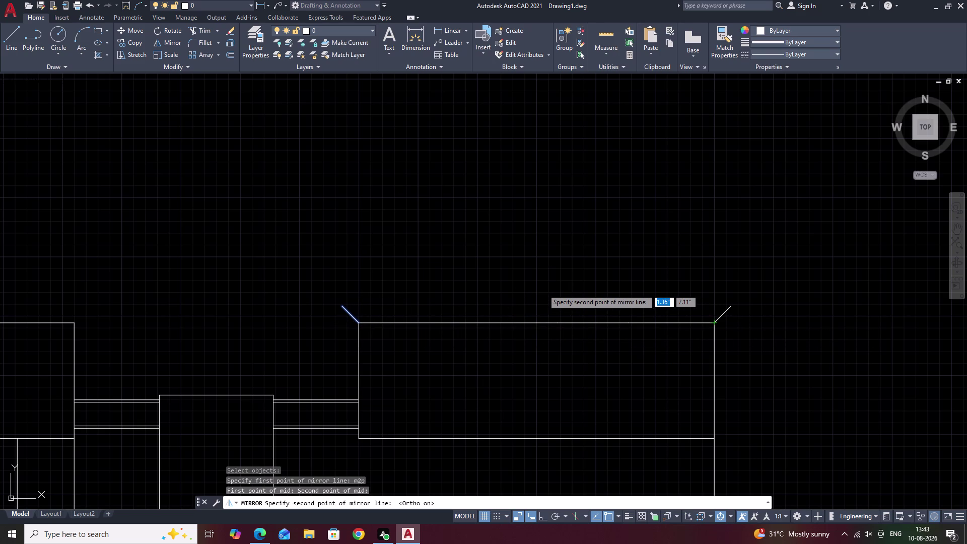
click(543, 290)
drag(561, 325, 543, 289)
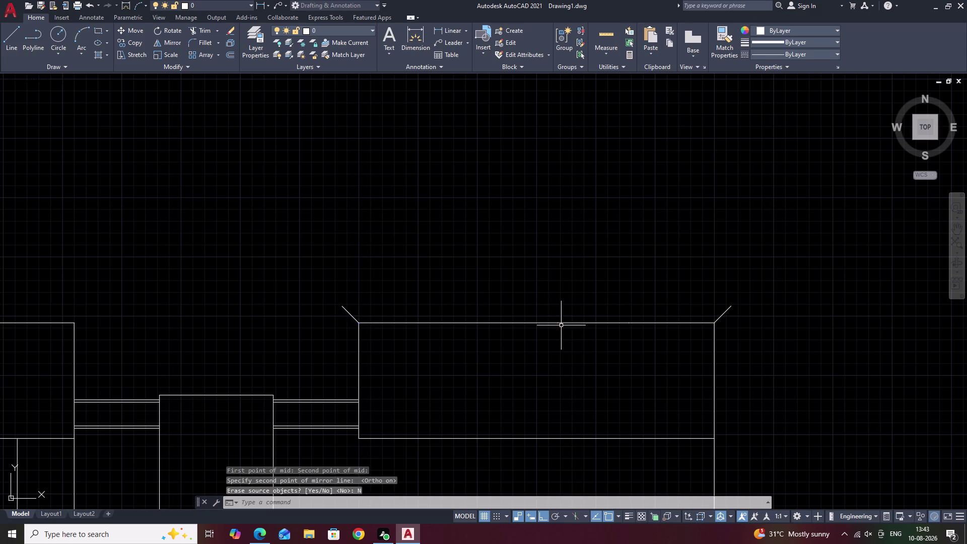
key(Escape)
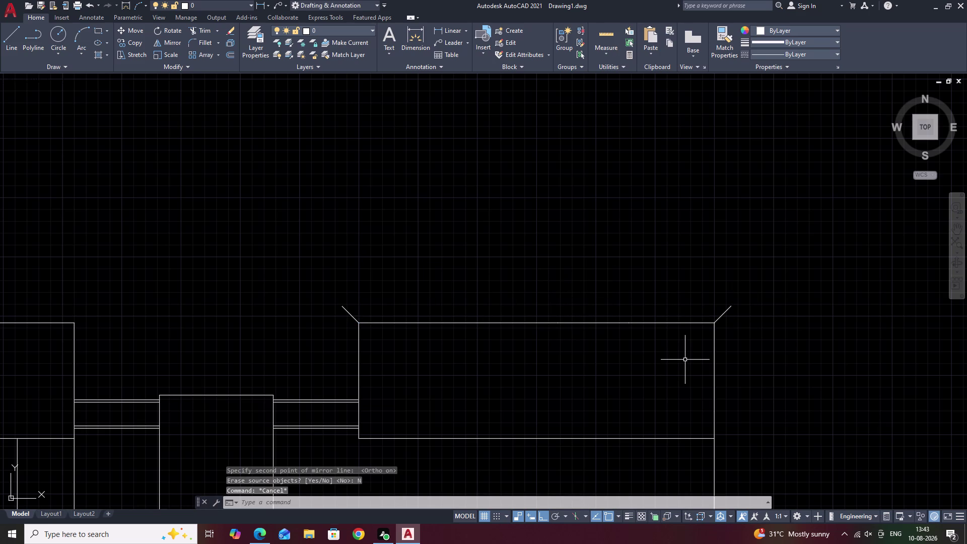
text(l)
key(space)
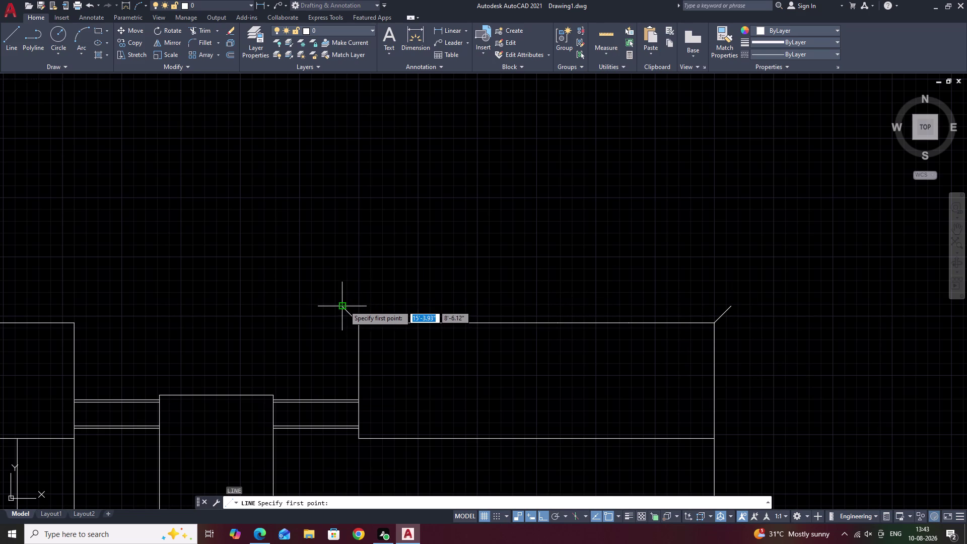
click(344, 305)
click(731, 303)
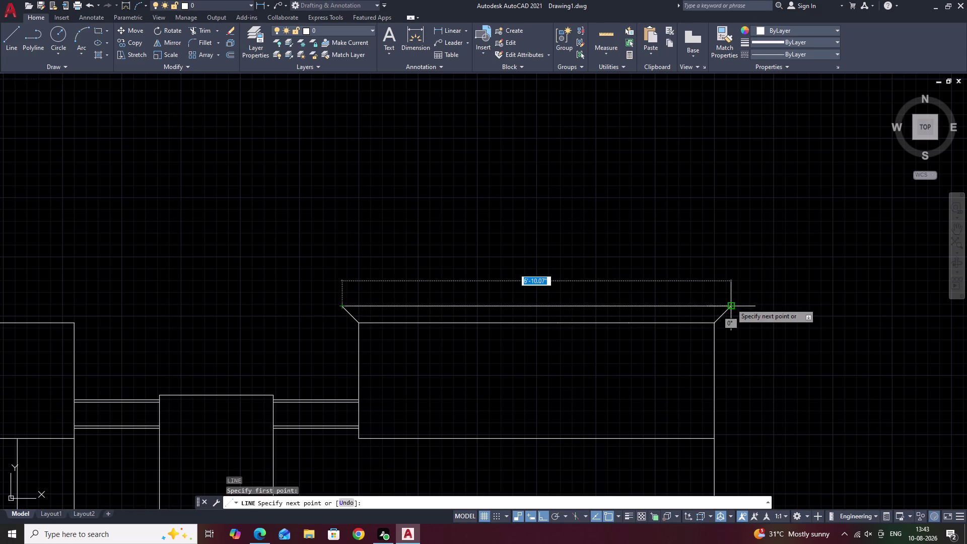
key(Escape)
scroll(down, 3)
middle_drag(487, 369, 604, 362)
middle_drag(529, 360, 560, 360)
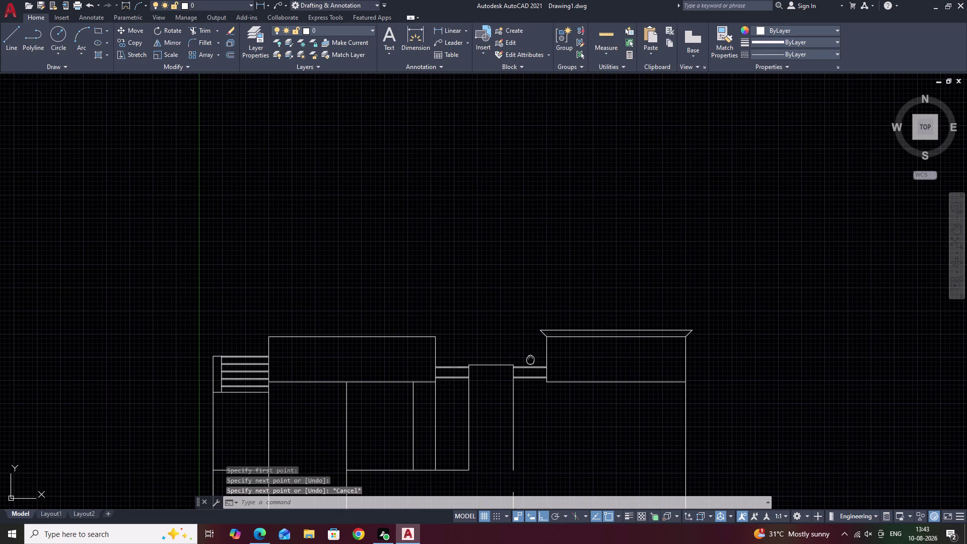
middle_drag(560, 360, 602, 359)
scroll(up, 3)
scroll(up, 3)
scroll(down, 3)
scroll(down, 3)
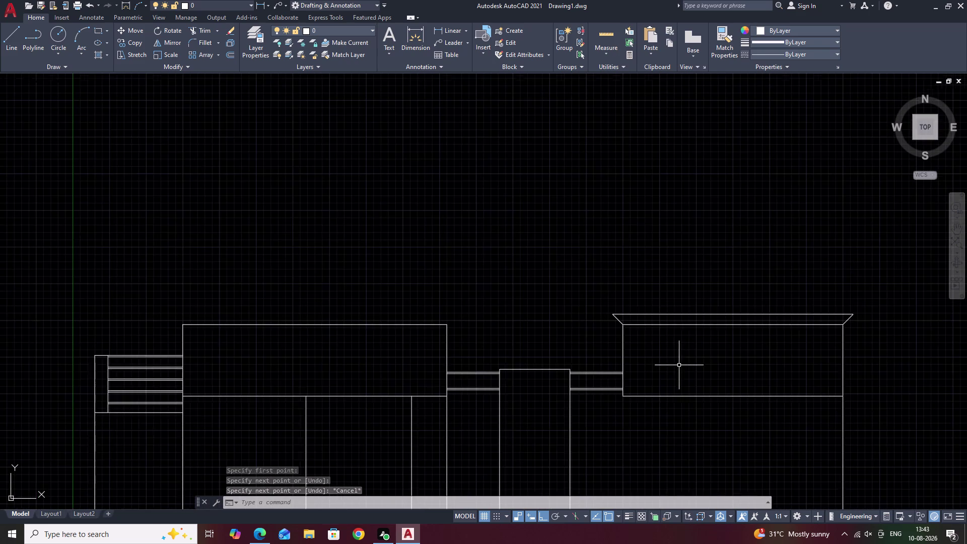
middle_drag(680, 365, 614, 345)
middle_drag(639, 358, 607, 328)
middle_drag(560, 327, 635, 340)
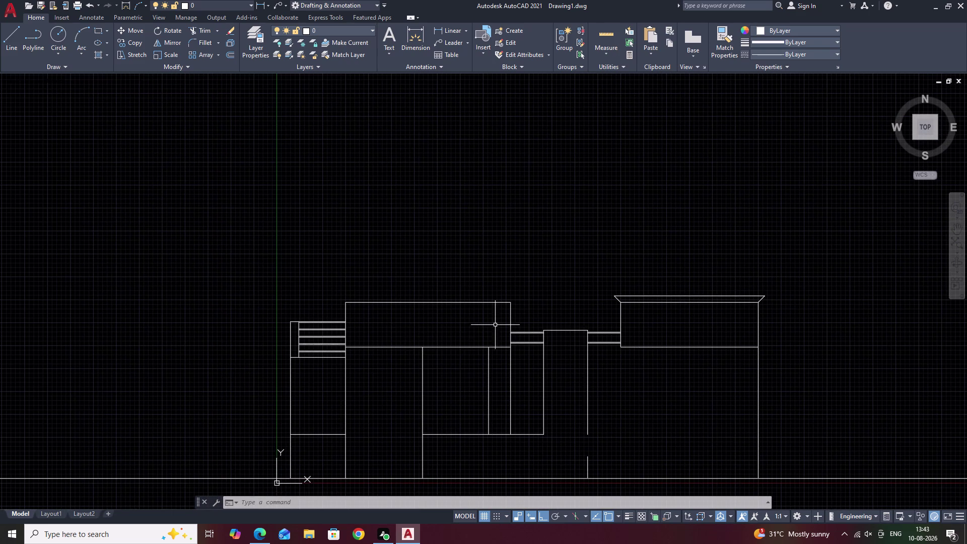
middle_drag(353, 317, 438, 334)
scroll(up, 3)
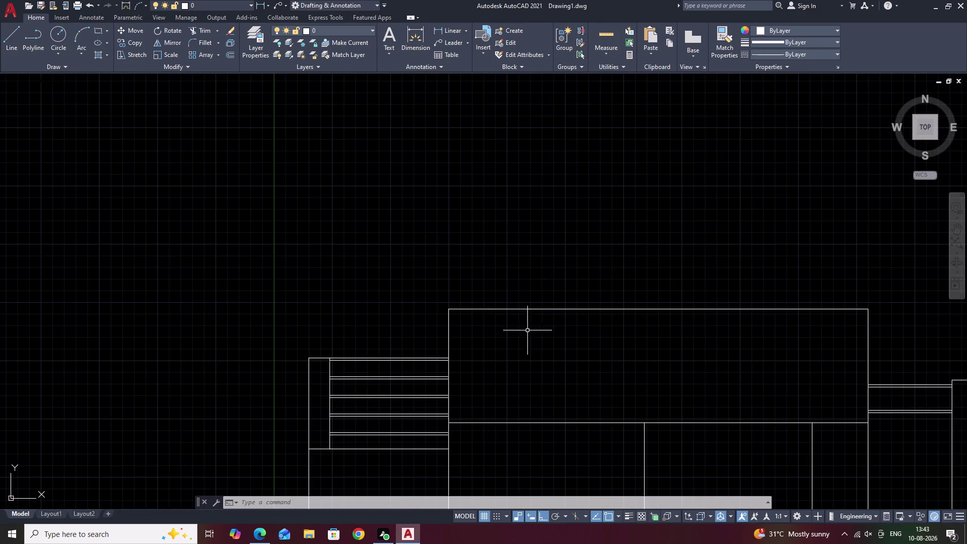
With Ortho off, draw a short trial line @1<135 from the block's top-left corner.
text(l)
key(space)
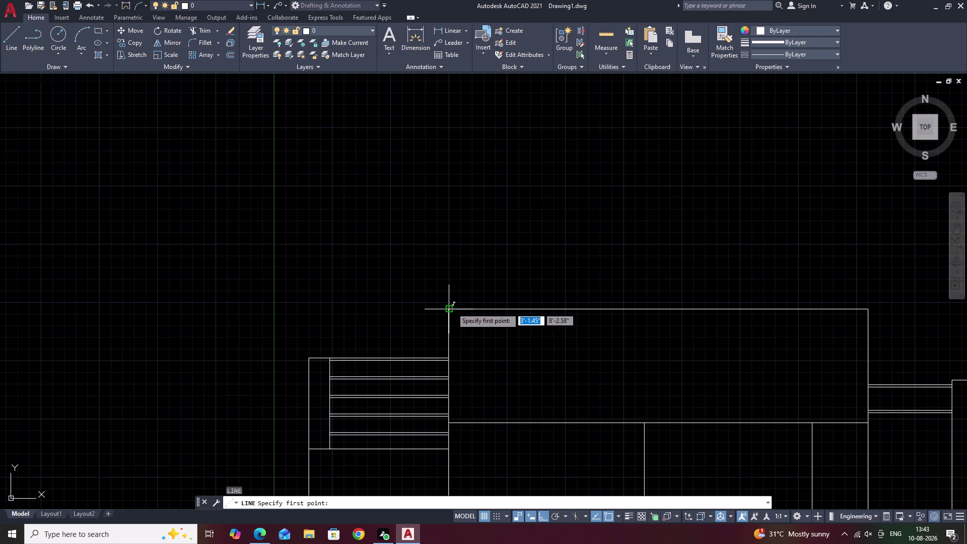
click(452, 308)
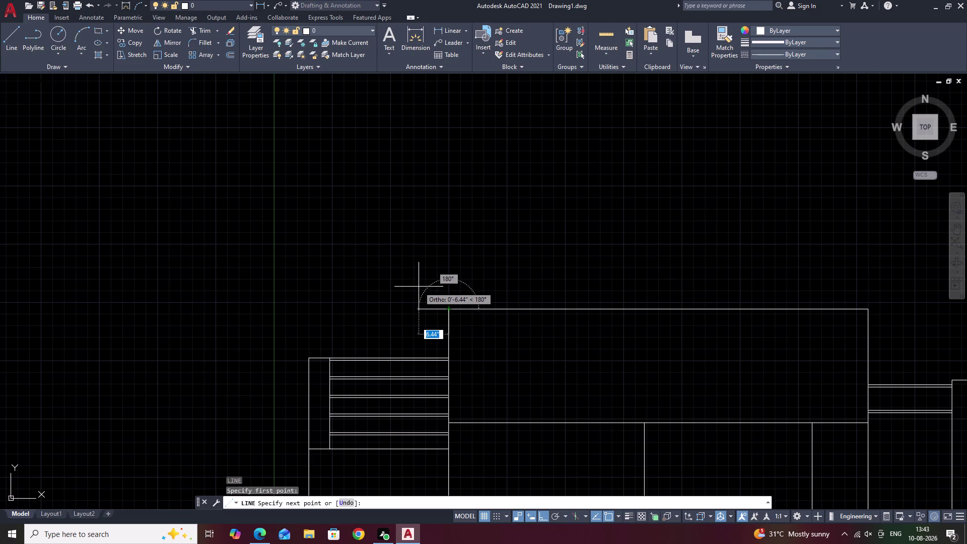
key(F8)
key(shift+at)
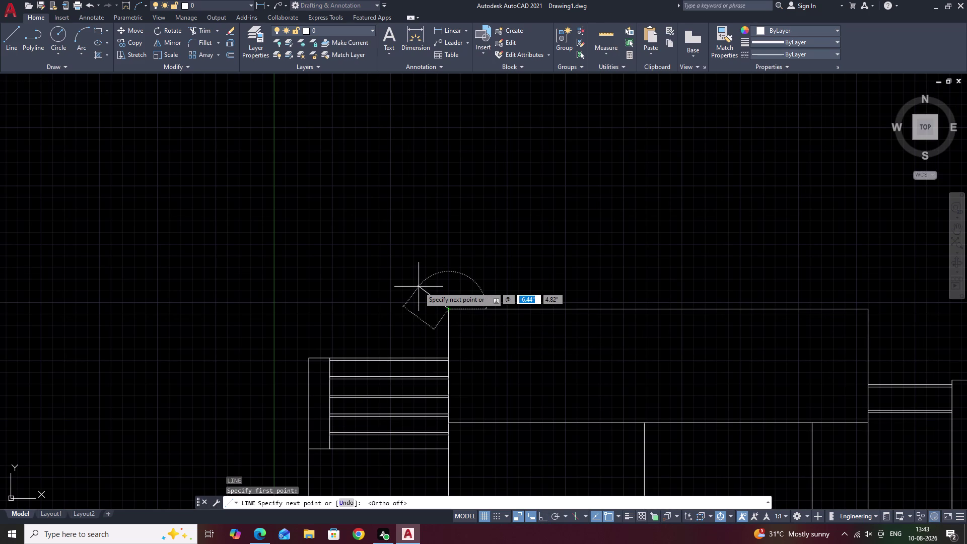
key(1)
key(shift+less)
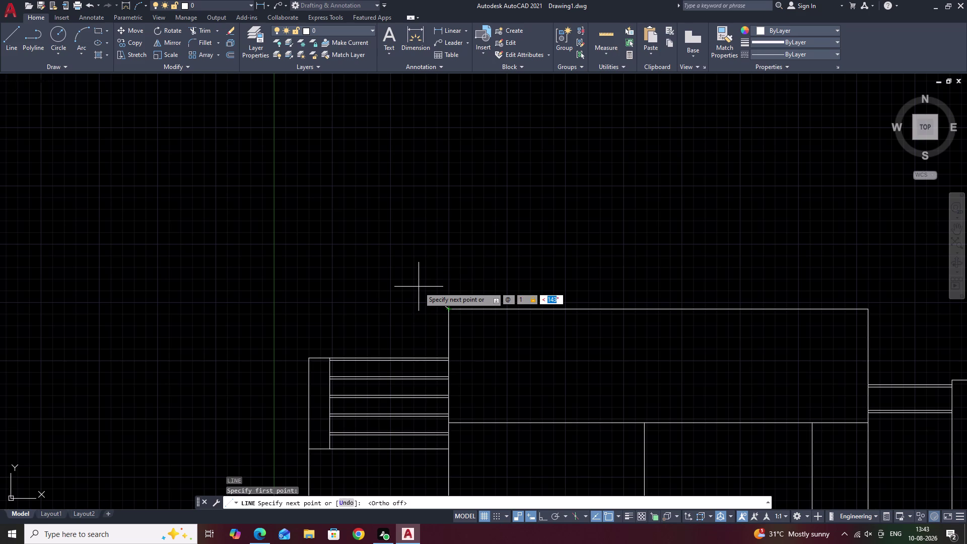
text(13)
text(5)
key(space)
scroll(up, 3)
scroll(up, 3)
scroll(down, 3)
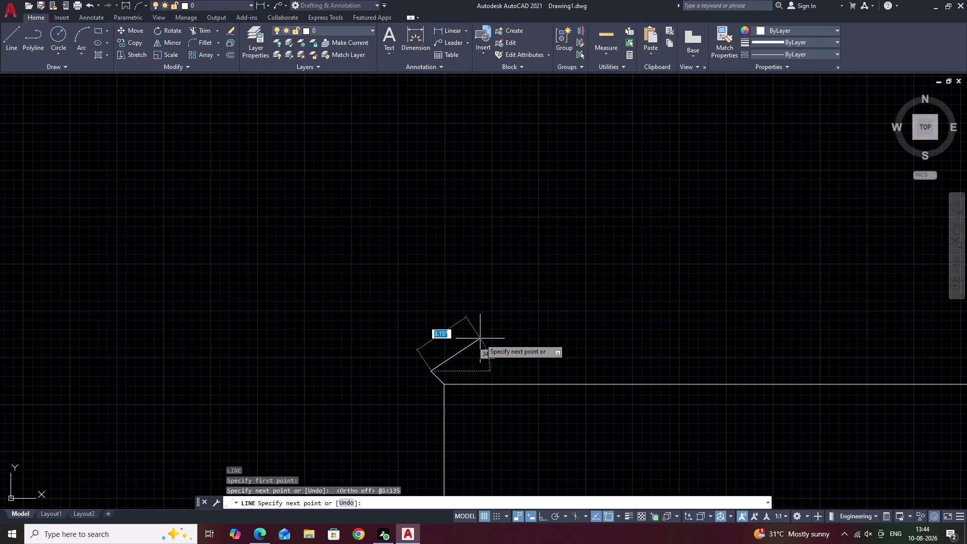
key(Escape)
scroll(down, 3)
middle_drag(637, 392, 591, 392)
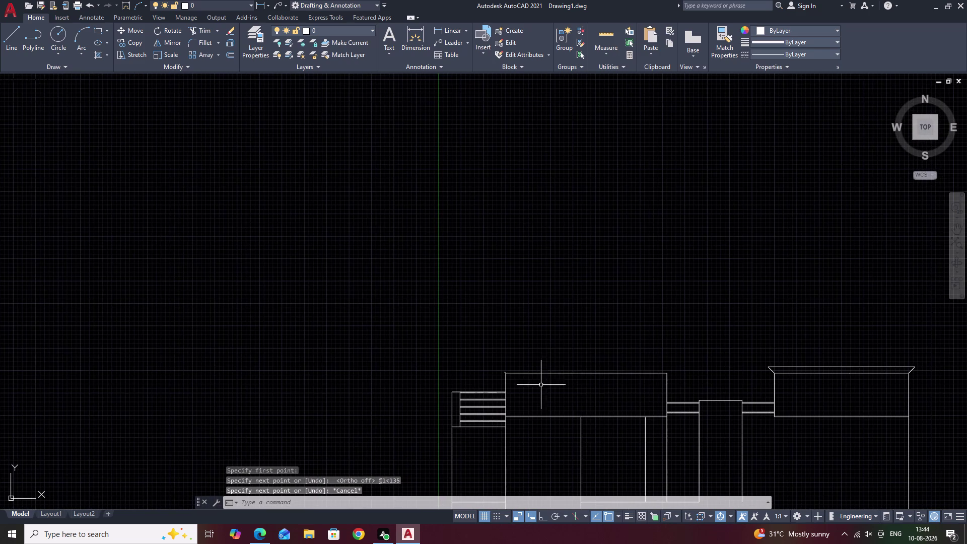
scroll(up, 3)
scroll(up, 3)
Erase the short trial diagonal line.
click(573, 339)
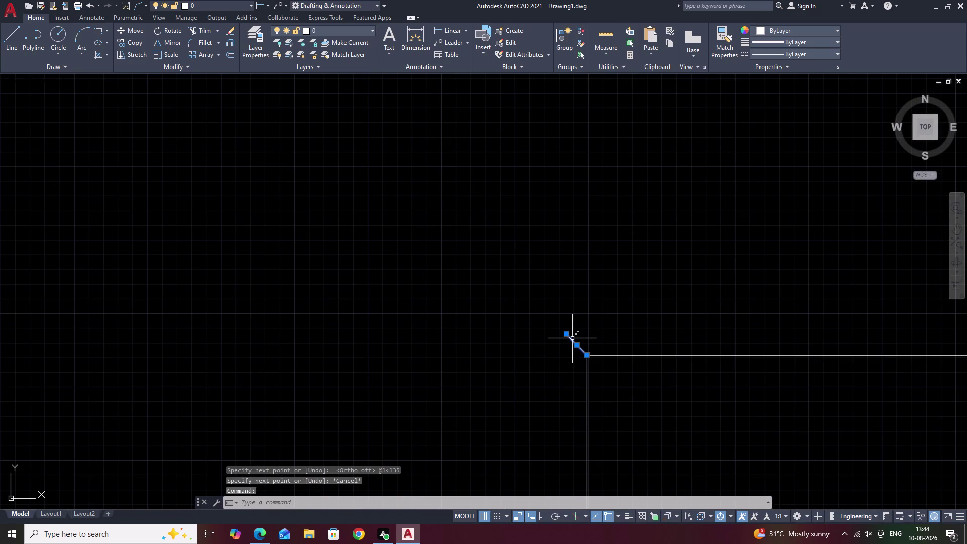
text(e)
key(space)
Draw a 5" line at 135° (@5<135) from the block's top-left corner.
text(l)
key(space)
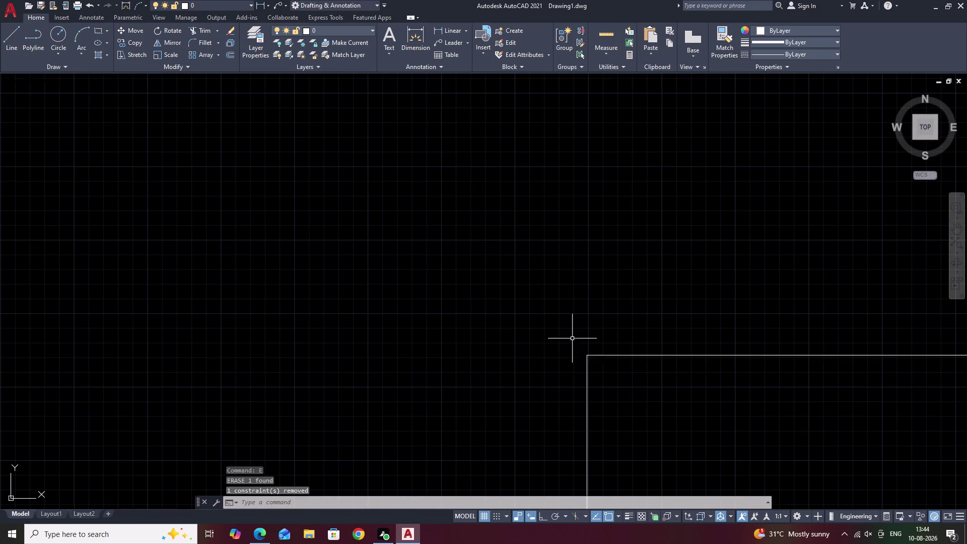
click(586, 356)
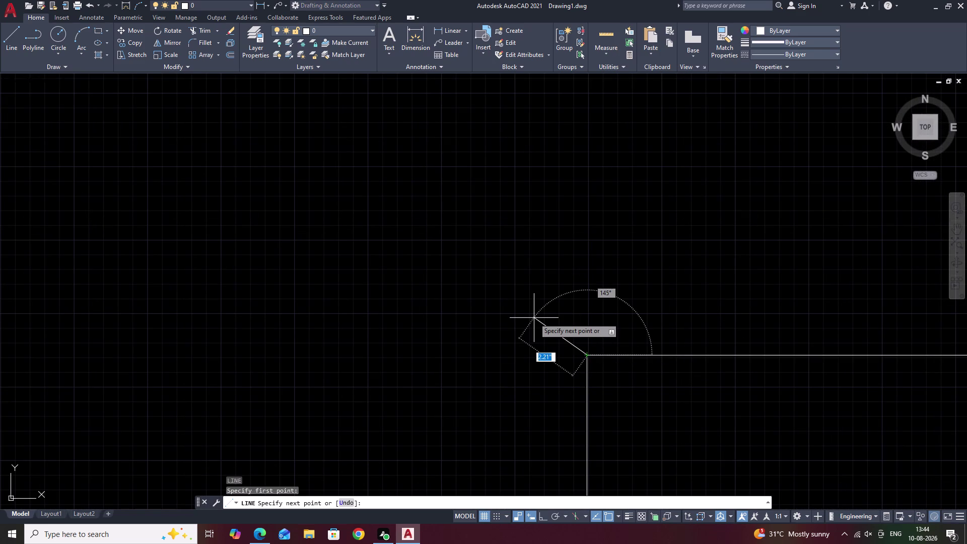
key(shift+at)
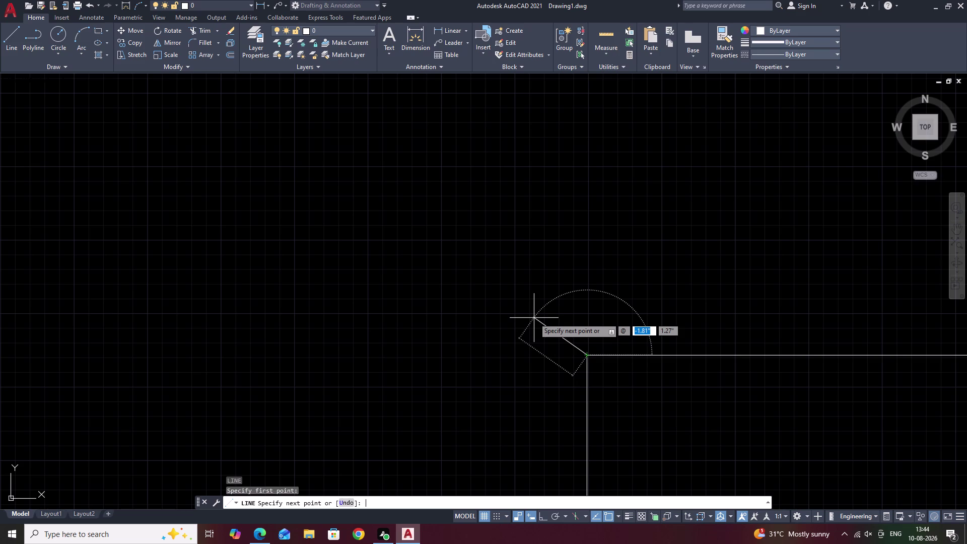
key(5)
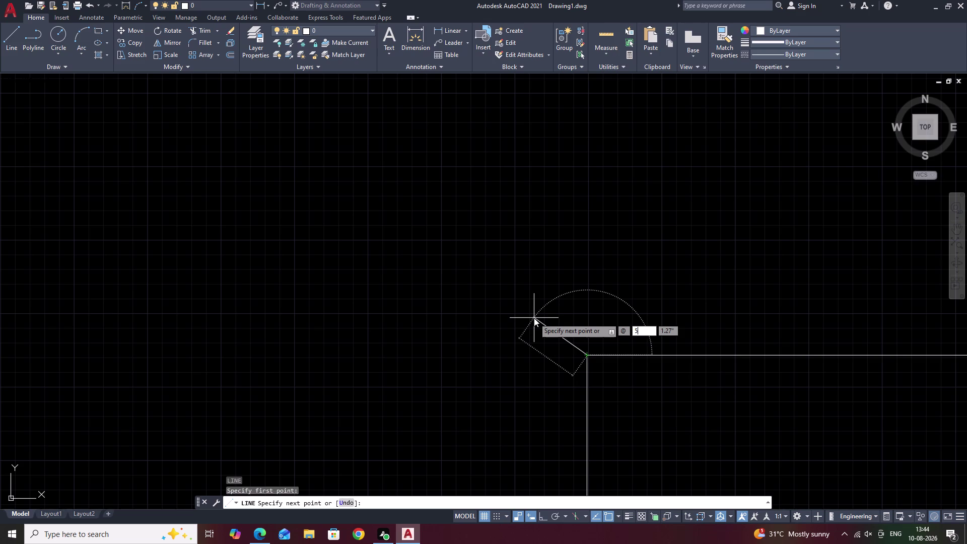
key(shift+less)
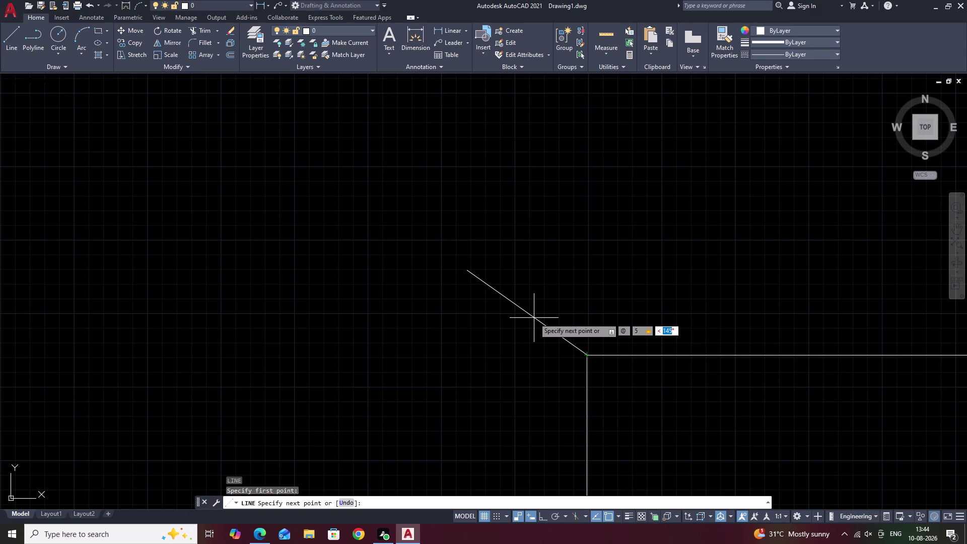
key(3)
key(BackSpace)
text(135)
key(space)
key(Escape)
scroll(down, 3)
middle_drag(644, 307, 464, 326)
drag(407, 312, 399, 312)
drag(386, 315, 362, 336)
scroll(up, 3)
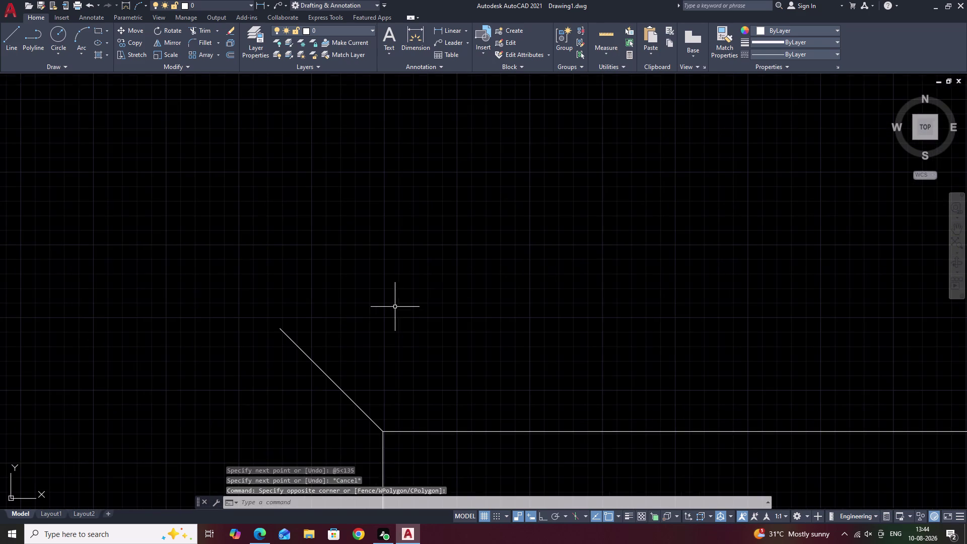
Select the 135° diagonal for MIRROR, using the top edge's left end as first M2P point.
drag(395, 307, 389, 310)
drag(384, 315, 228, 447)
key(Escape)
drag(355, 345, 261, 399)
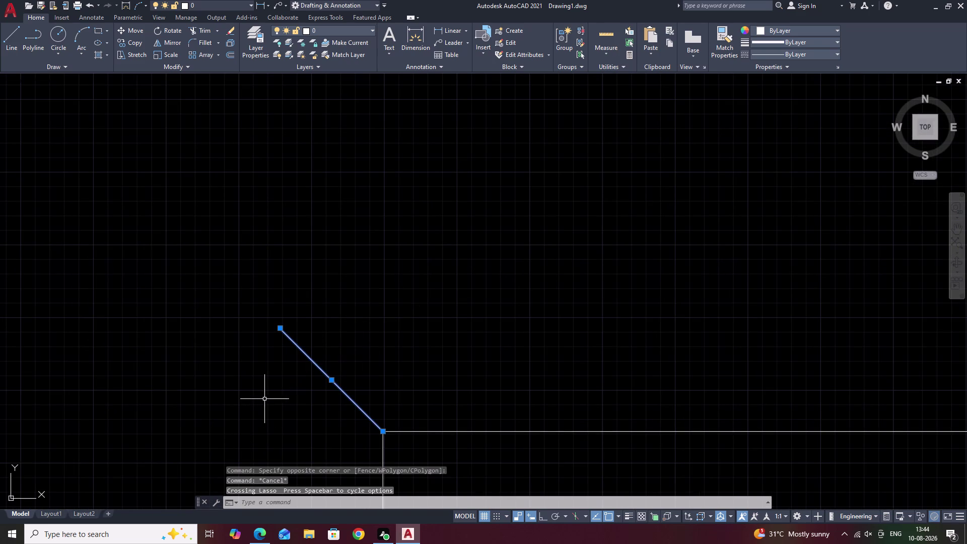
text(mi)
key(space)
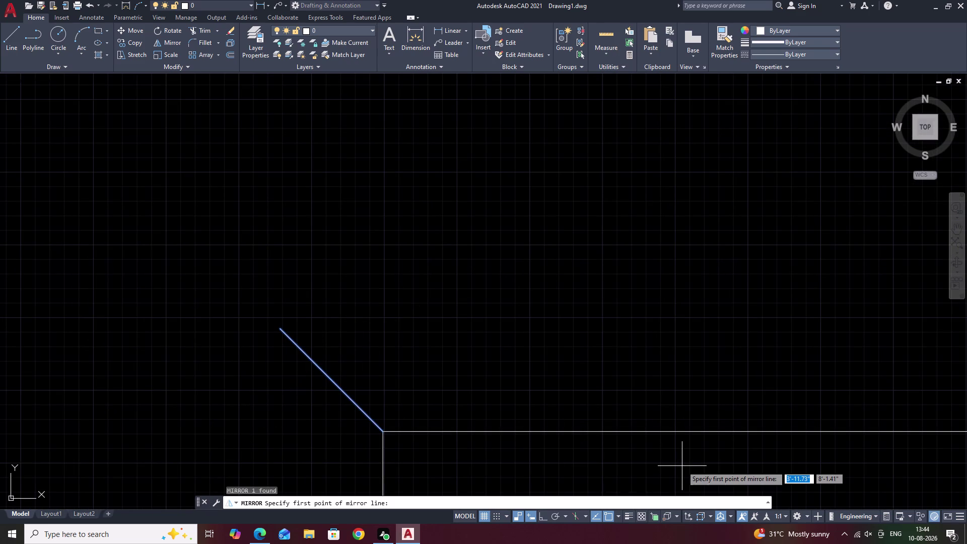
text(m2p)
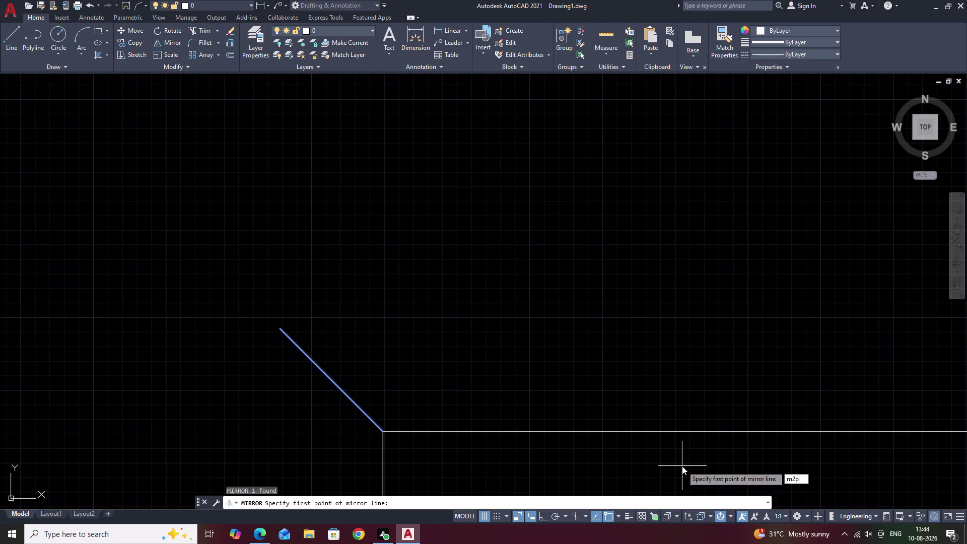
key(space)
click(382, 434)
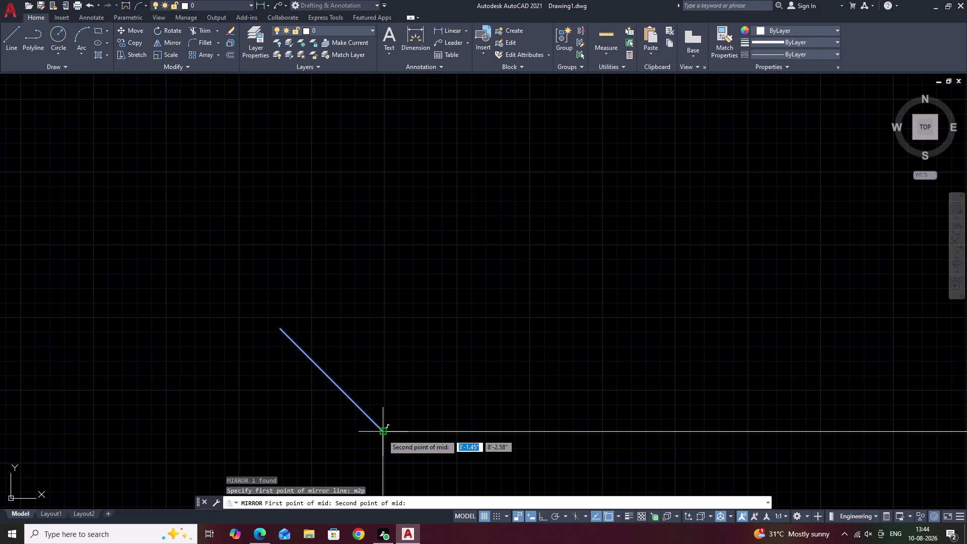
Take the top edge's right end, set a vertical axis with Ortho on, and keep the original.
middle_drag(599, 442, 233, 389)
middle_drag(750, 412, 384, 399)
scroll(down, 3)
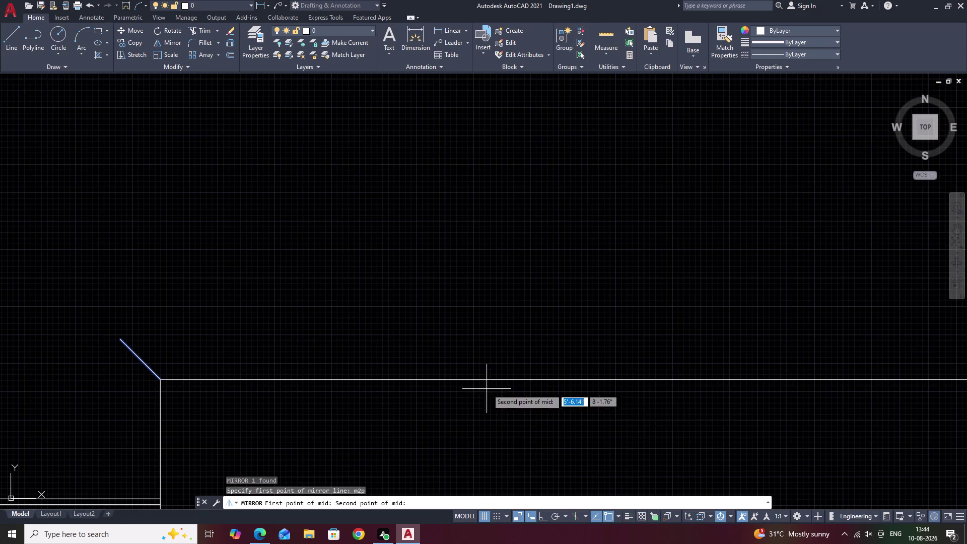
middle_drag(636, 407, 344, 382)
scroll(down, 3)
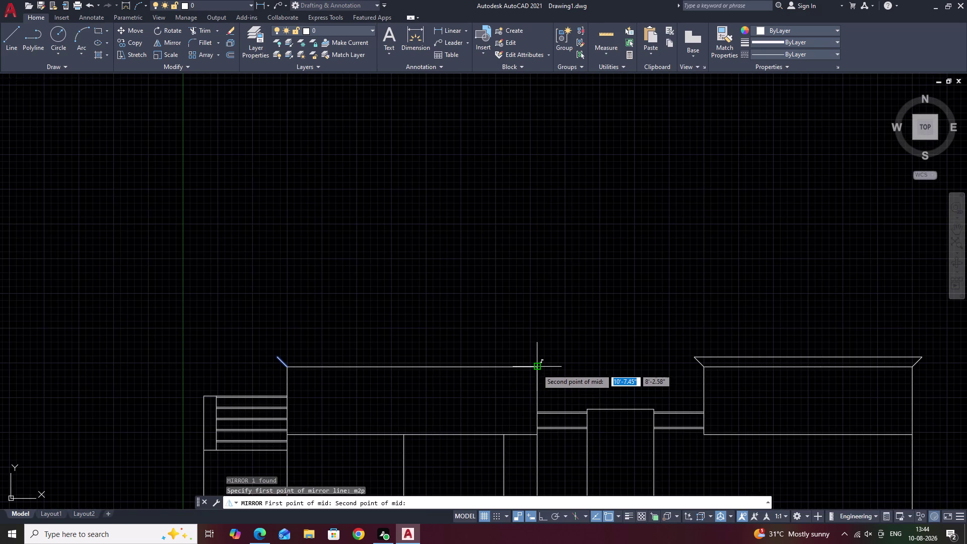
click(537, 369)
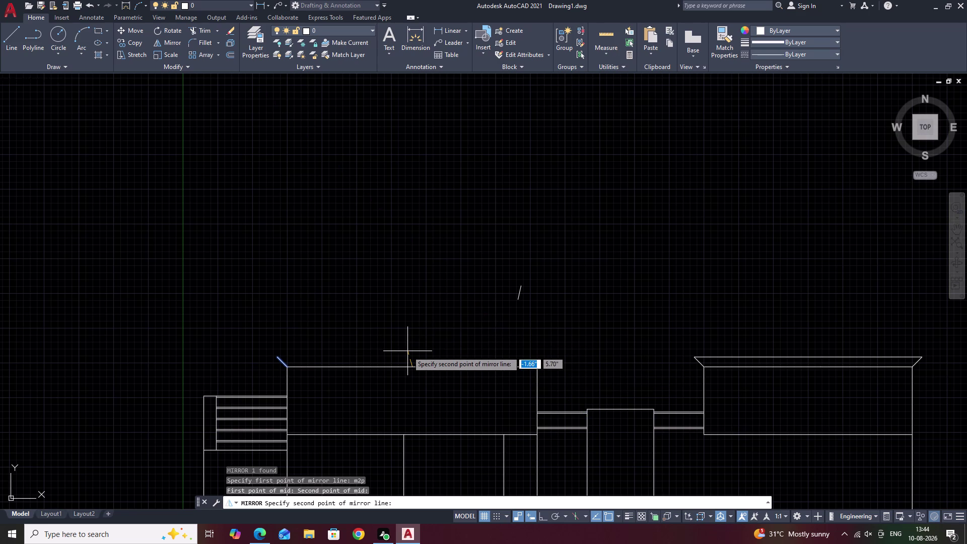
key(F8)
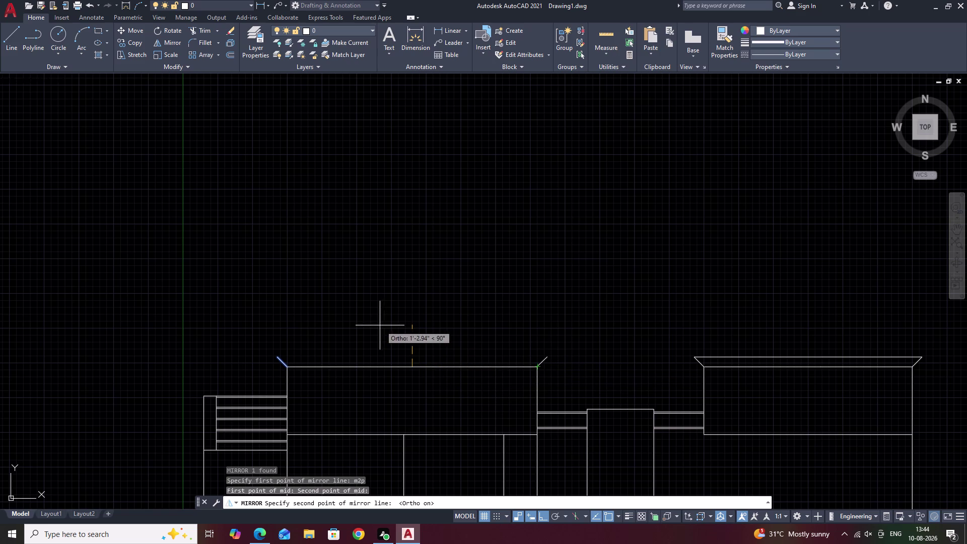
click(398, 316)
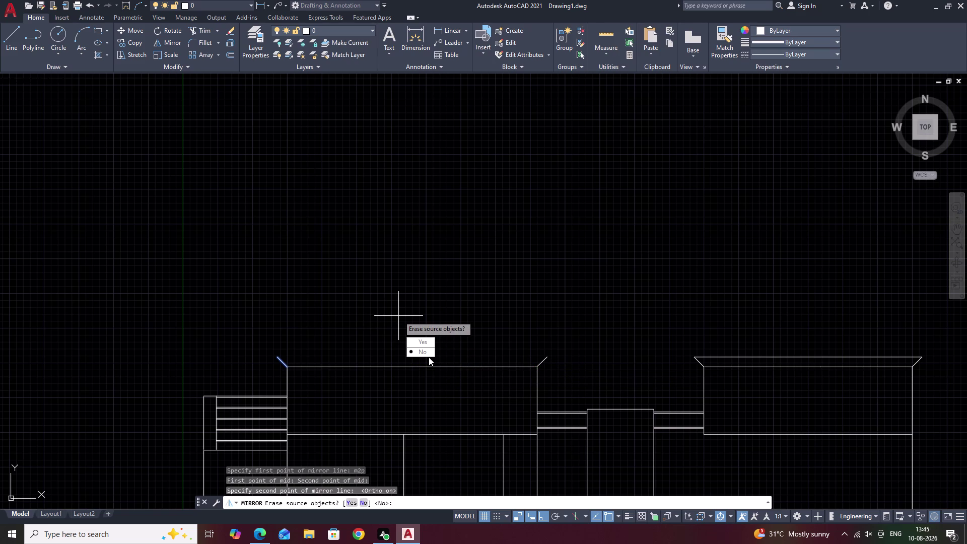
drag(427, 354, 398, 316)
key(Escape)
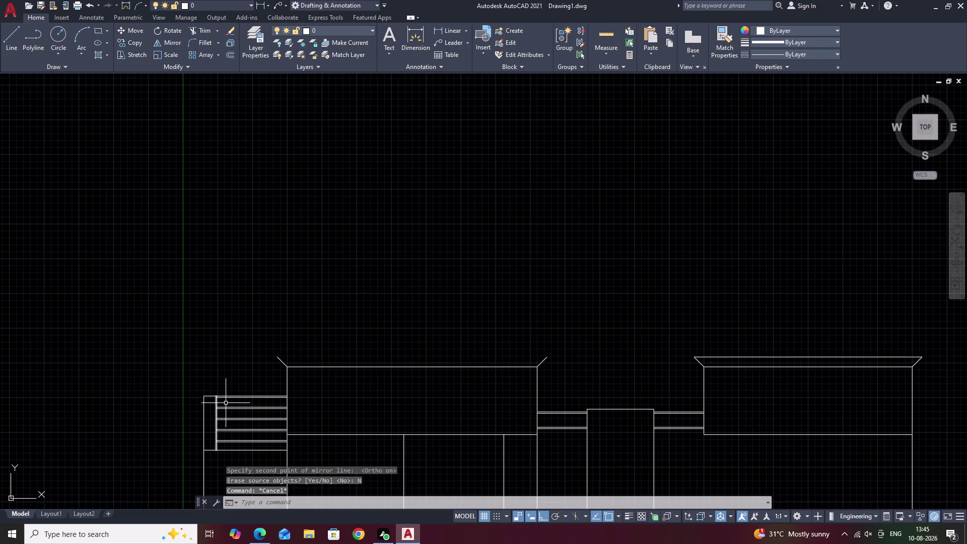
text(l)
key(space)
click(279, 358)
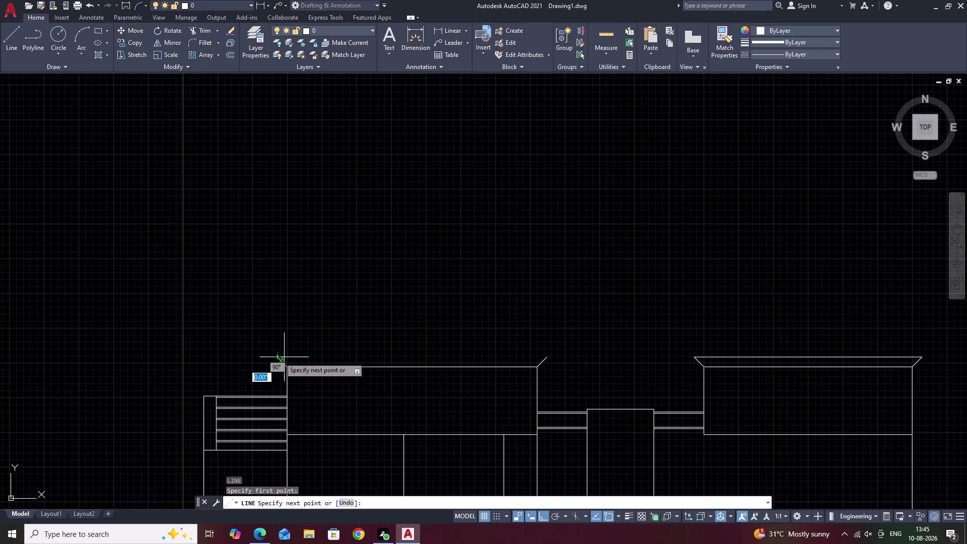
click(547, 356)
key(Escape)
scroll(down, 3)
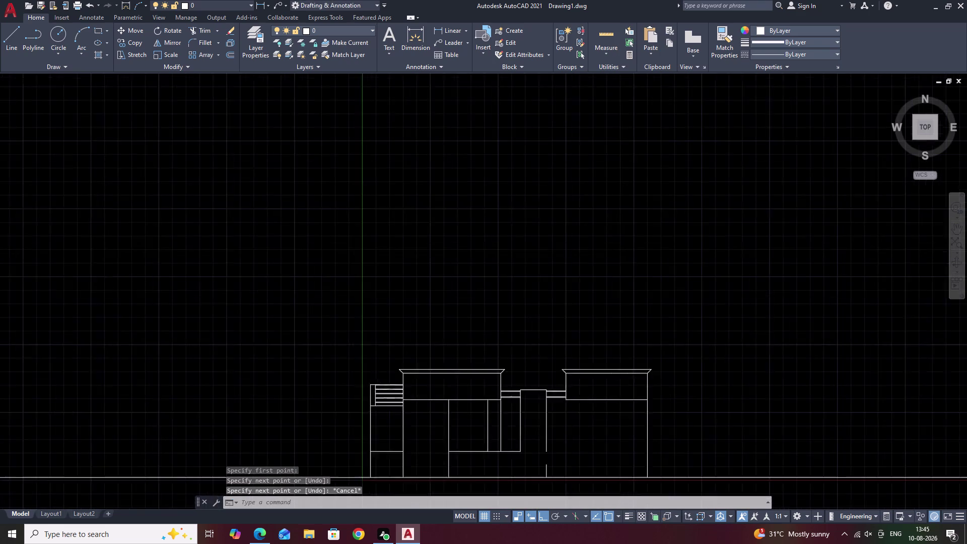
middle_drag(468, 403, 473, 333)
scroll(up, 3)
middle_drag(478, 330, 370, 401)
scroll(up, 3)
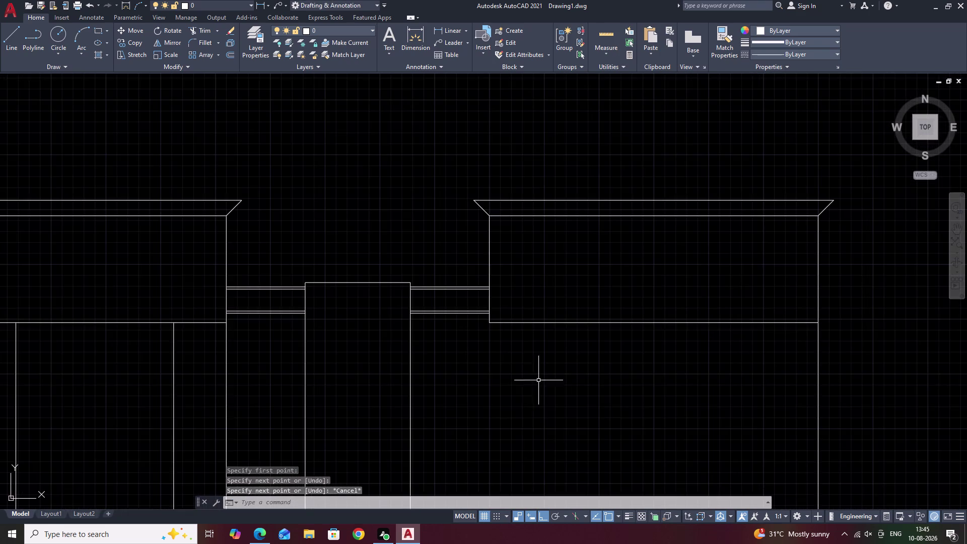
middle_drag(470, 425, 501, 205)
scroll(down, 3)
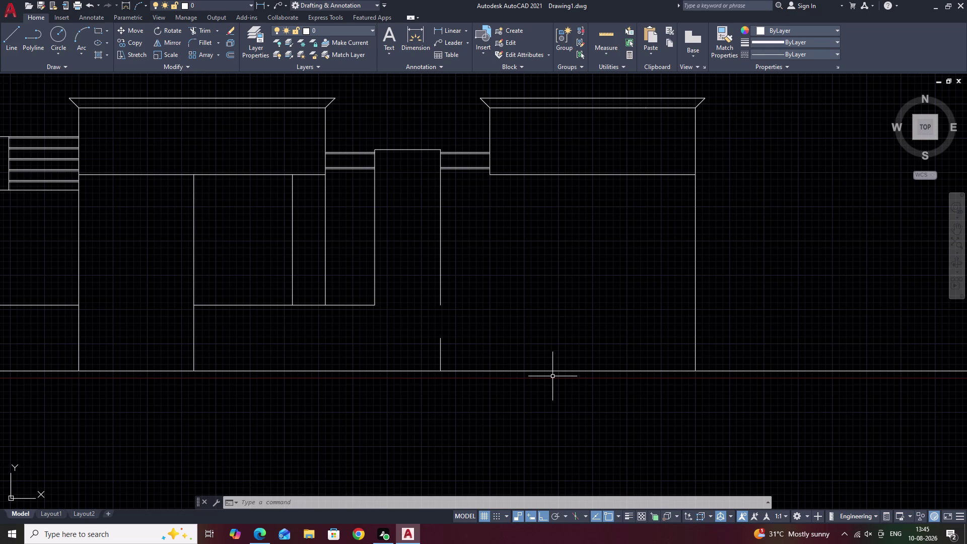
key(l)
key(space)
click(441, 307)
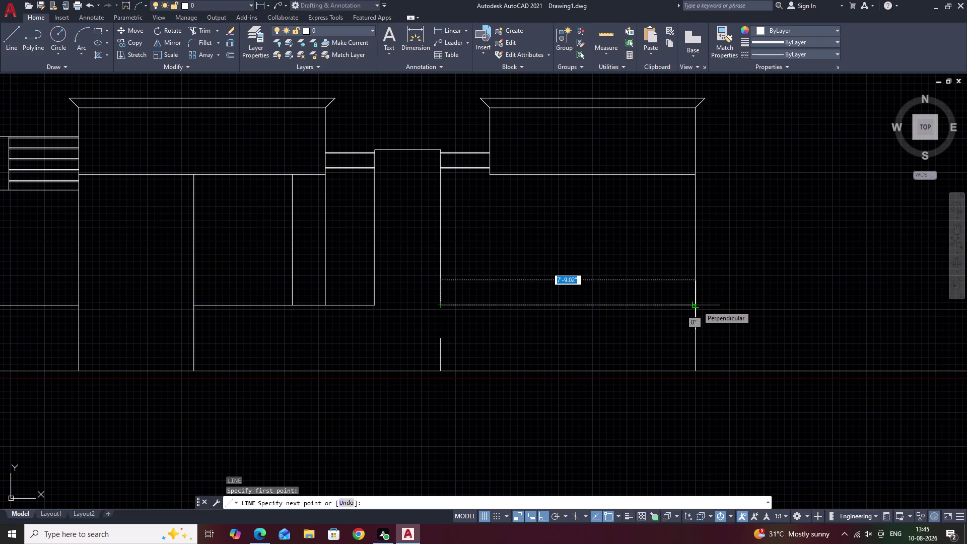
Cancel the unplaced horizontal line and restart LINE below the right upper block.
key(Escape)
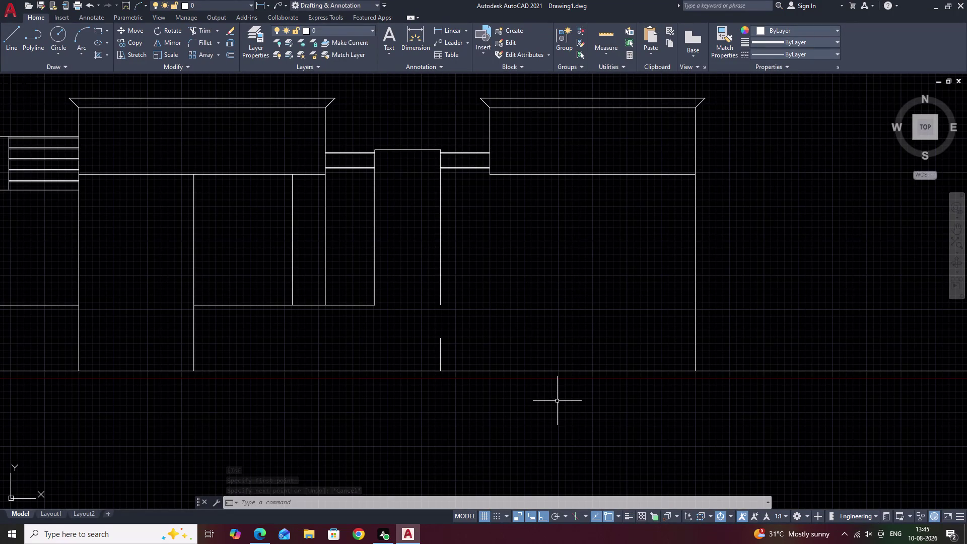
middle_drag(616, 419, 518, 416)
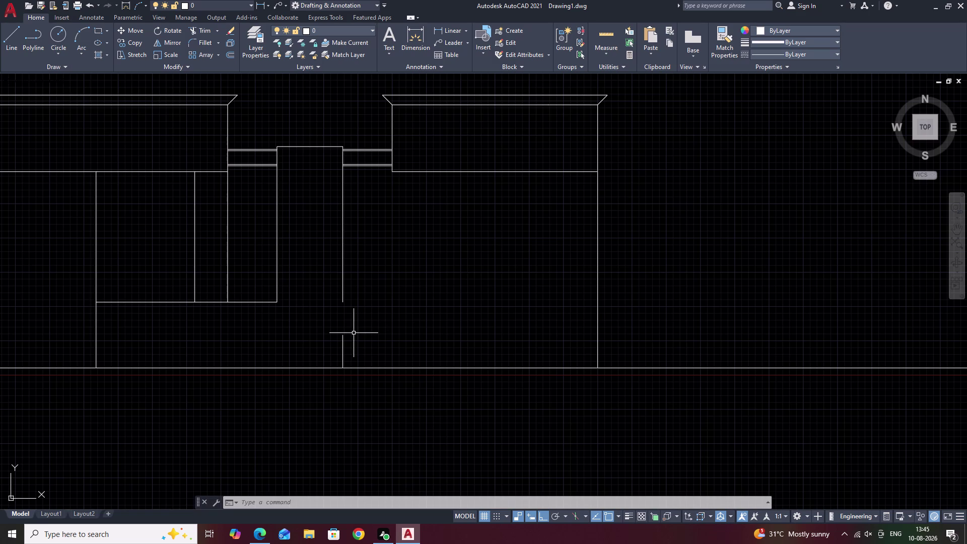
key(l)
key(space)
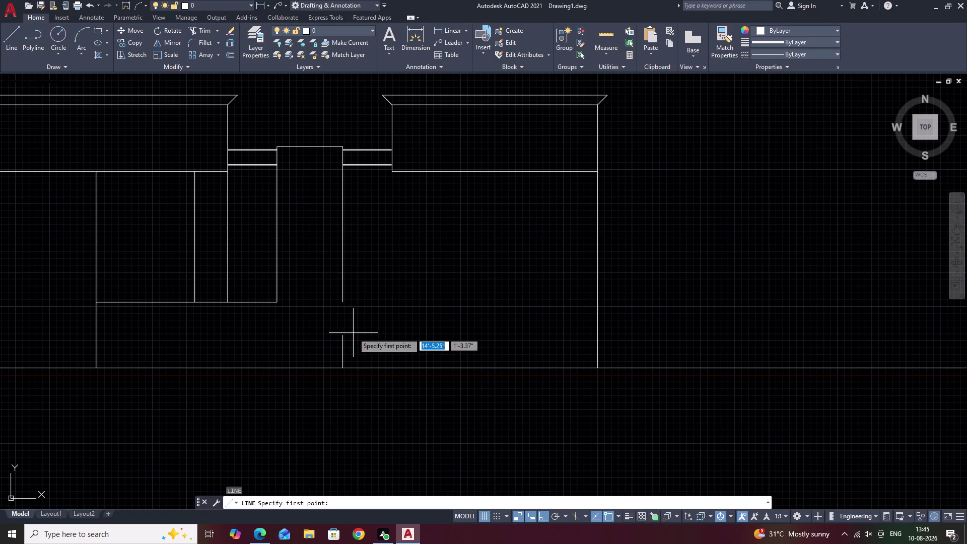
Draw a horizontal line from the middle vertical's bottom end to the right edge, then check it.
click(342, 336)
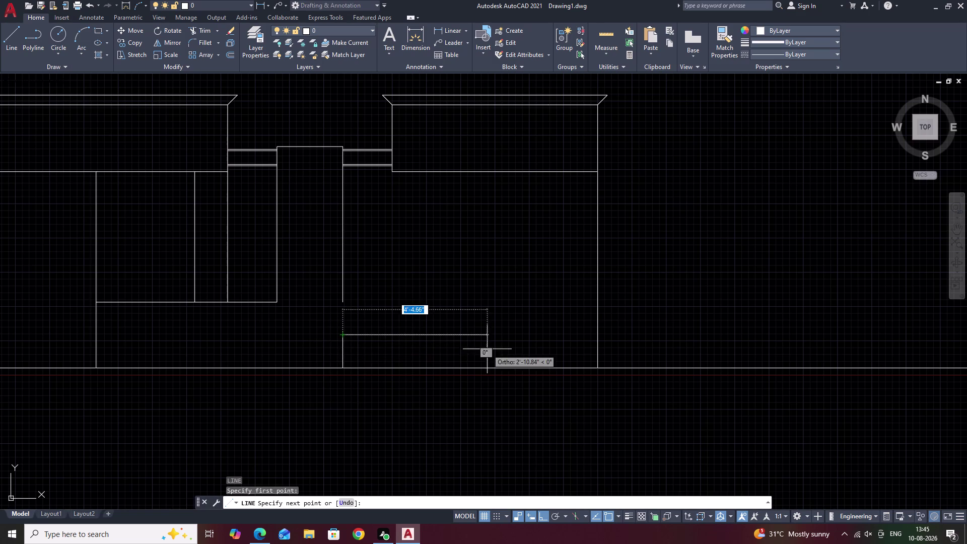
click(601, 337)
key(Escape)
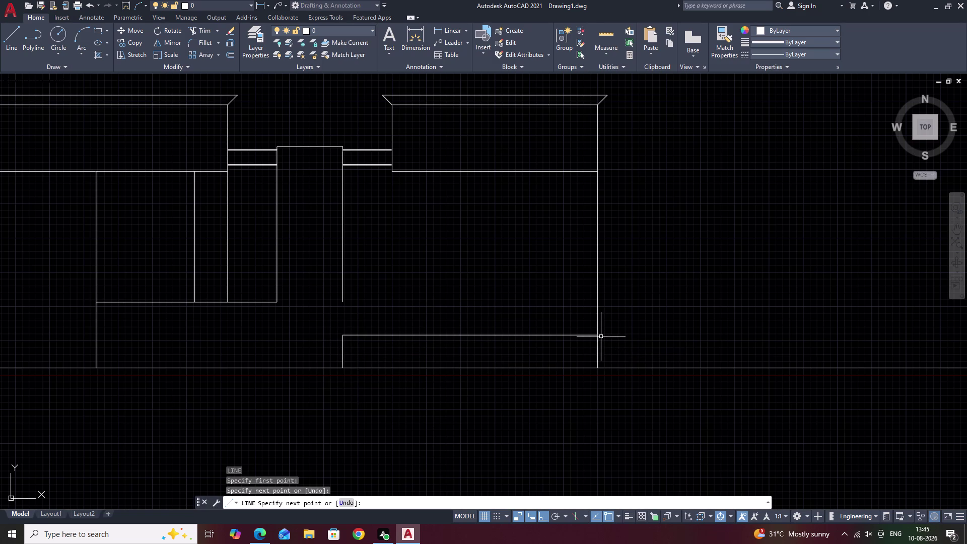
scroll(up, 3)
middle_drag(467, 341, 480, 302)
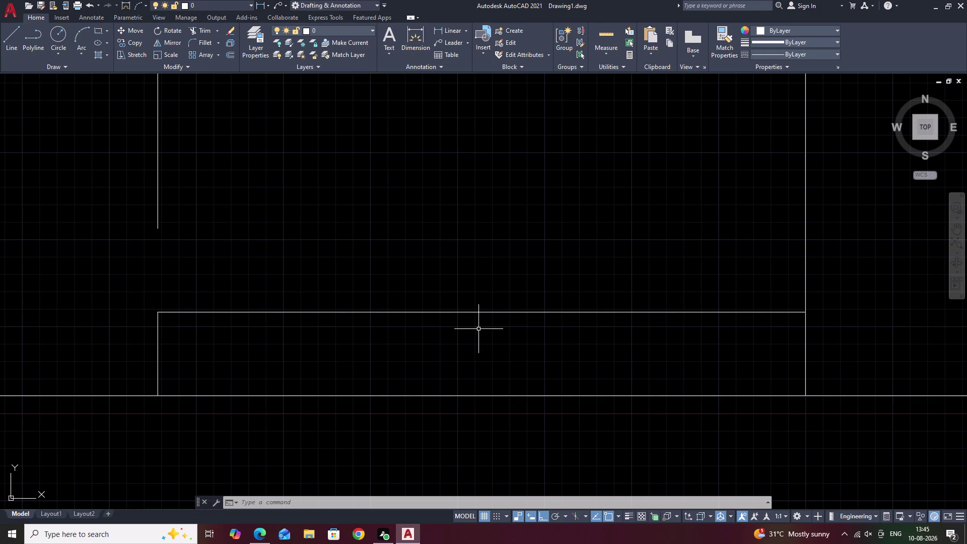
key(Escape)
scroll(down, 3)
middle_drag(575, 380, 325, 491)
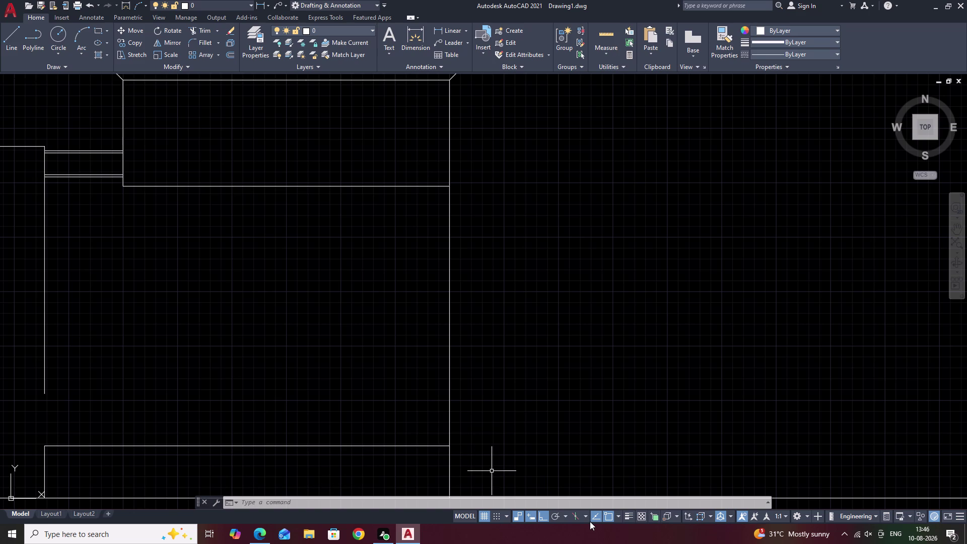
Clear stray keyboard input so no command is active.
key(o)
scroll(down, 3)
key(Escape)
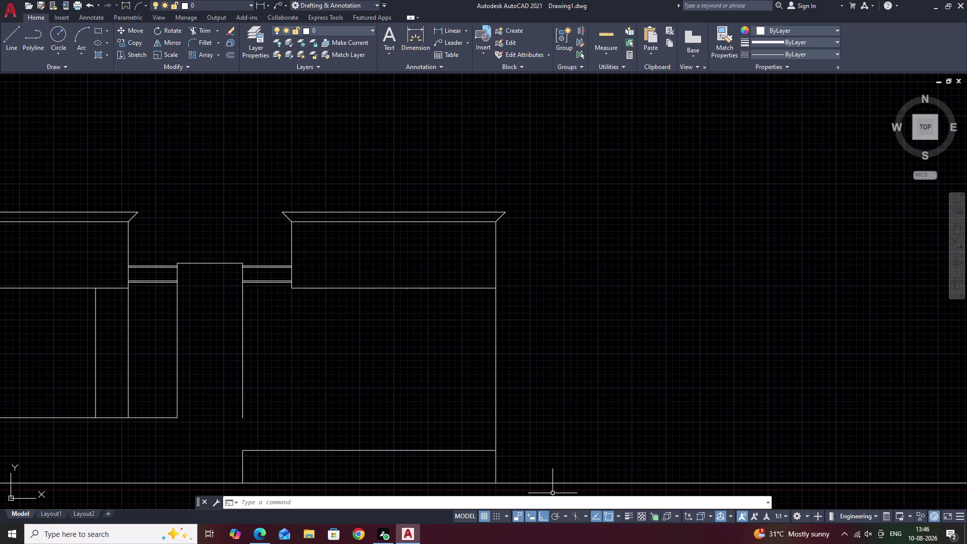
key(n)
key(BackSpace)
Split the right edge line below the upper block with BREAKATPOINT.
text(br)
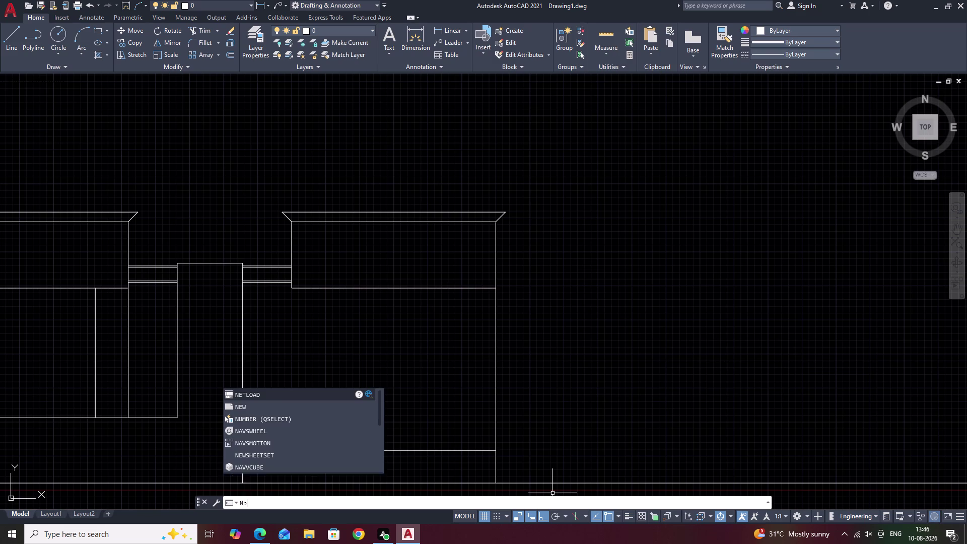
key(Escape)
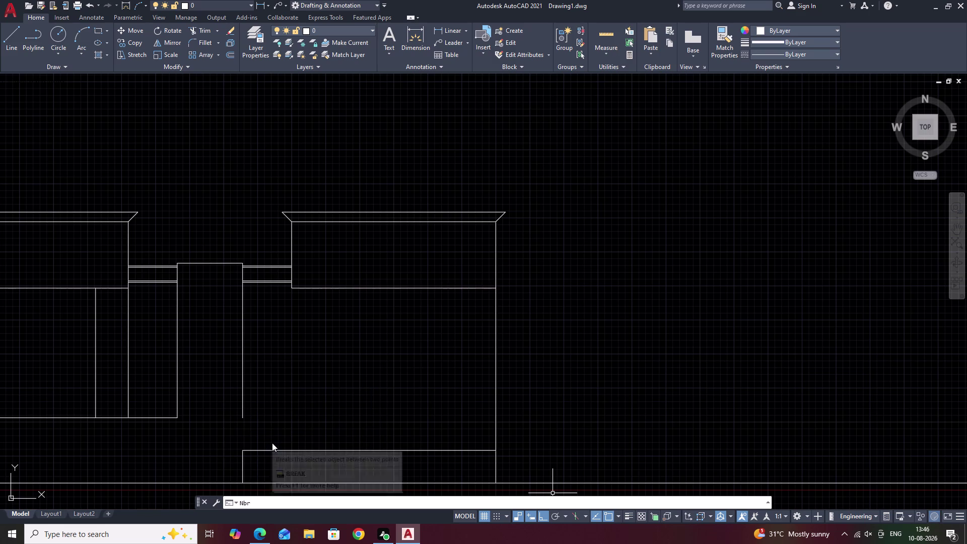
key(Escape)
key(Escape)
text(br)
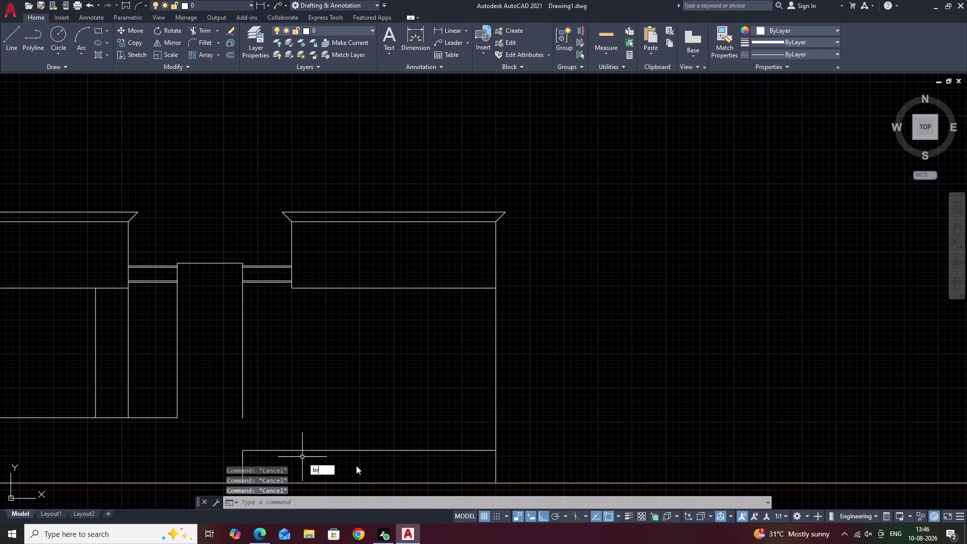
click(350, 498)
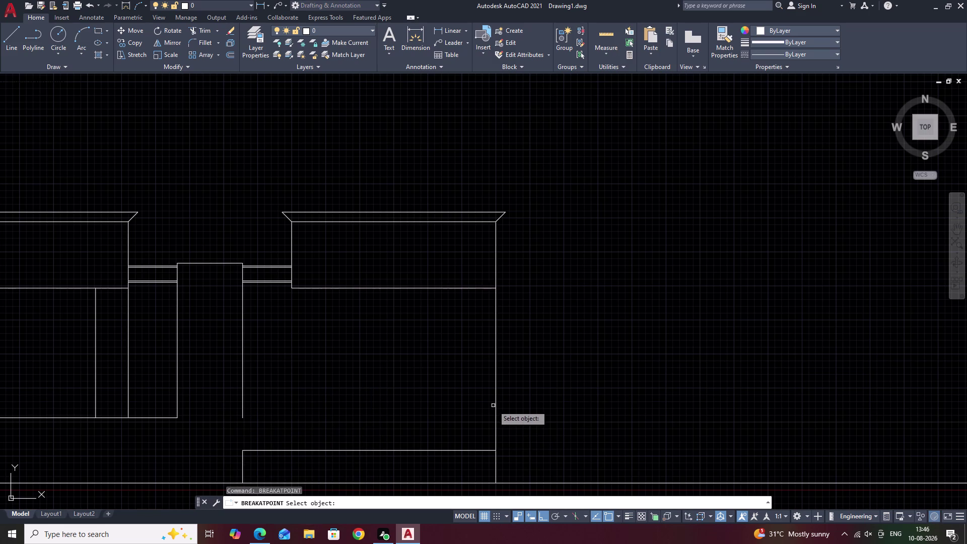
click(495, 404)
click(496, 451)
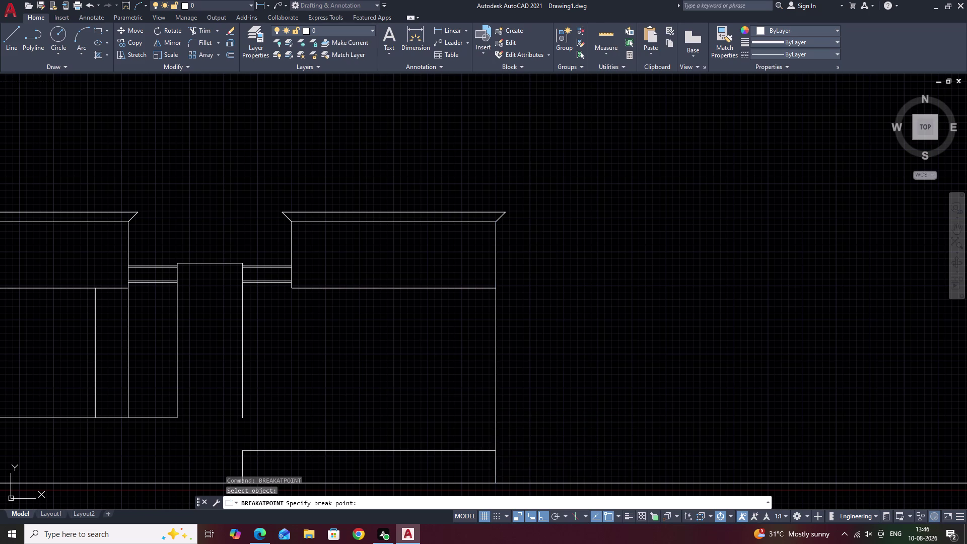
key(space)
click(495, 326)
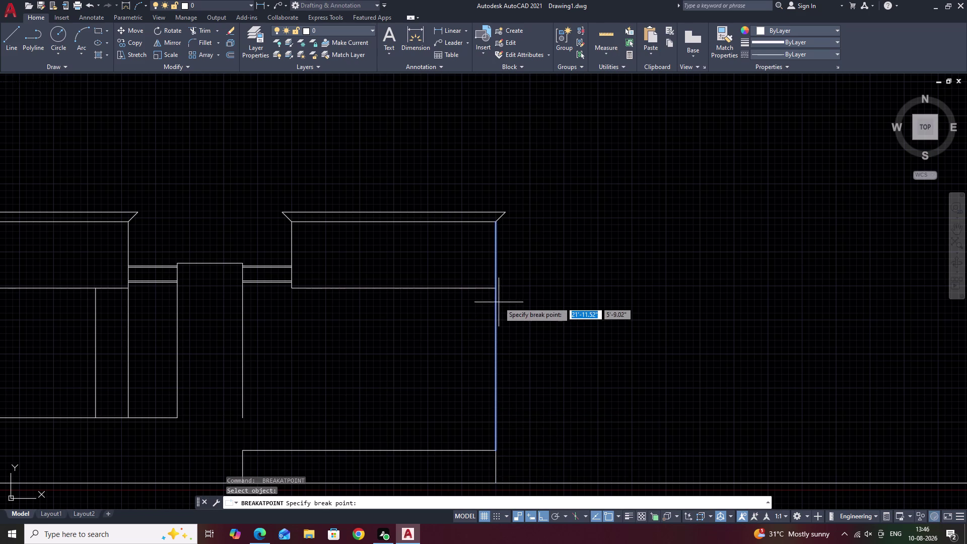
click(497, 291)
key(Escape)
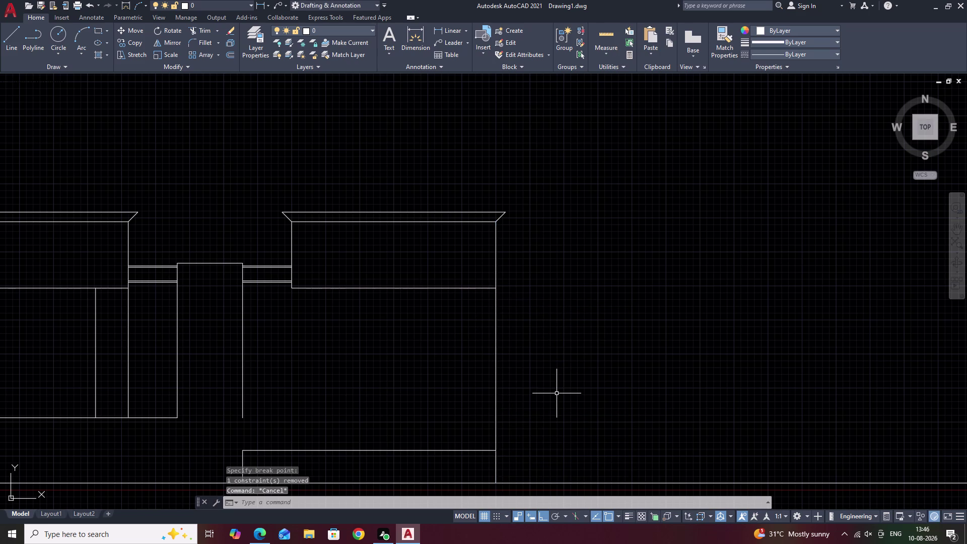
Offset the right edge 1'-6" to its left to form the inner divider.
text(o)
key(space)
text(1)
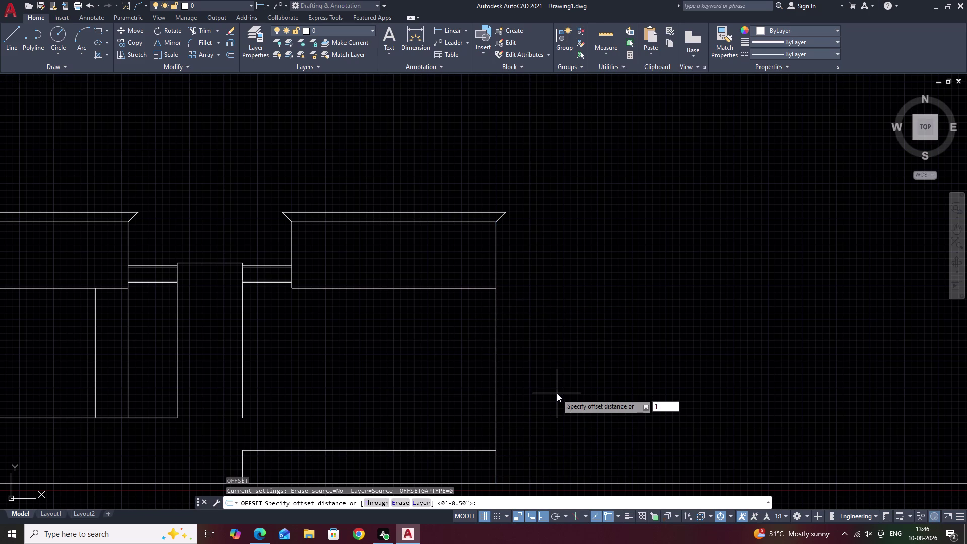
text('6)
key(apostrophe)
key(BackSpace)
key(shift+quotedbl)
key(space)
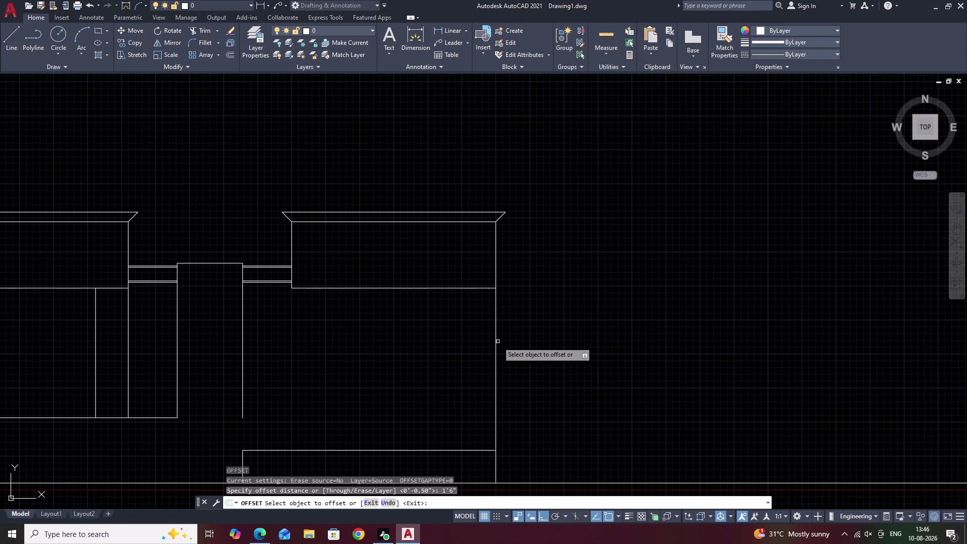
click(494, 342)
click(495, 342)
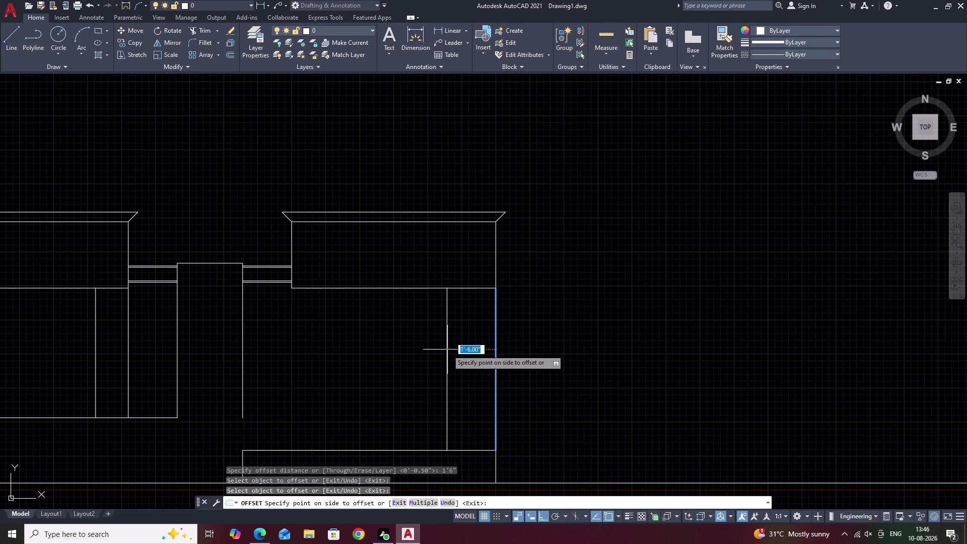
click(414, 353)
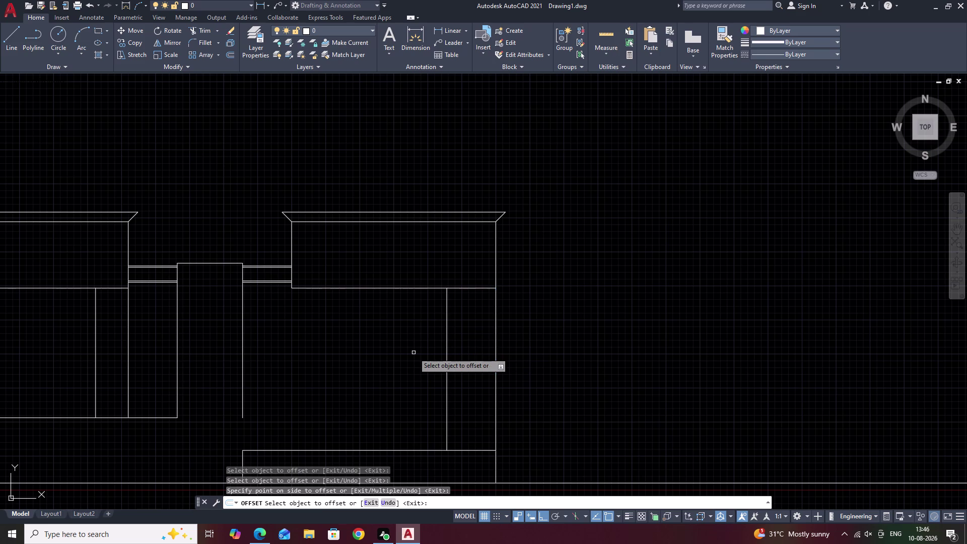
key(Escape)
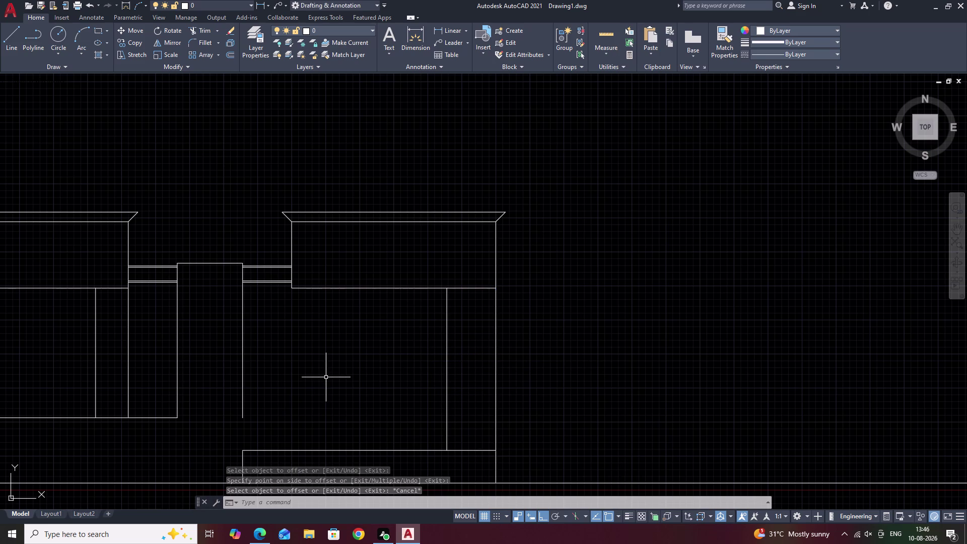
Split the low horizontal panel line where the inner divider meets it.
scroll(up, 3)
middle_drag(487, 469, 507, 401)
text(br)
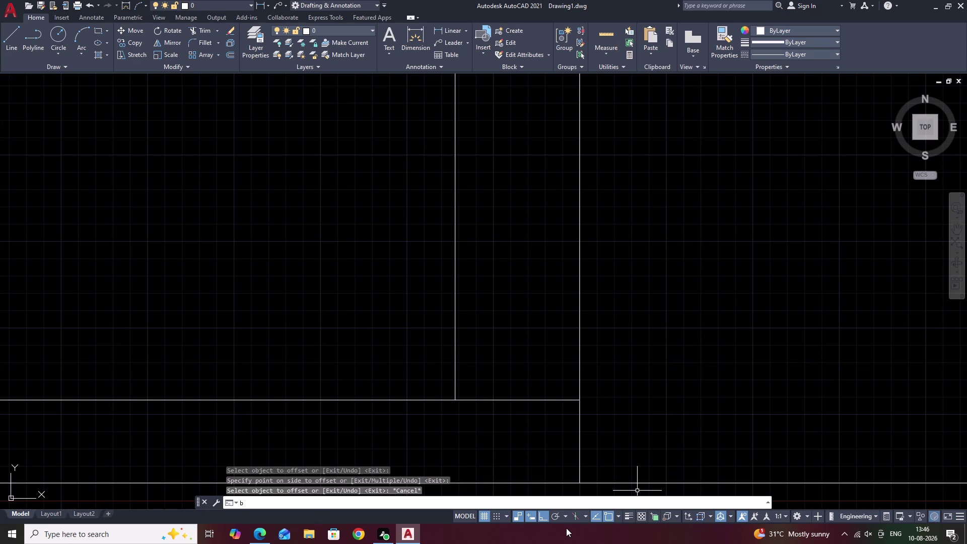
click(272, 428)
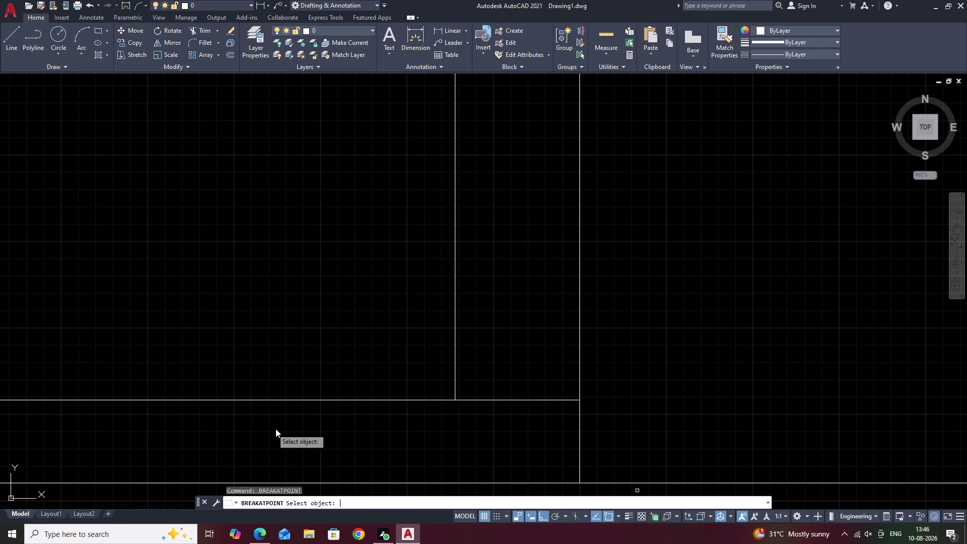
double_click(516, 399)
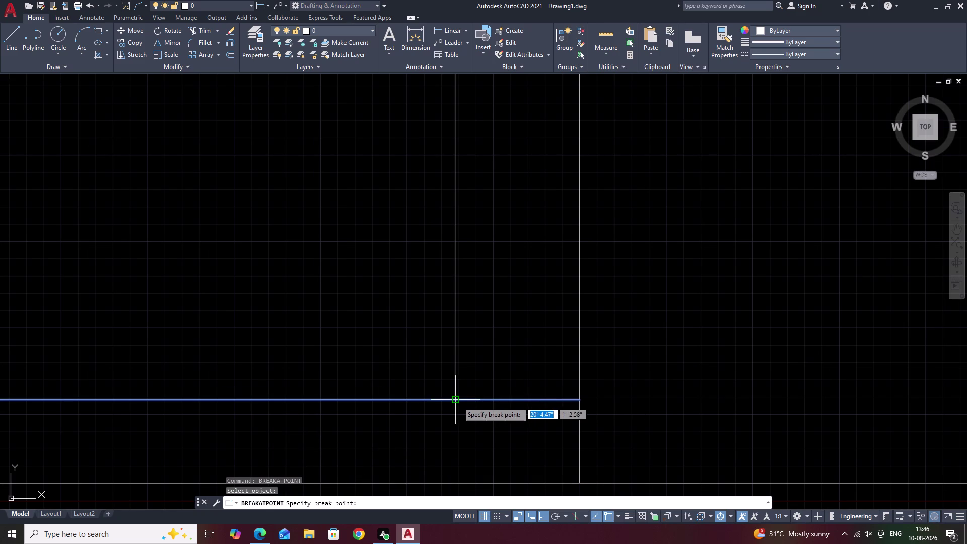
click(457, 401)
Cancel the stray OFFSET and start an ARRAY of the short right-hand piece.
text(o)
key(space)
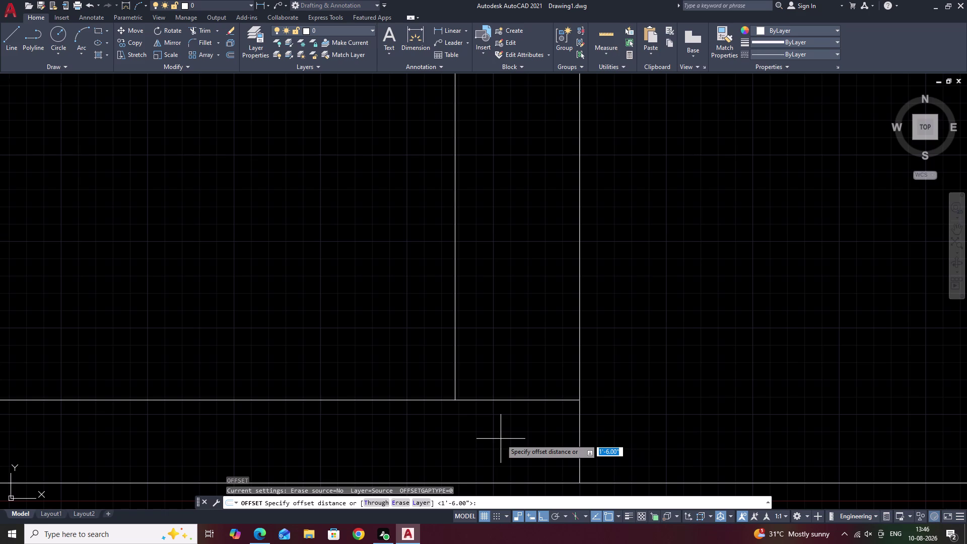
key(Escape)
click(521, 399)
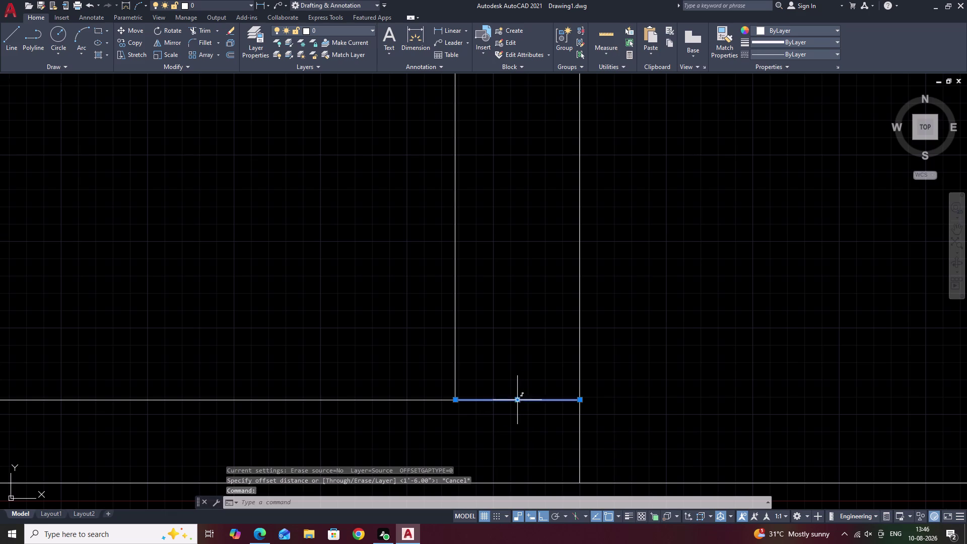
text(ar)
click(685, 431)
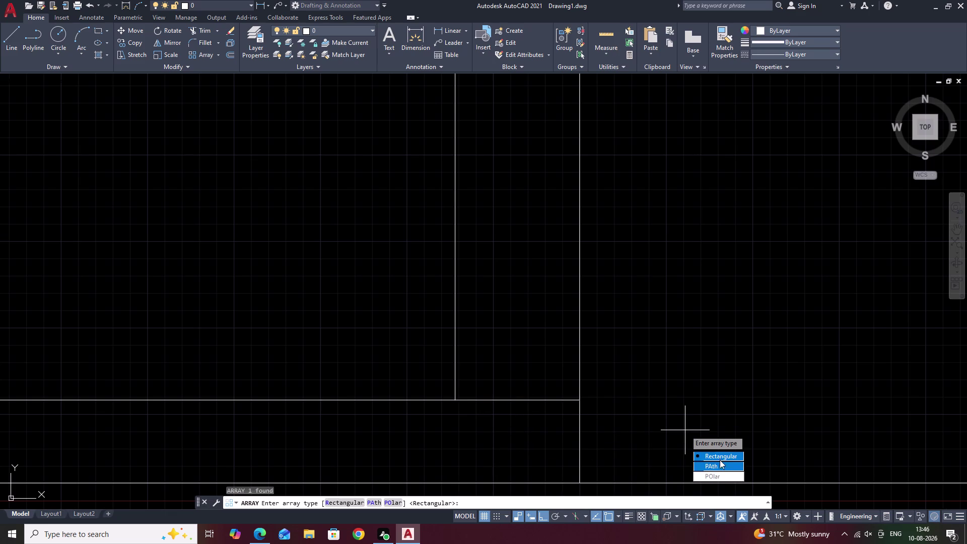
Make the rectangular array a single column and zoom in to select the stacked lines.
drag(719, 456, 685, 430)
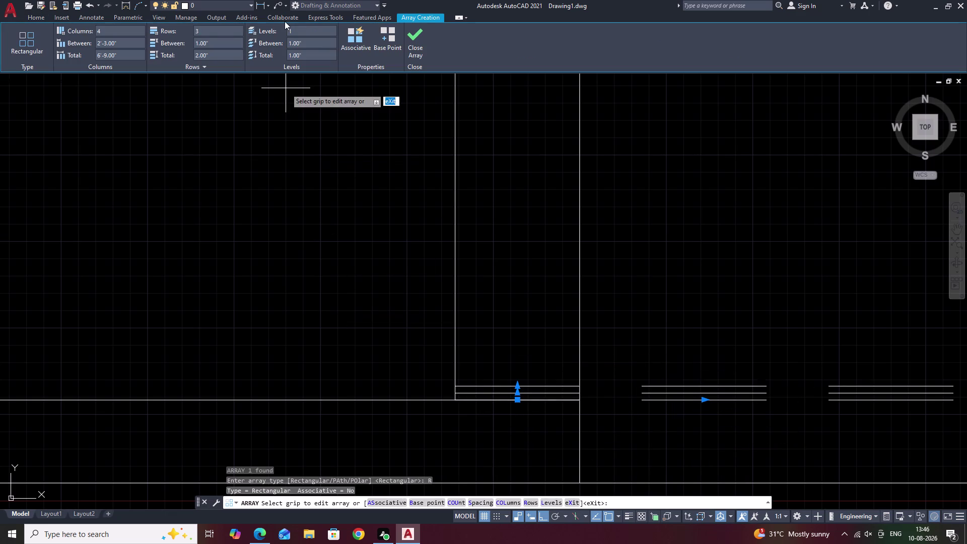
click(231, 31)
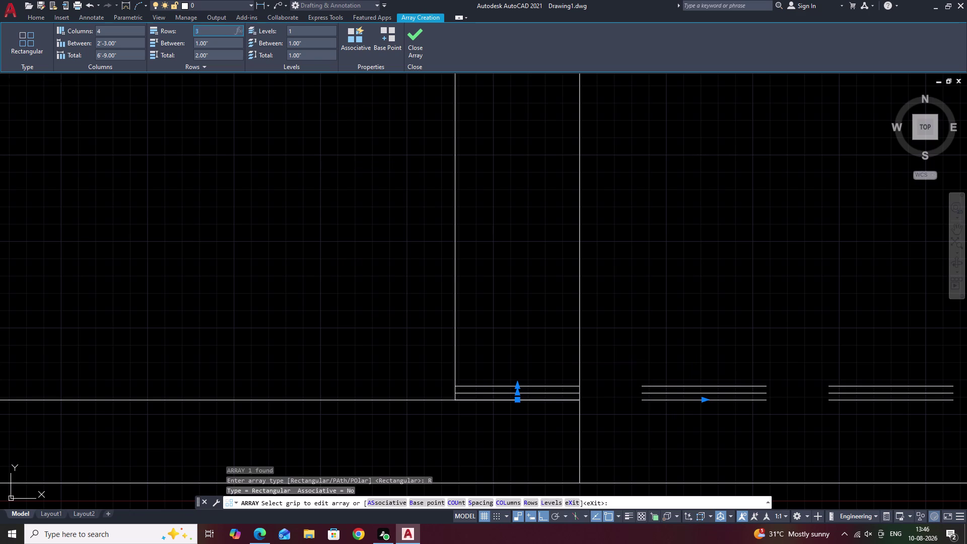
click(117, 33)
key(BackSpace)
key(1)
click(199, 174)
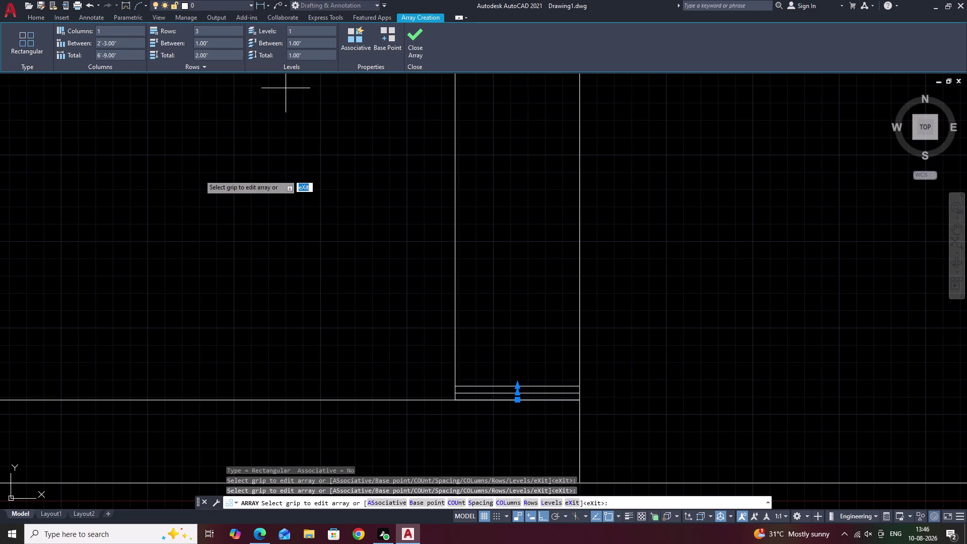
scroll(down, 3)
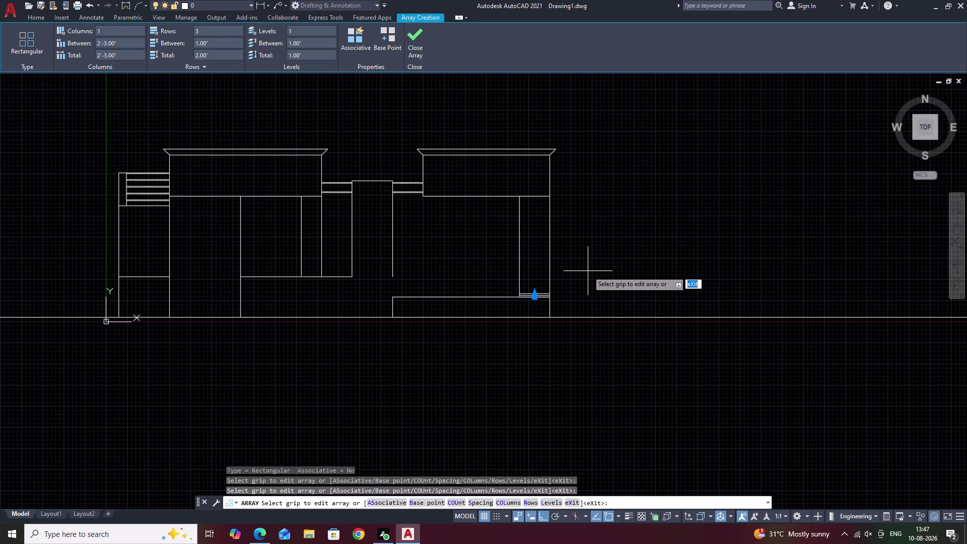
scroll(up, 3)
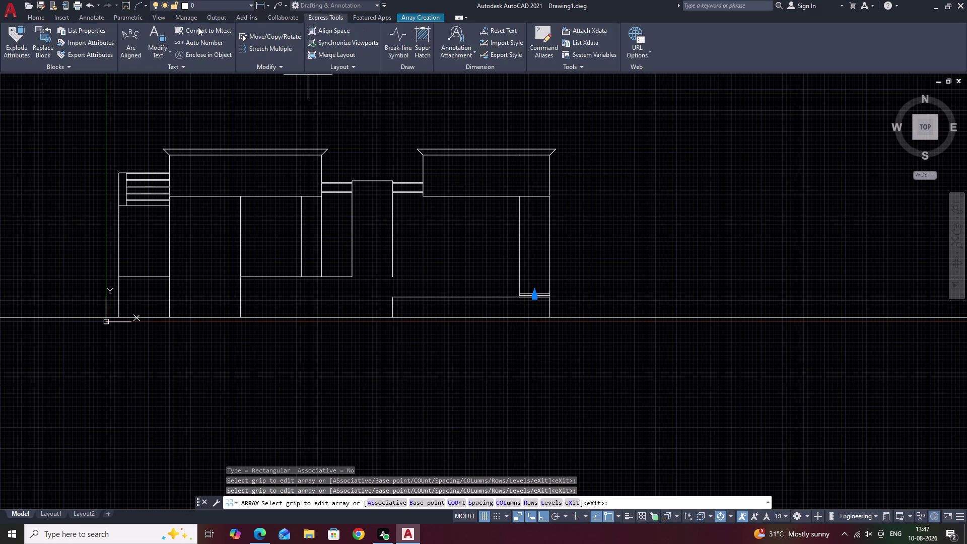
scroll(up, 3)
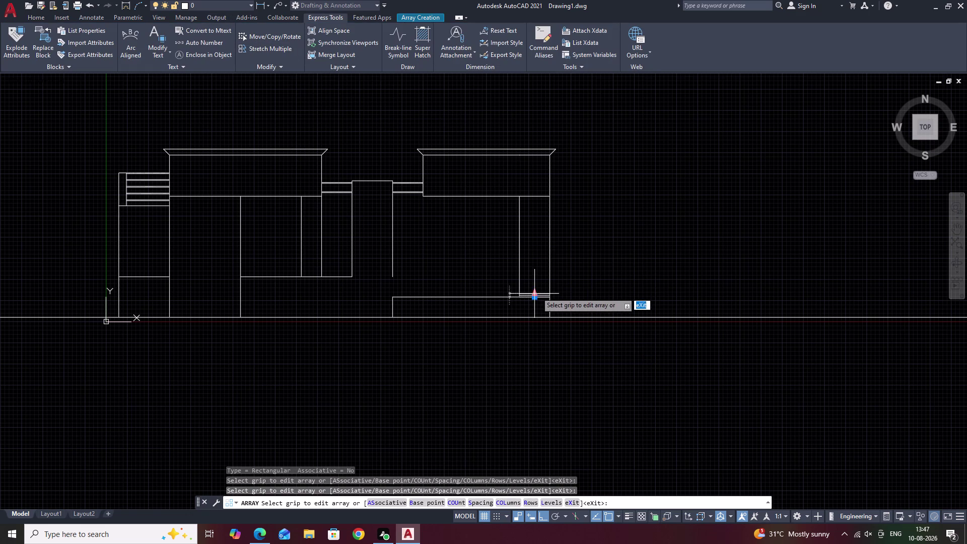
scroll(up, 3)
double_click(560, 300)
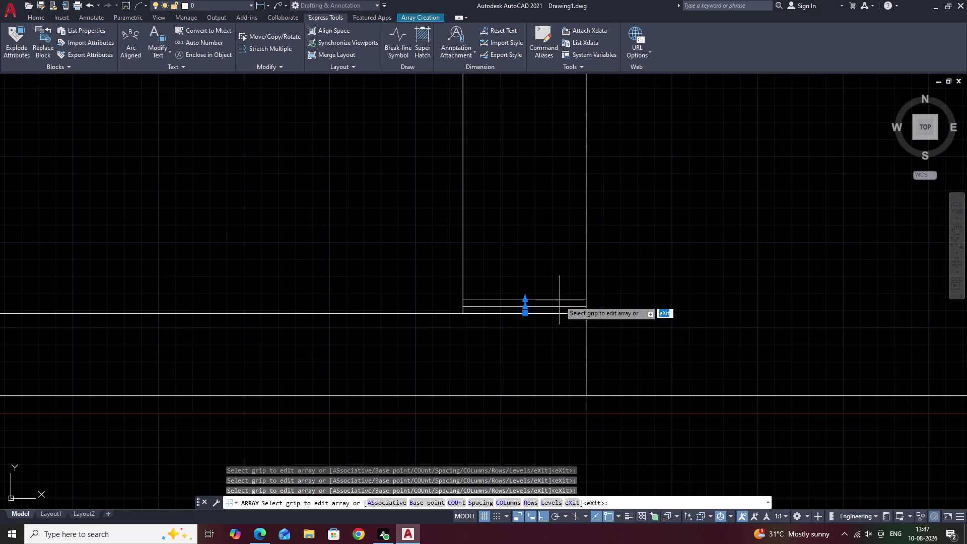
click(560, 300)
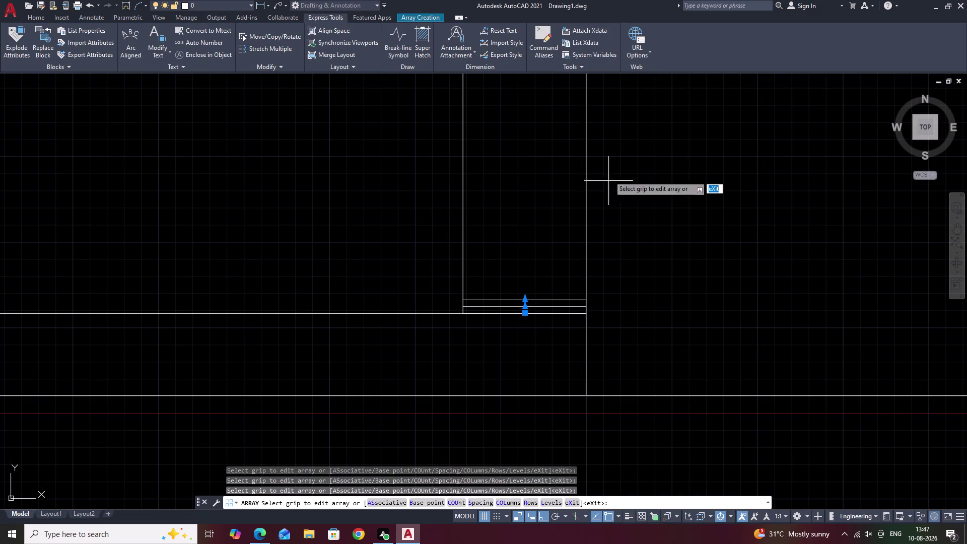
Set the array to 4 rows spaced 2' apart.
click(418, 15)
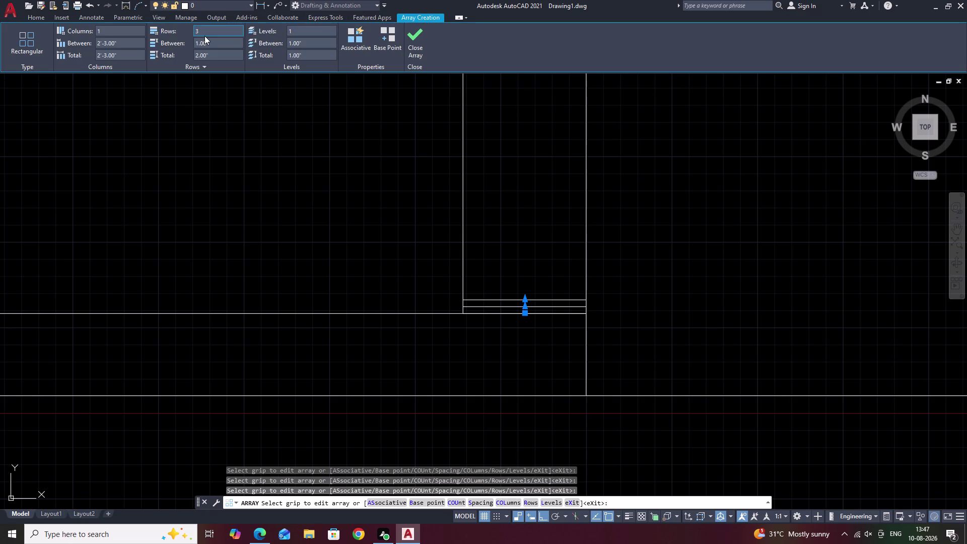
click(210, 31)
key(BackSpace)
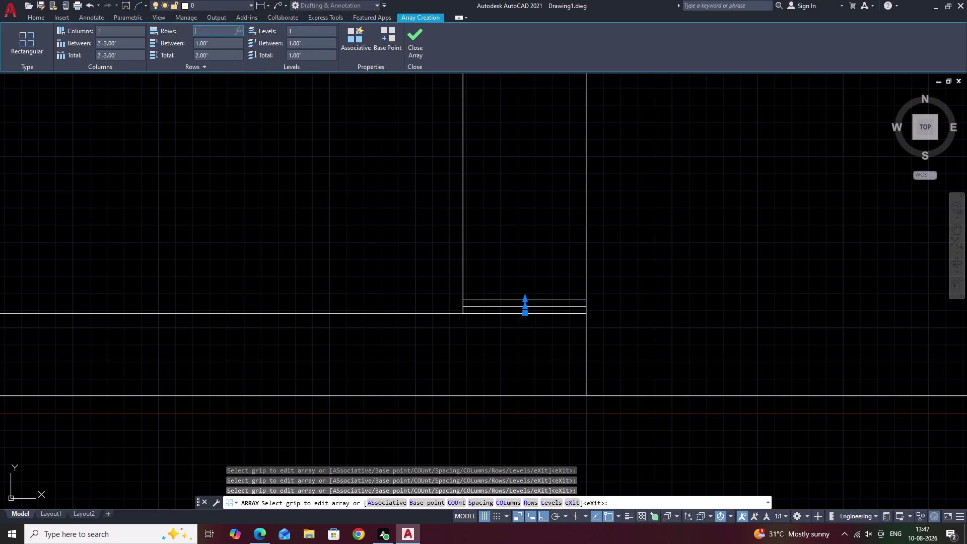
key(4)
click(214, 42)
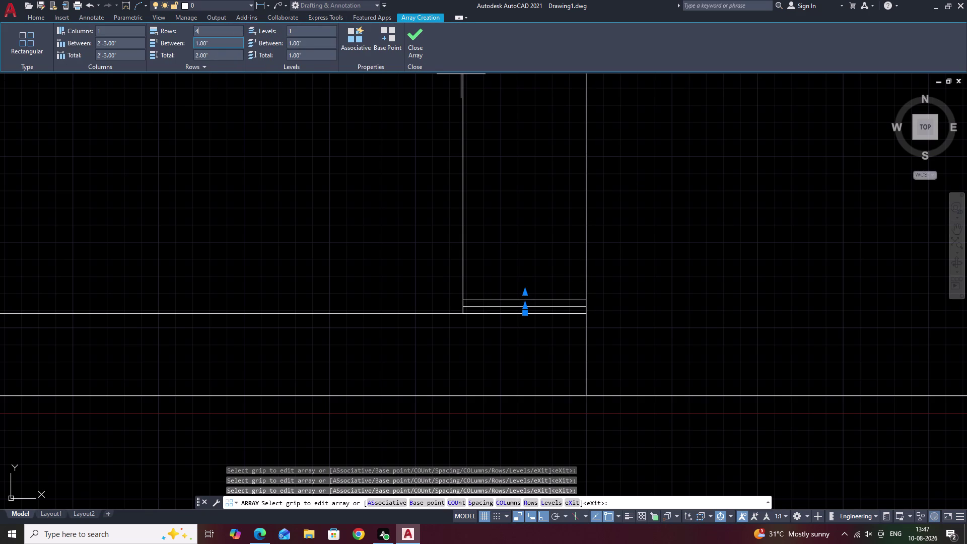
click(211, 42)
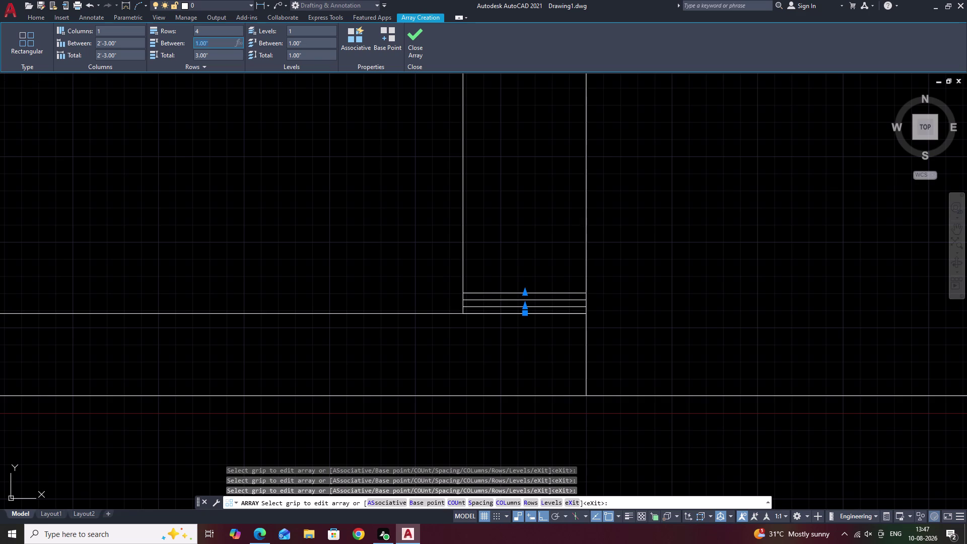
key(BackSpace)
text(2)
text(')
click(271, 146)
scroll(down, 3)
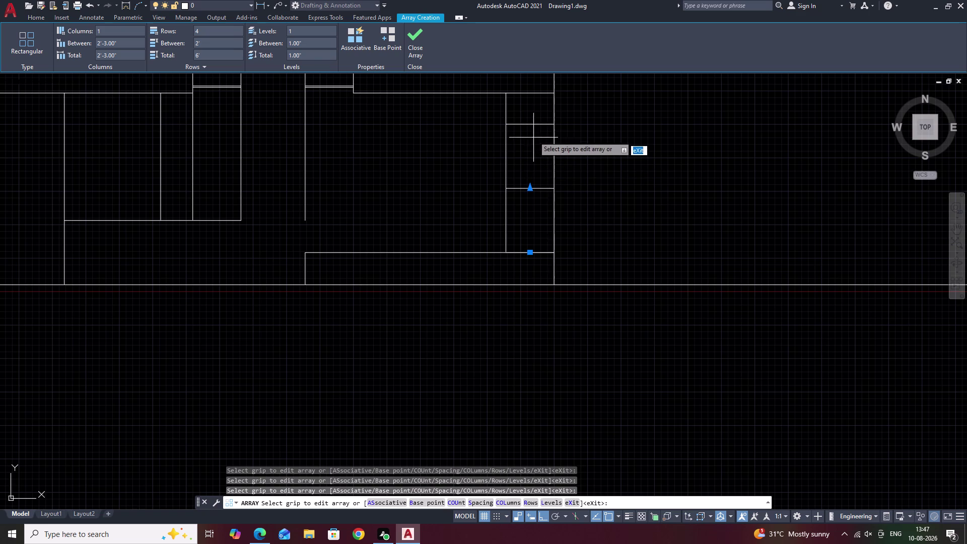
Set the line array's row spacing to 1' and its row count to 7.
click(206, 45)
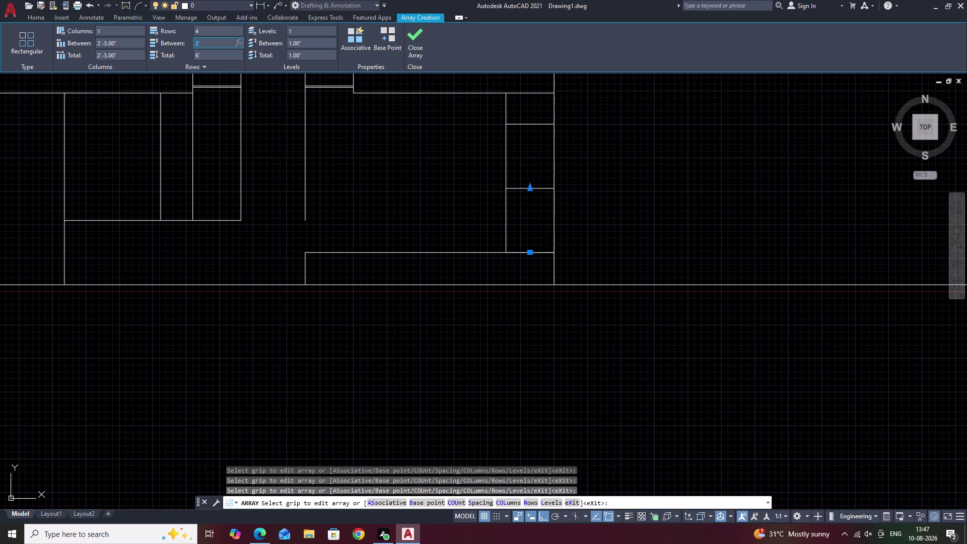
key(BackSpace)
text(1')
click(384, 164)
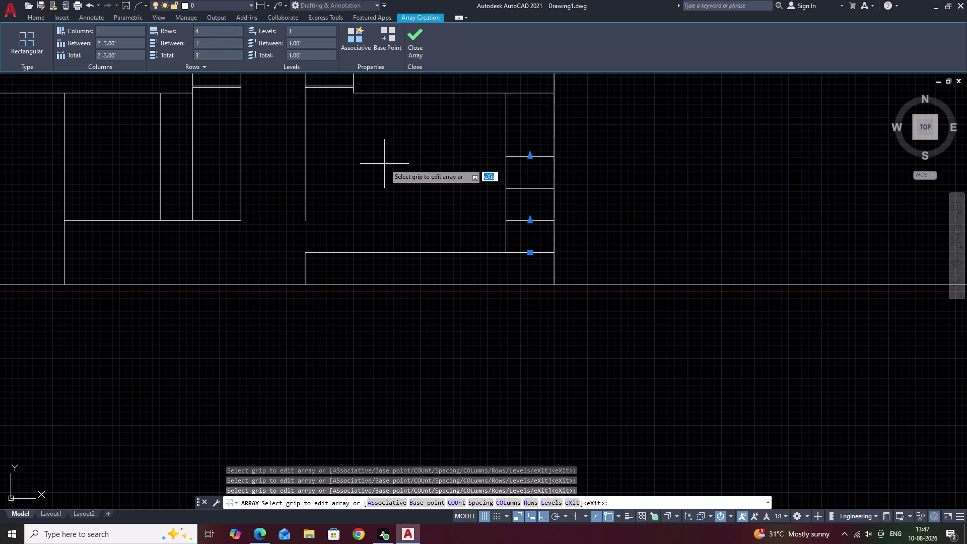
click(216, 32)
key(BackSpace)
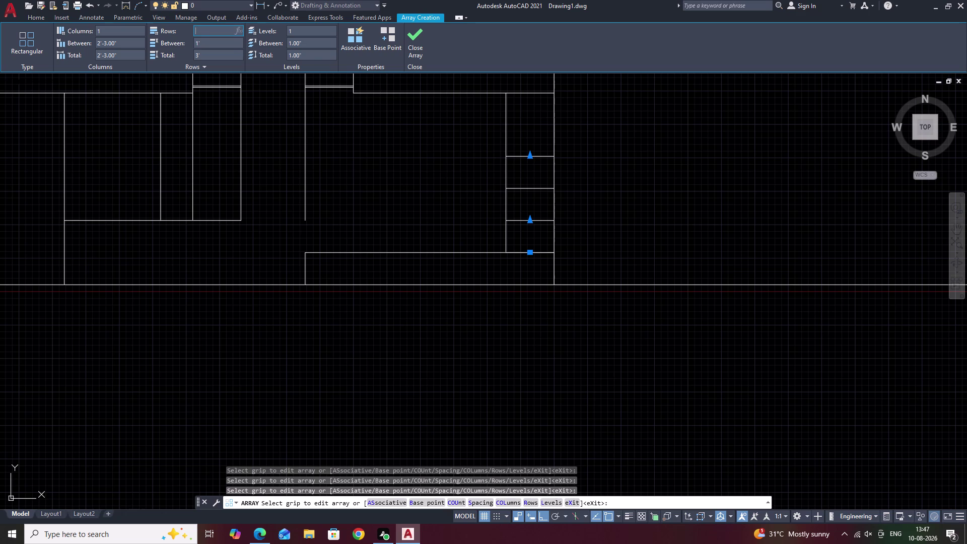
key(7)
click(404, 178)
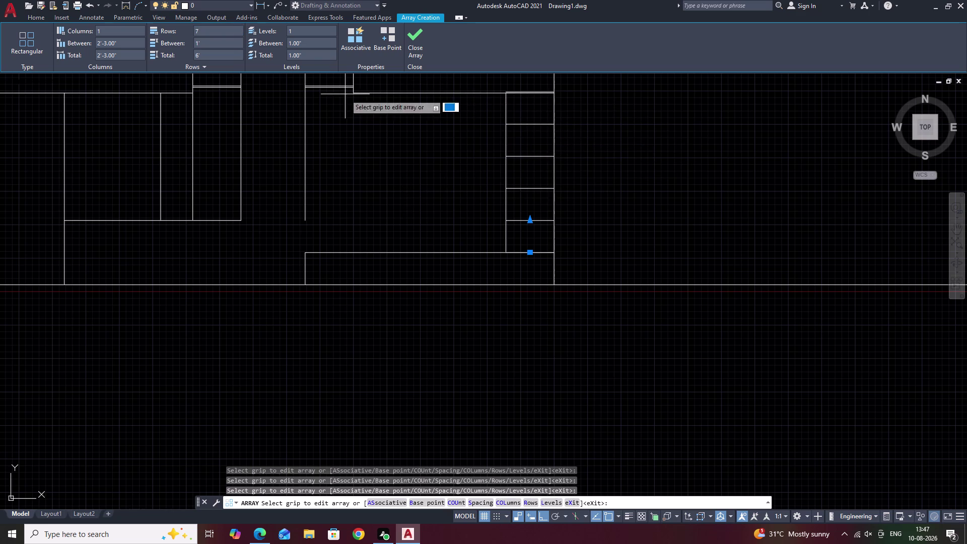
Try a half-foot (.5') spacing between the array rows.
scroll(up, 3)
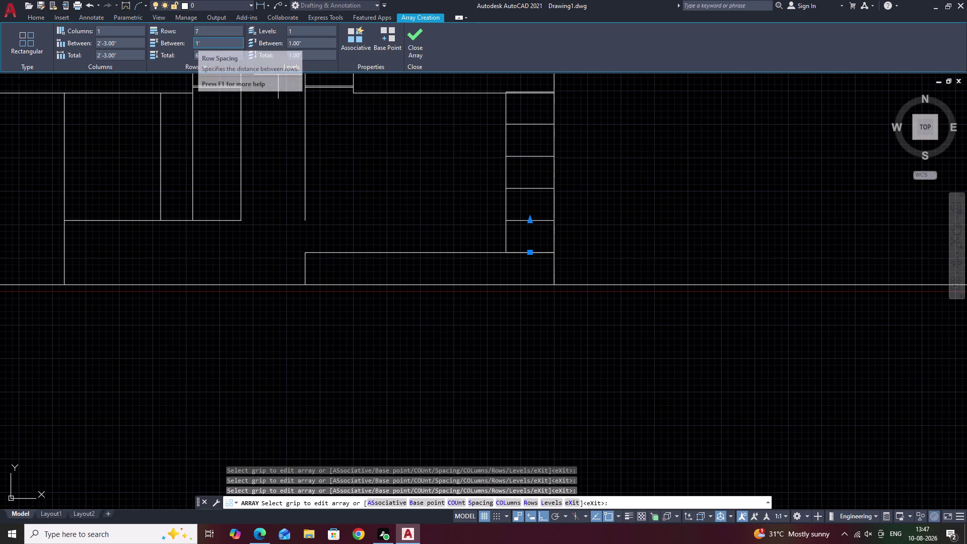
click(196, 43)
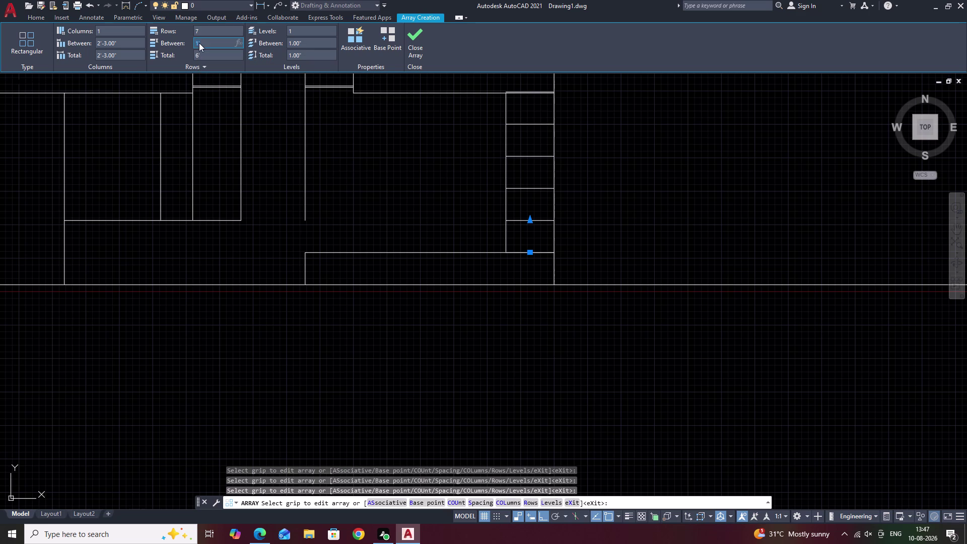
key(BackSpace)
text(.)
text(5)
key(apostrophe)
click(251, 112)
Re-enter the .5' row spacing, then try a row spacing of 1.
click(218, 43)
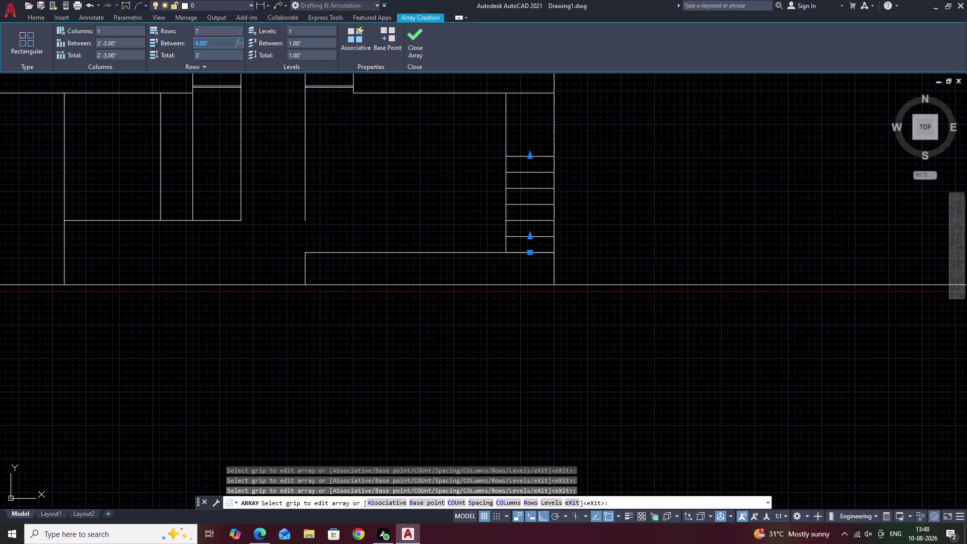
key(BackSpace)
text(.5)
key(apostrophe)
click(270, 126)
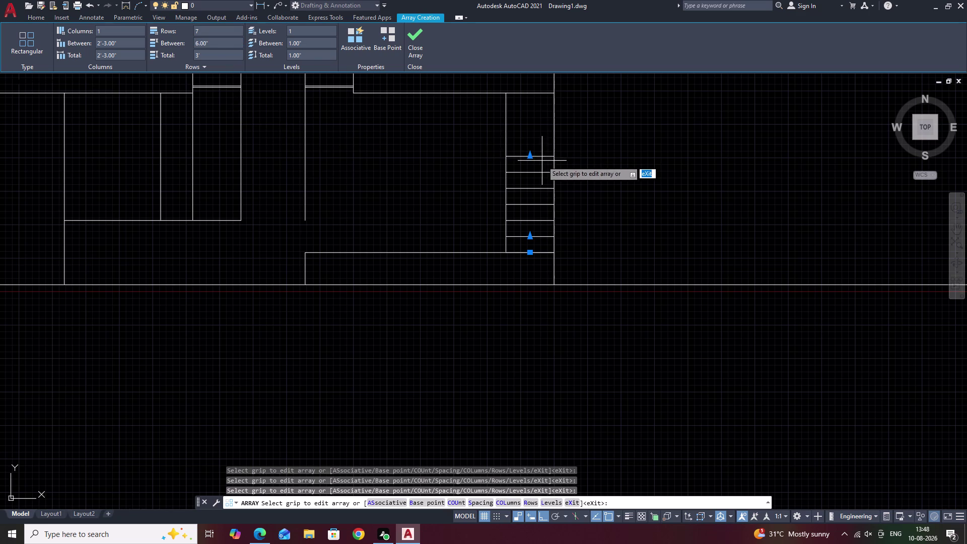
click(211, 43)
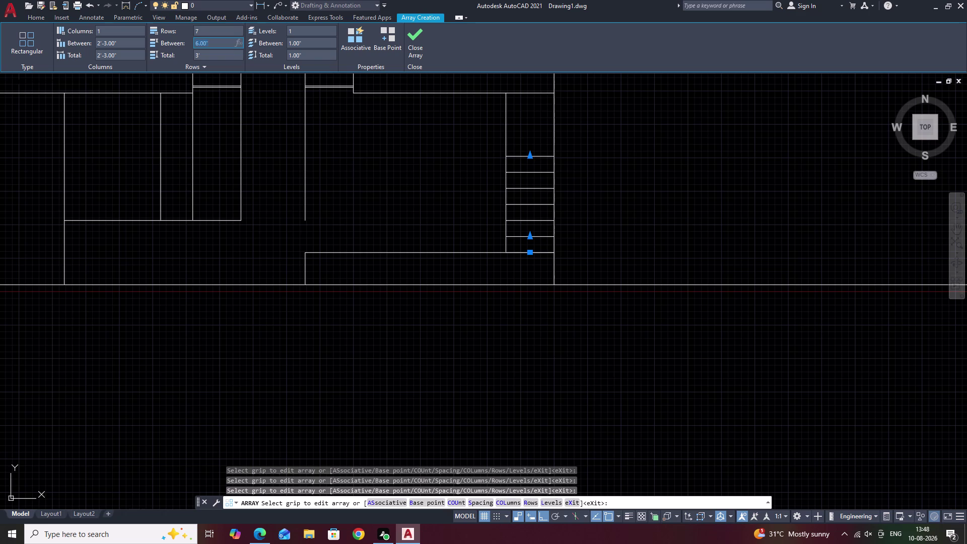
key(BackSpace)
key(1)
click(356, 182)
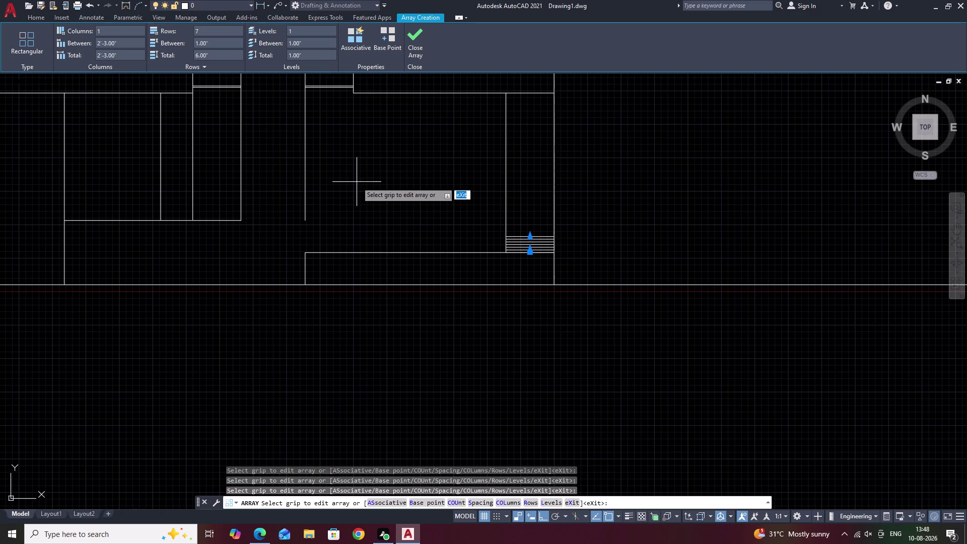
Restore the 1' row spacing and review the array.
click(220, 44)
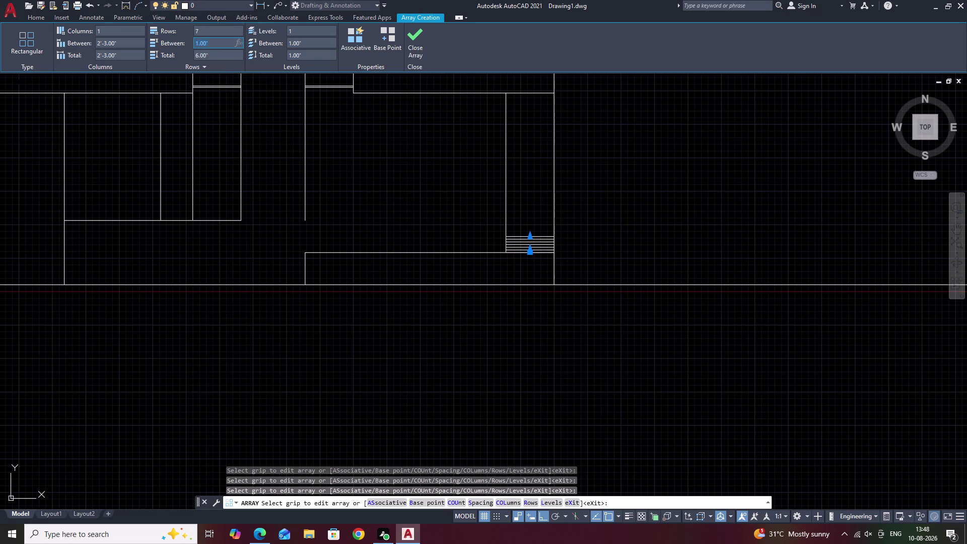
key(BackSpace)
text(1')
click(334, 142)
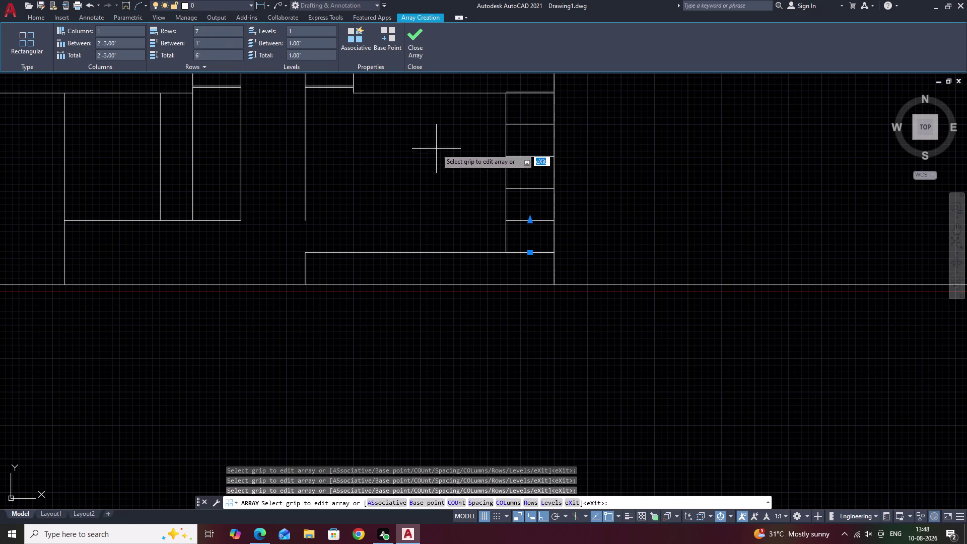
click(209, 26)
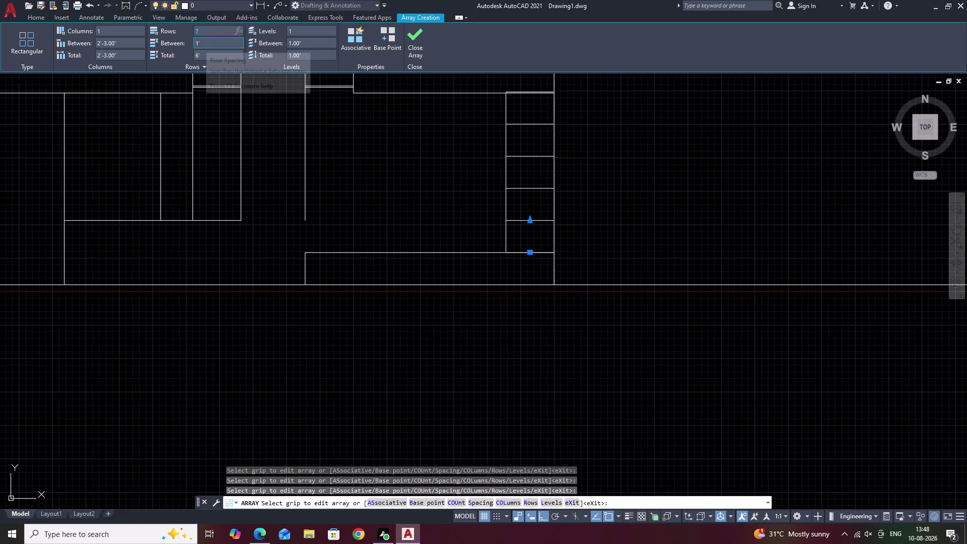
Settle on a 9" row spacing and finish editing the array.
click(200, 43)
key(BackSpace)
key(9)
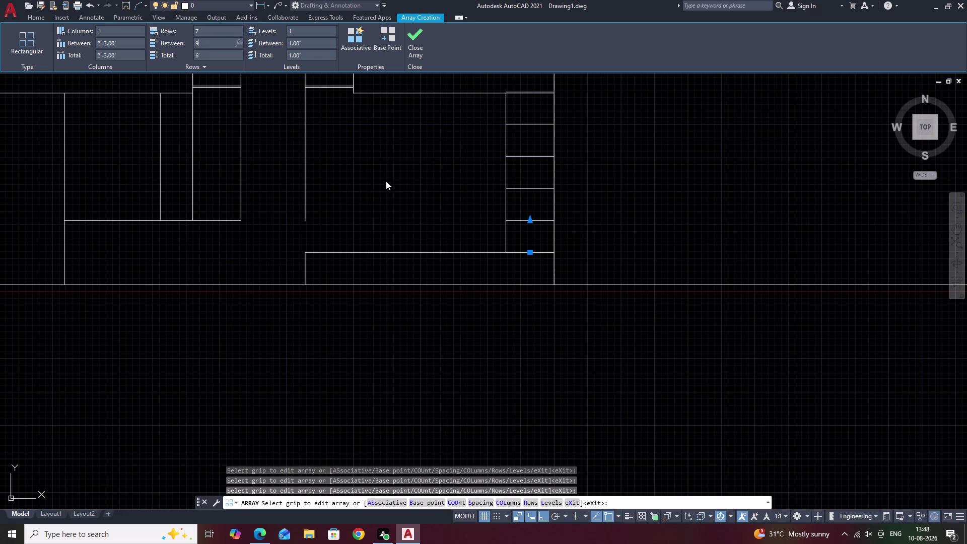
click(380, 162)
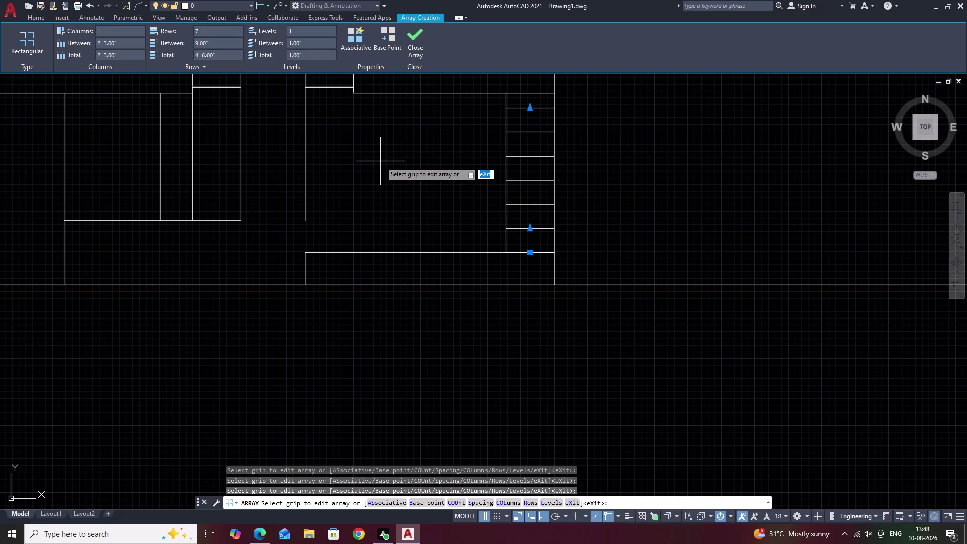
key(Escape)
middle_drag(378, 162, 186, 254)
scroll(up, 3)
middle_drag(214, 250, 259, 207)
middle_drag(211, 288, 229, 288)
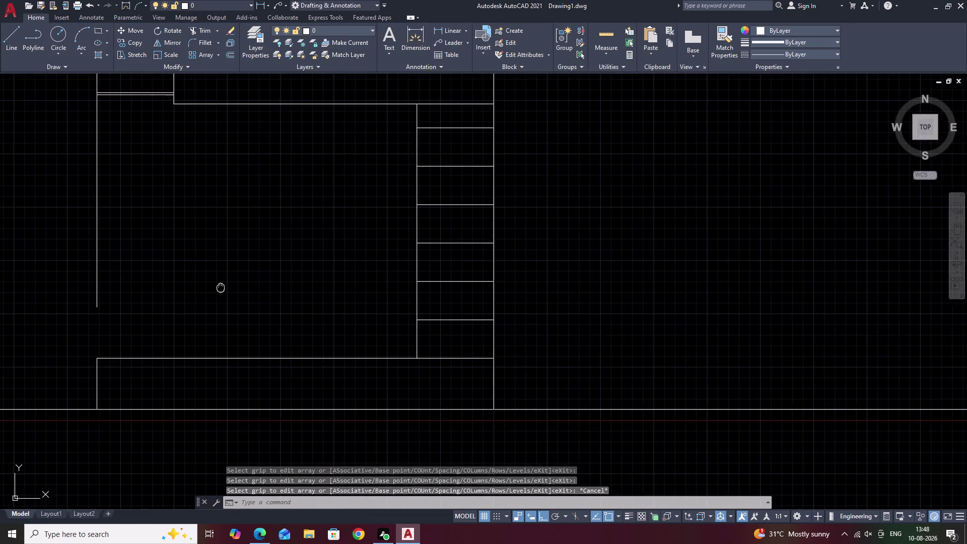
Start a line tracked 1'3" from the right strip's lower corner.
middle_drag(229, 287, 267, 288)
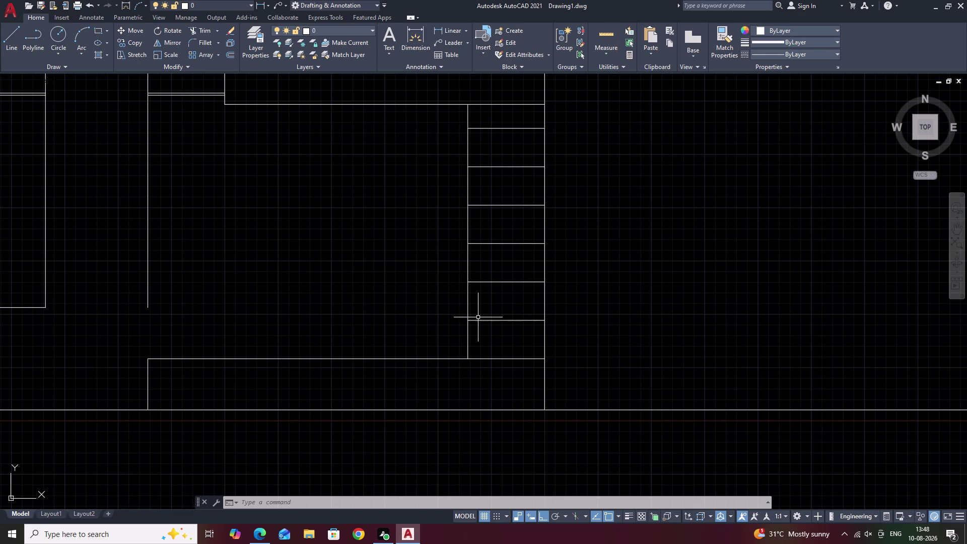
text(l)
key(space)
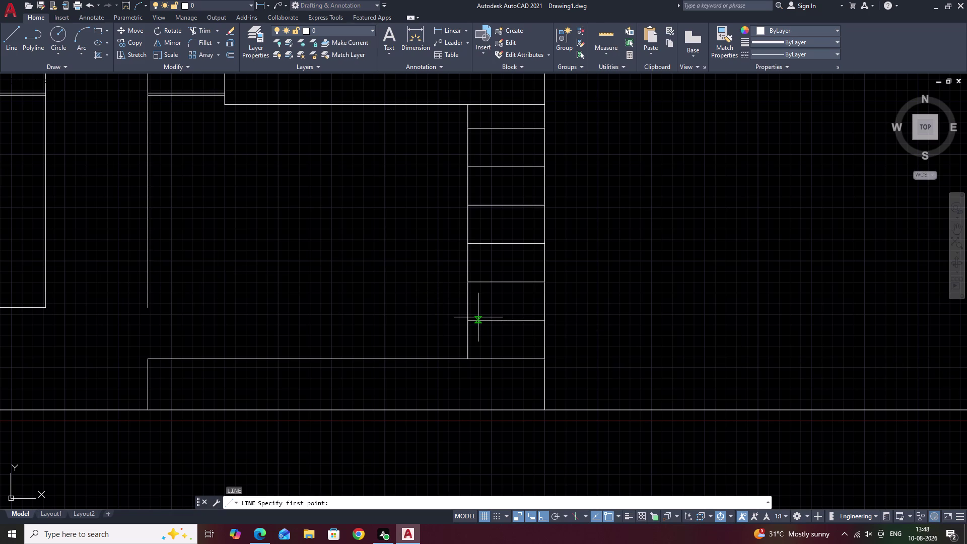
key(t)
text(k)
key(space)
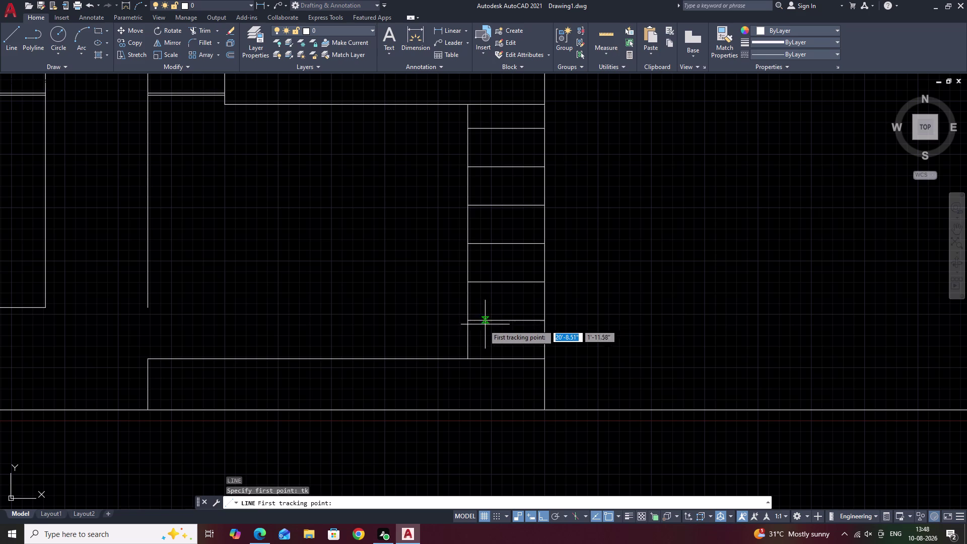
click(467, 321)
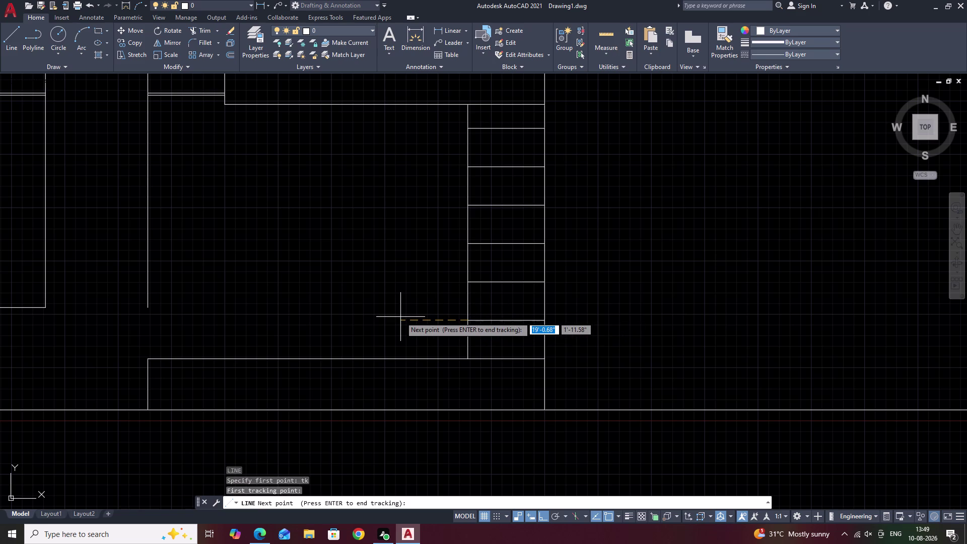
key(1)
key(apostrophe)
key(3)
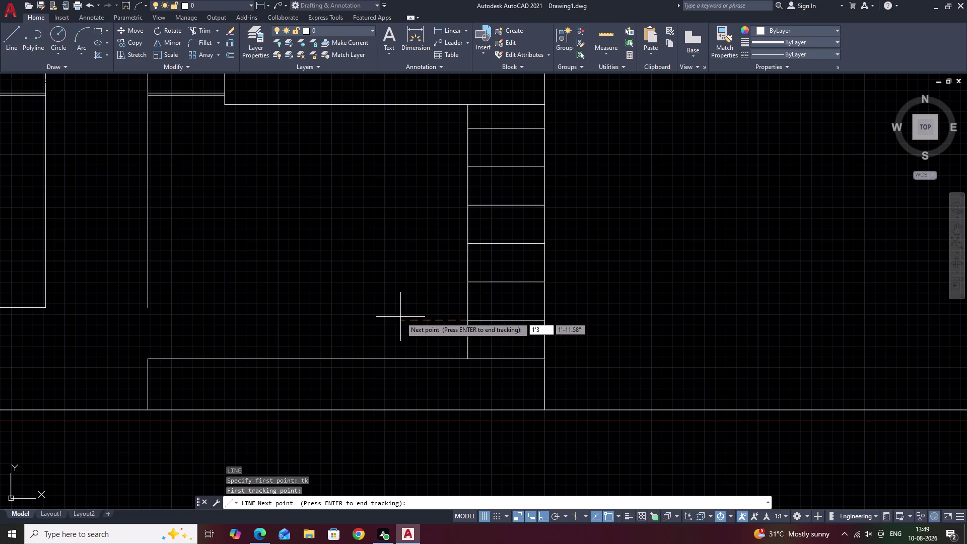
key(shift+quotedbl)
key(space)
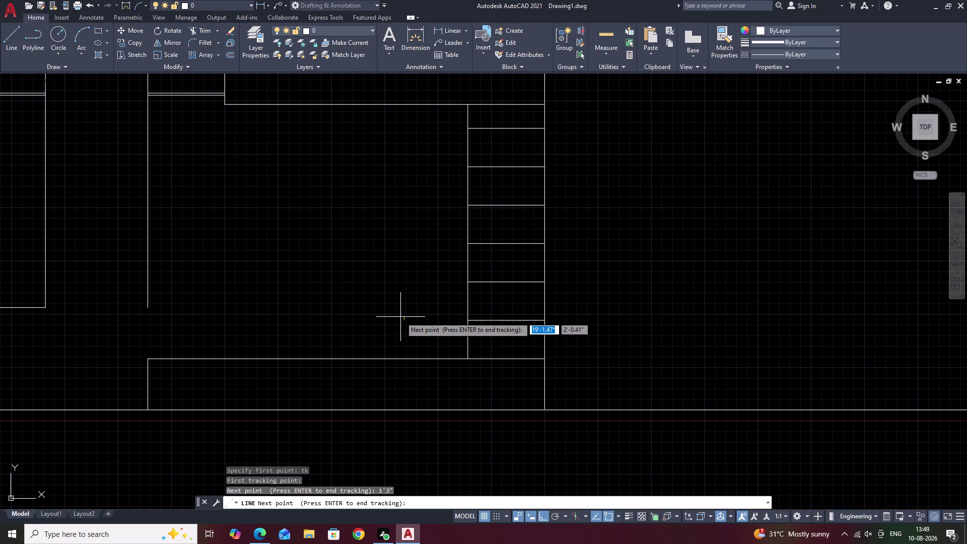
key(space)
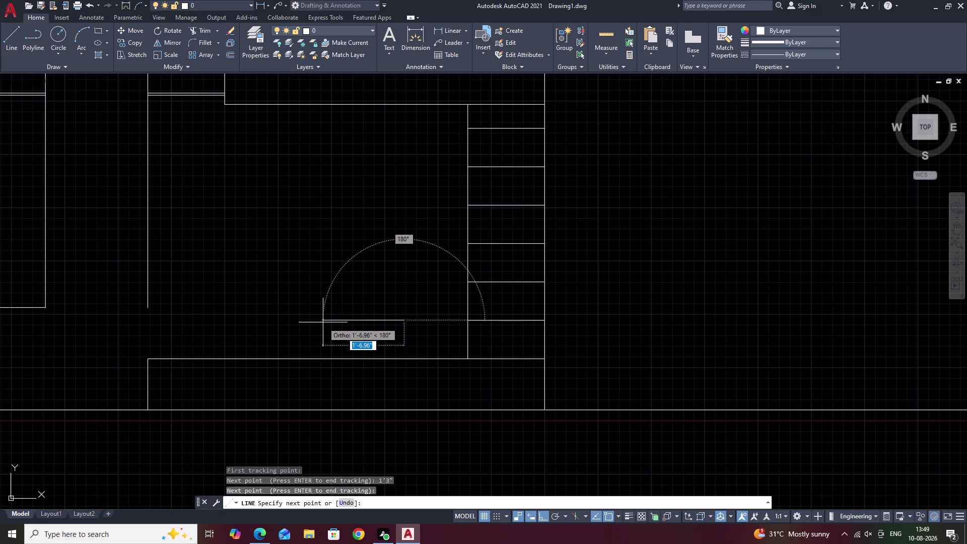
Draw the 3'6"-wide, 9"-tall rectangular panel outline and close it.
key(3)
text(')
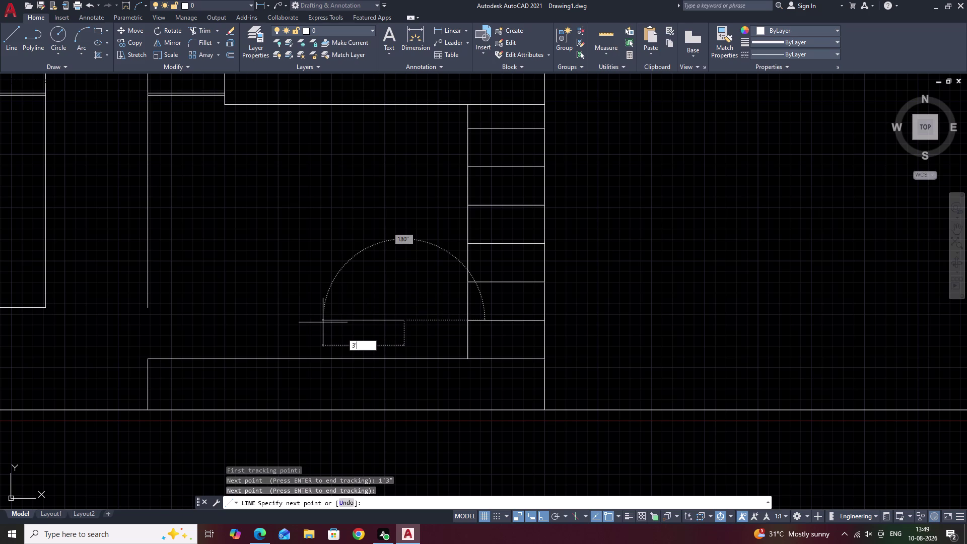
text(6")
key(space)
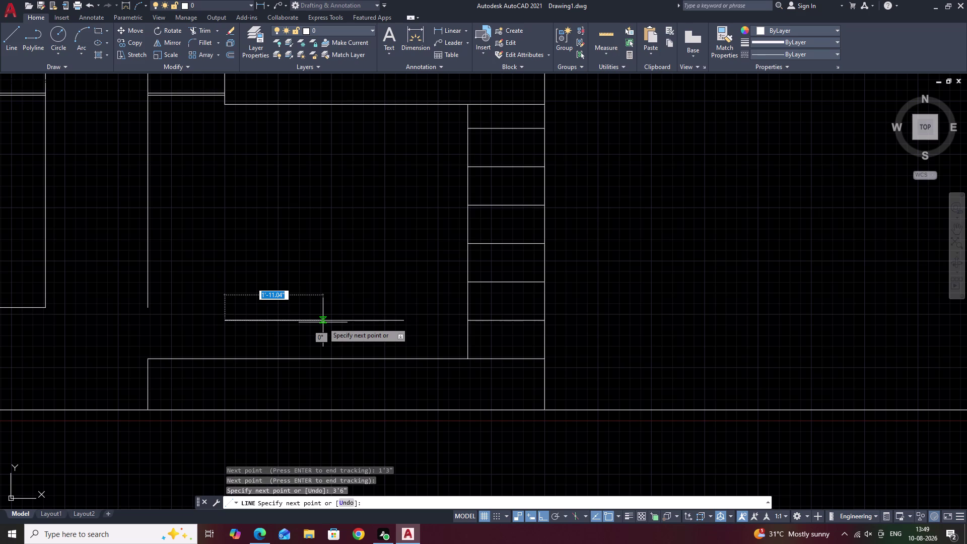
text(9)
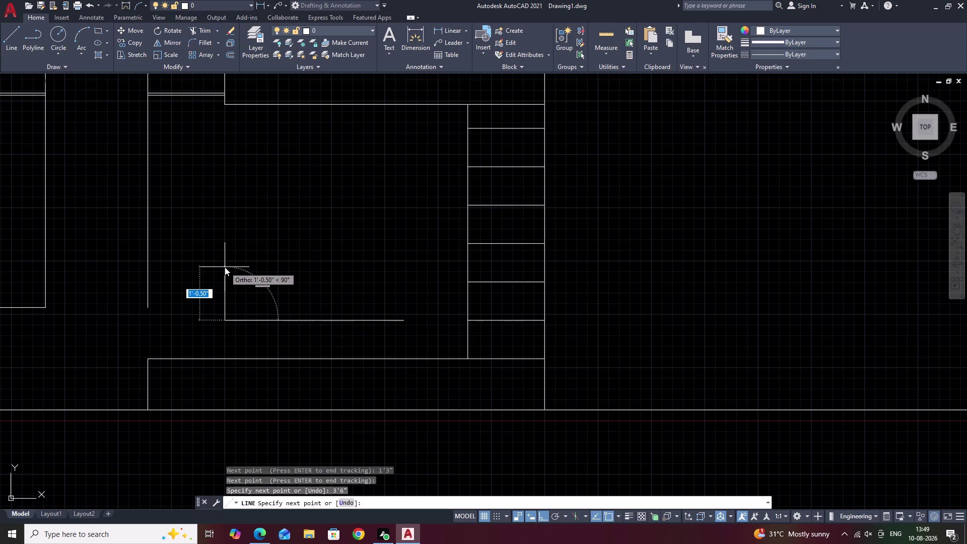
key(space)
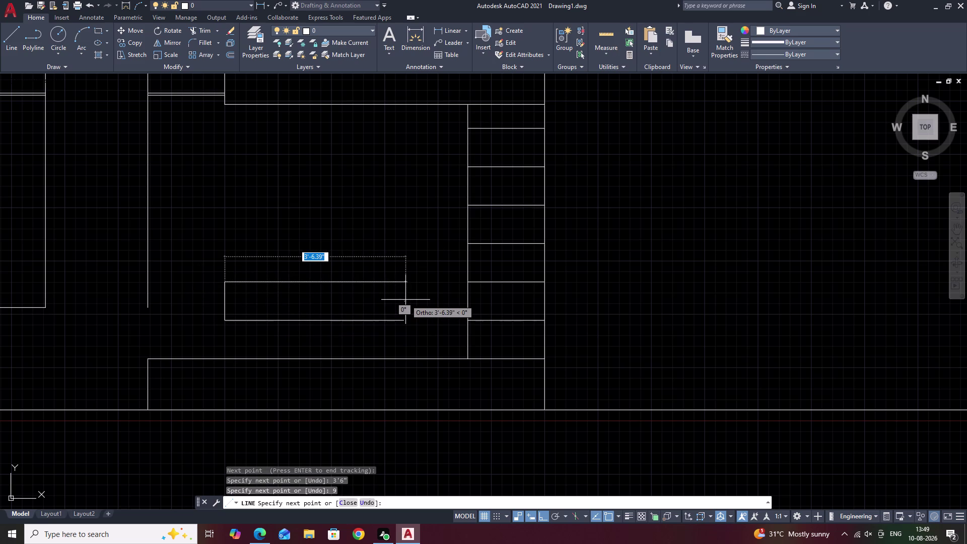
text(3'6")
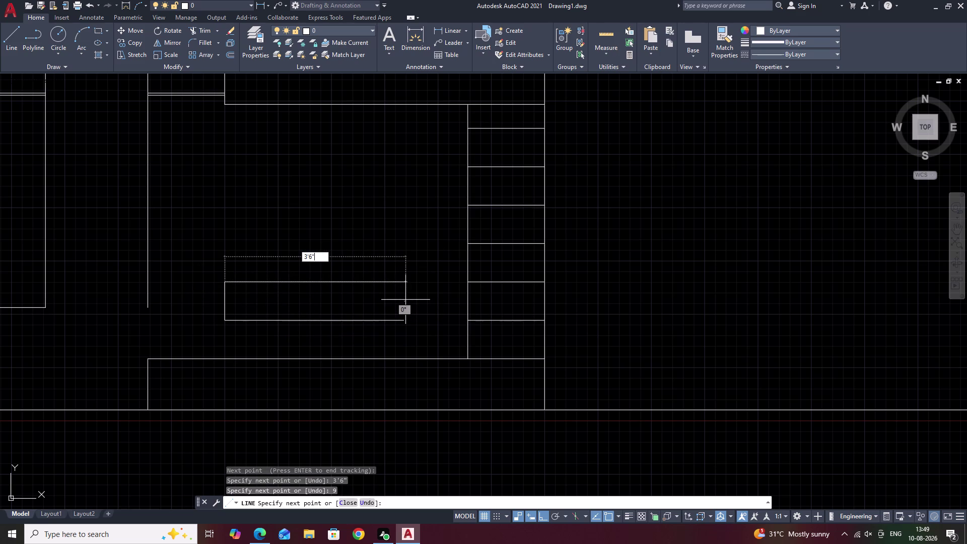
key(space)
click(403, 317)
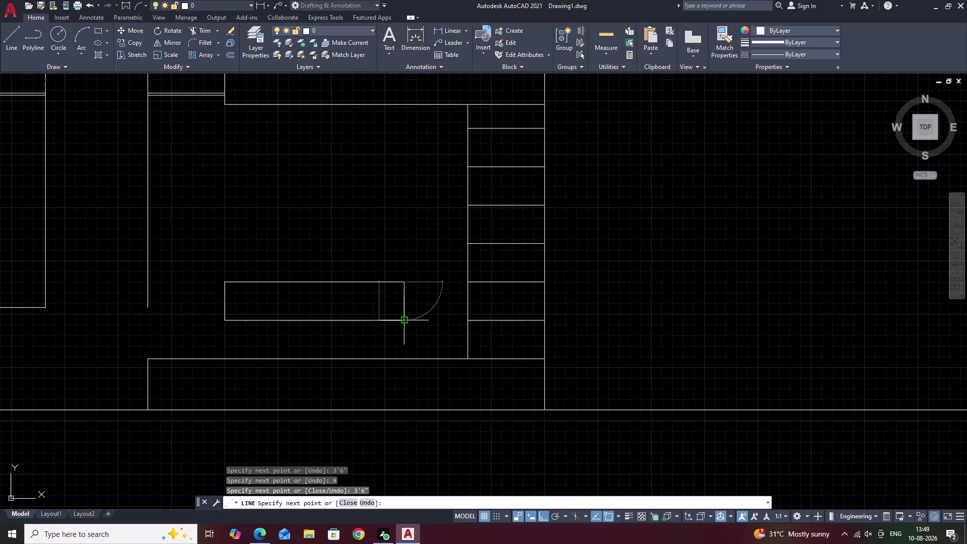
key(Escape)
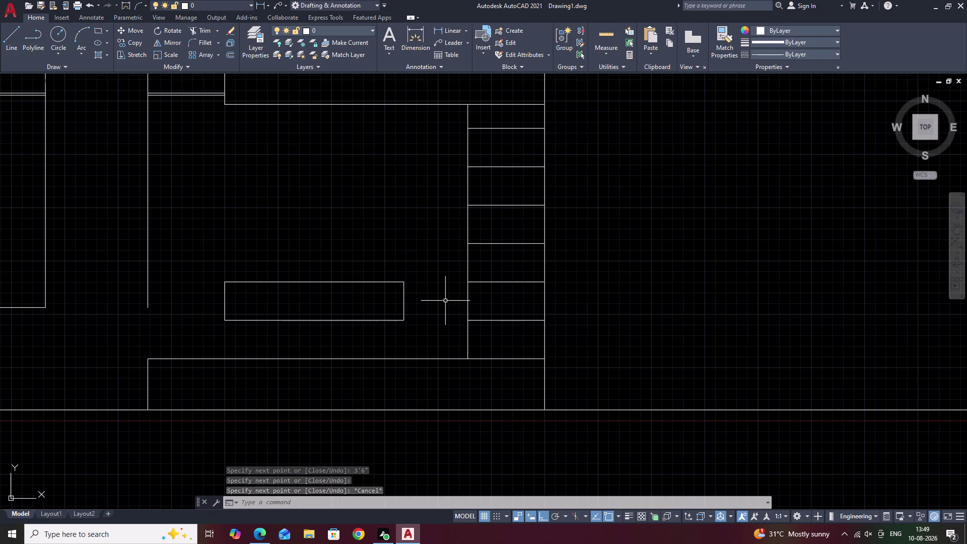
drag(432, 278, 362, 267)
Select all four edges of the new 3'6" by 9" panel.
drag(322, 266, 228, 270)
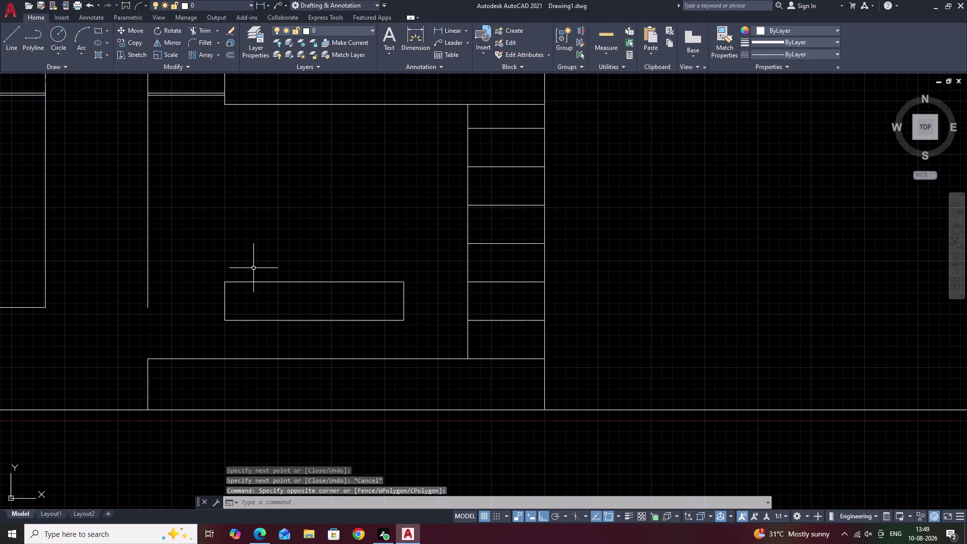
drag(403, 277, 211, 323)
drag(234, 325, 356, 336)
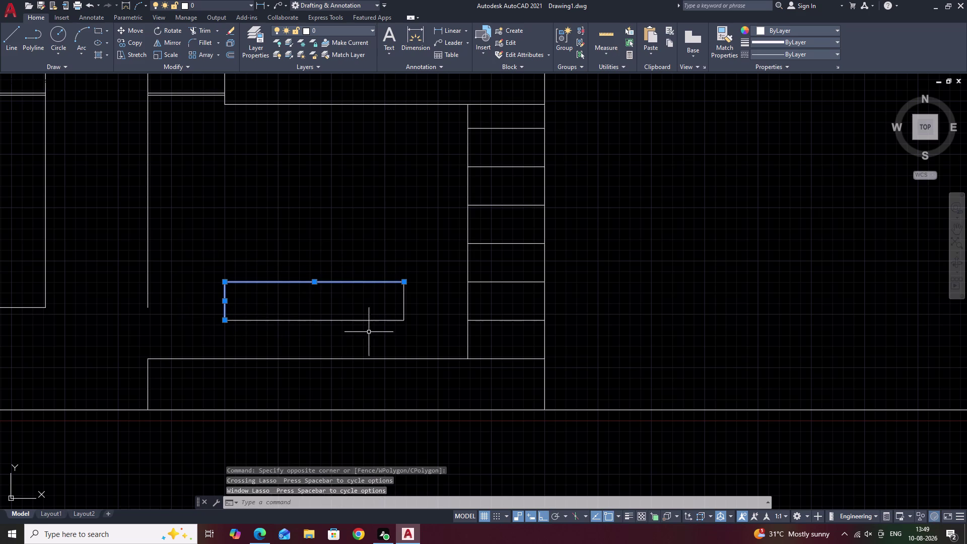
key(Escape)
drag(423, 280, 321, 337)
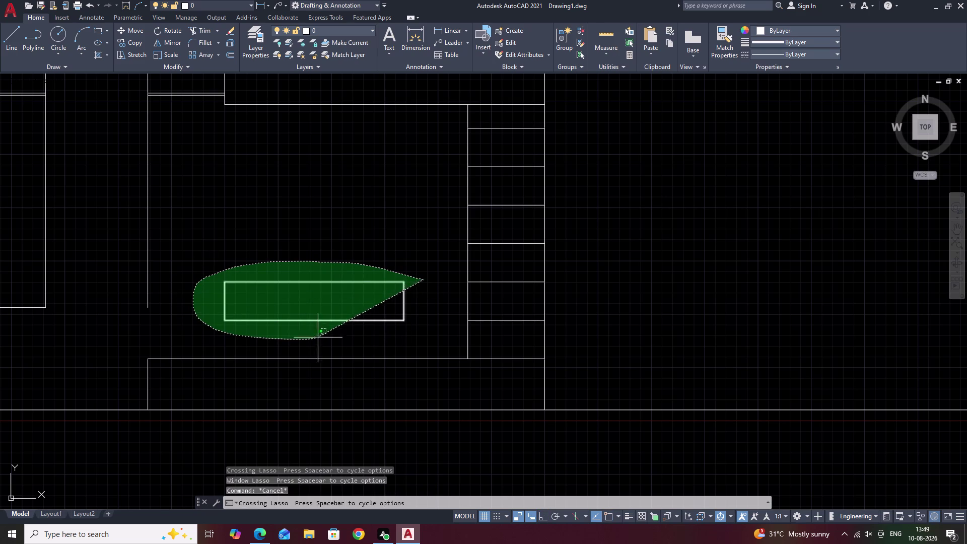
drag(321, 337, 430, 328)
Copy the panel from its top-right corner to two positions above it.
text(co)
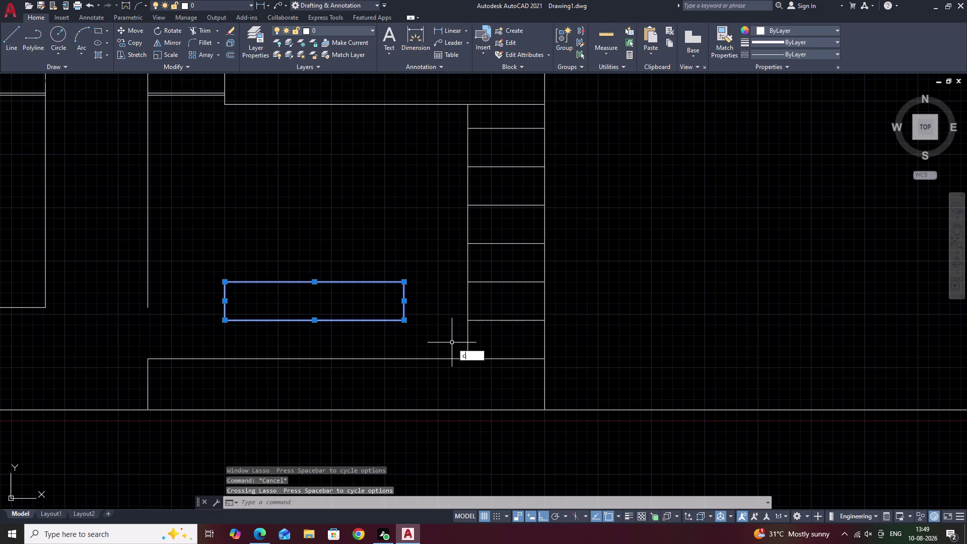
key(space)
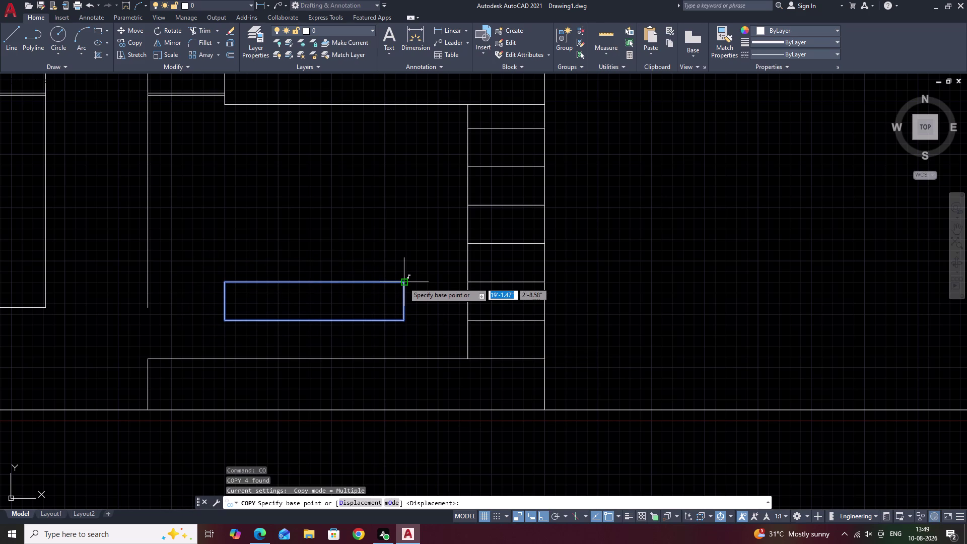
click(404, 321)
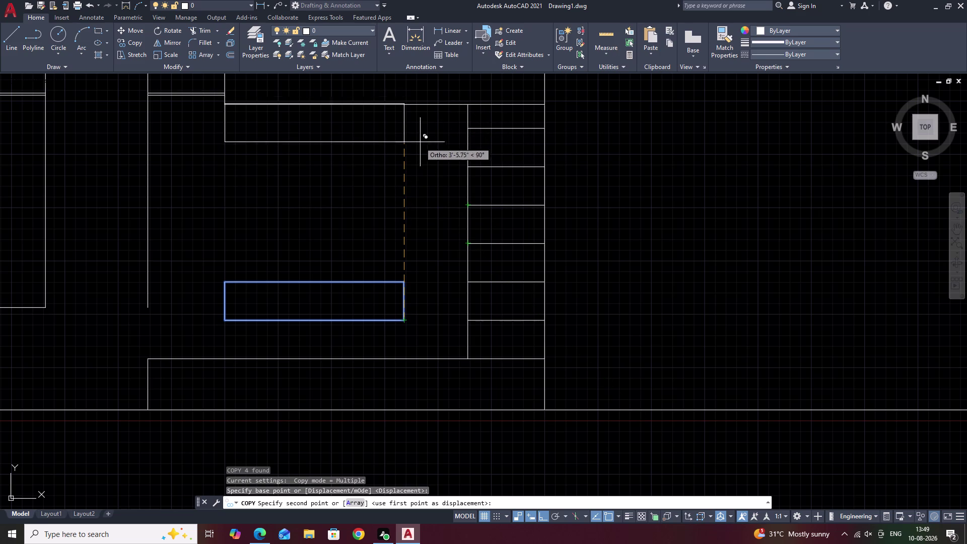
click(410, 166)
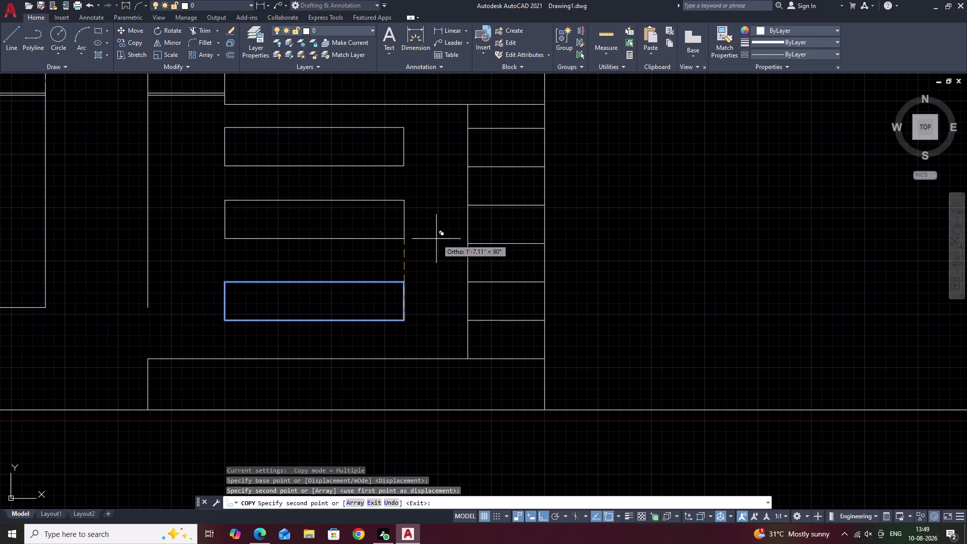
click(403, 246)
key(Escape)
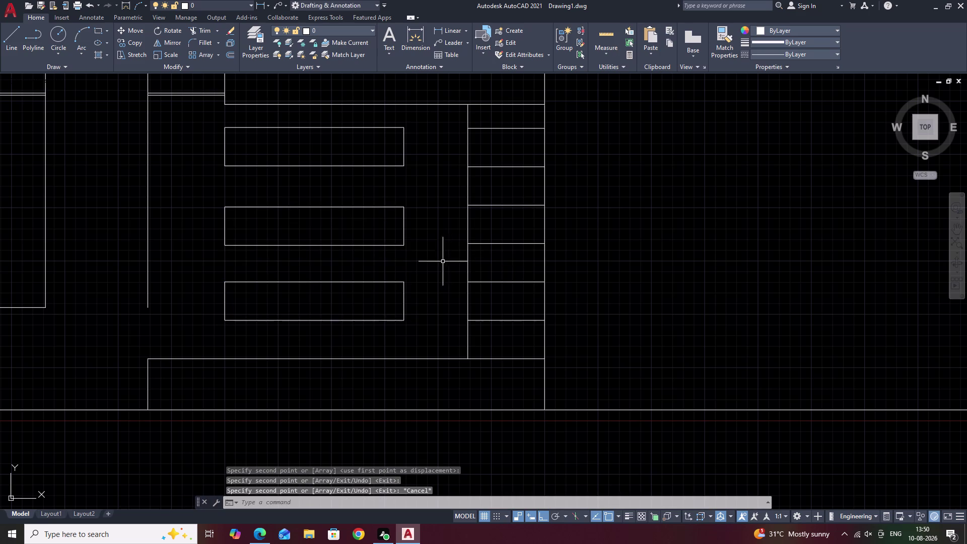
scroll(down, 3)
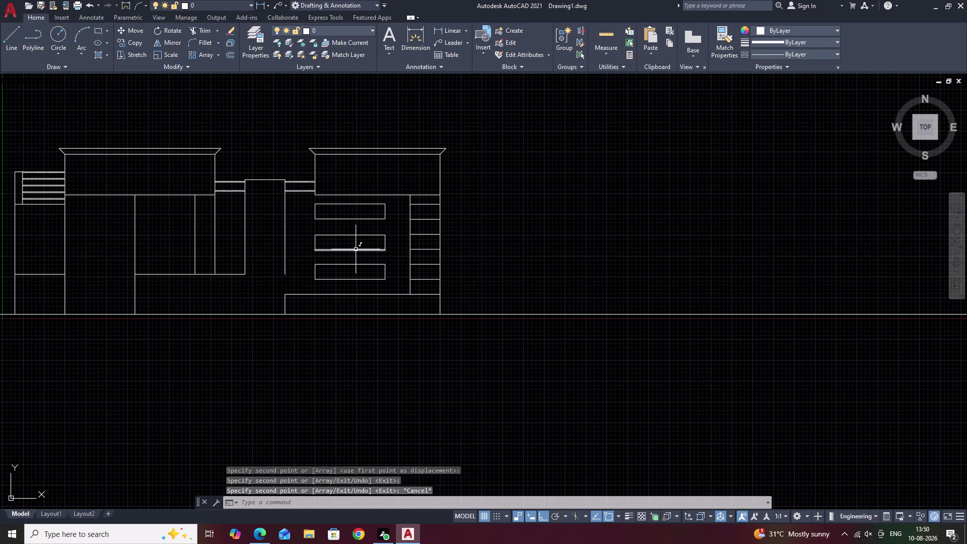
scroll(up, 3)
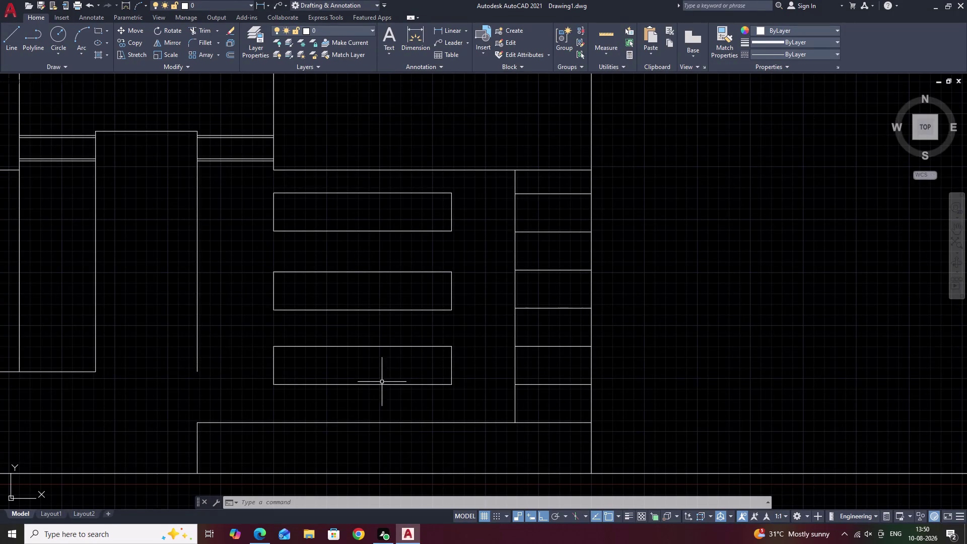
middle_drag(368, 235, 478, 473)
middle_drag(442, 288, 447, 314)
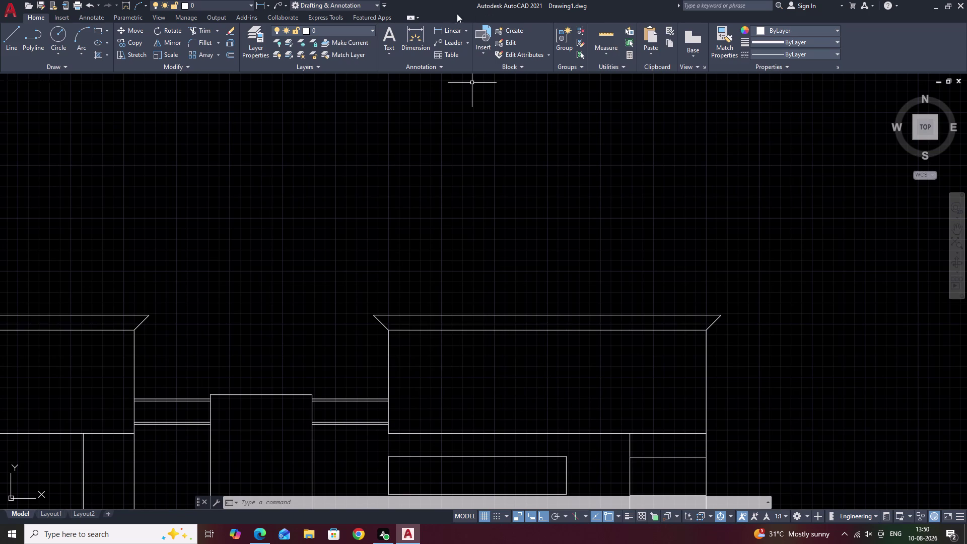
click(449, 27)
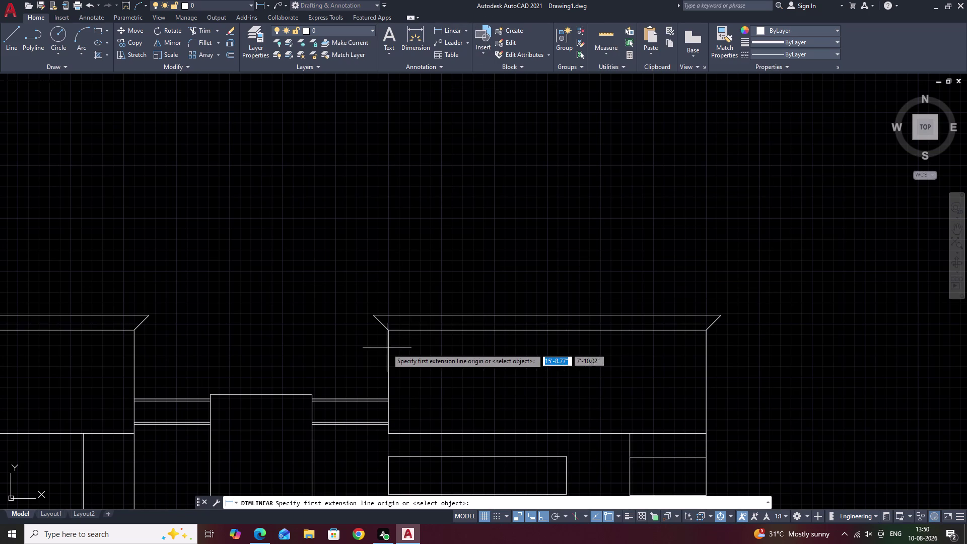
click(388, 332)
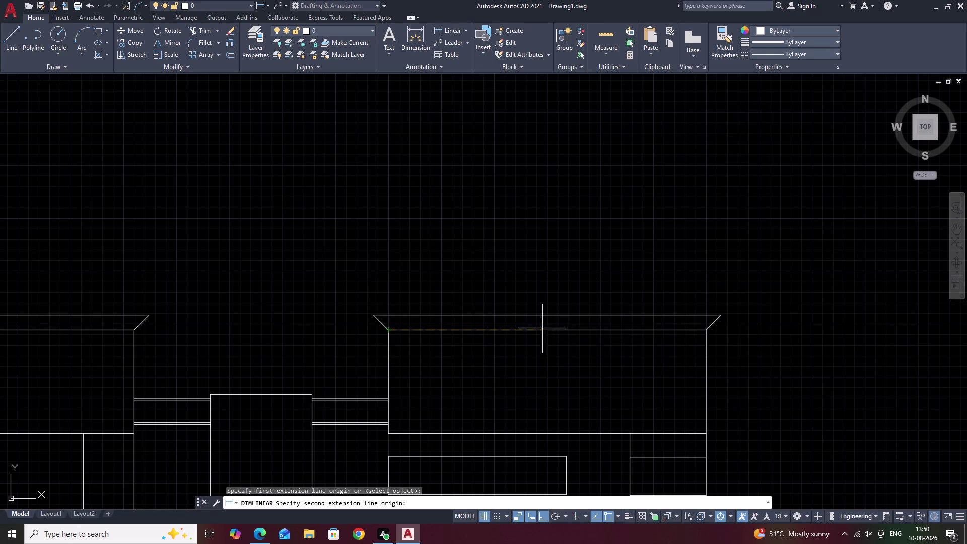
scroll(up, 3)
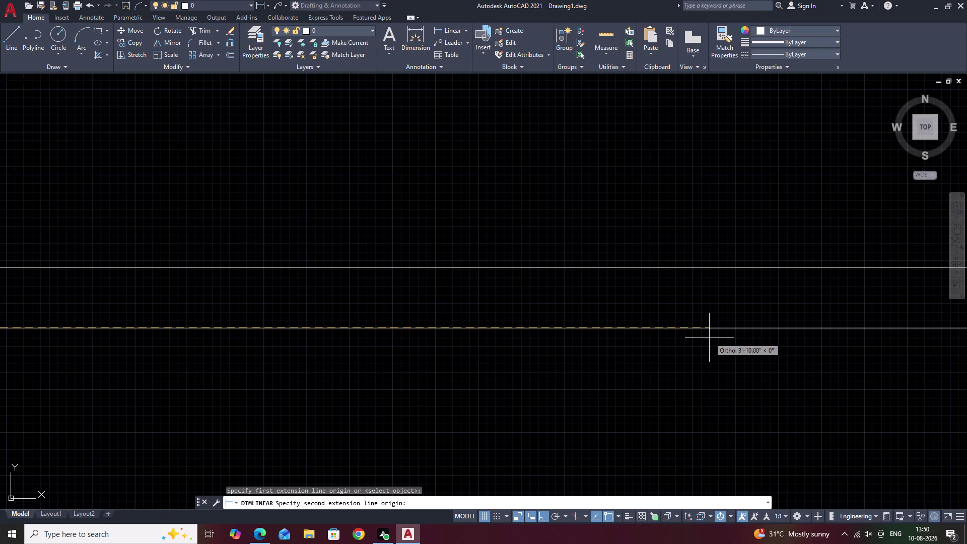
scroll(down, 3)
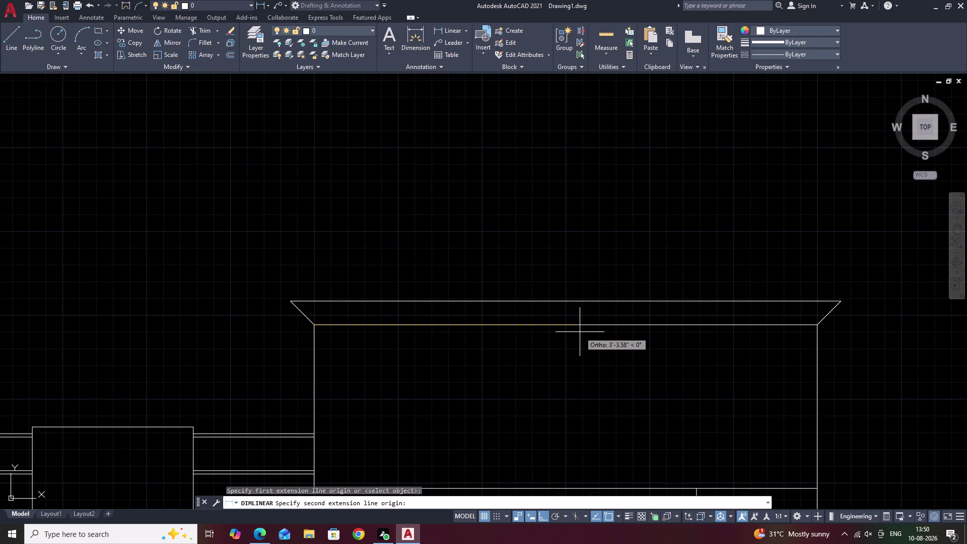
key(Escape)
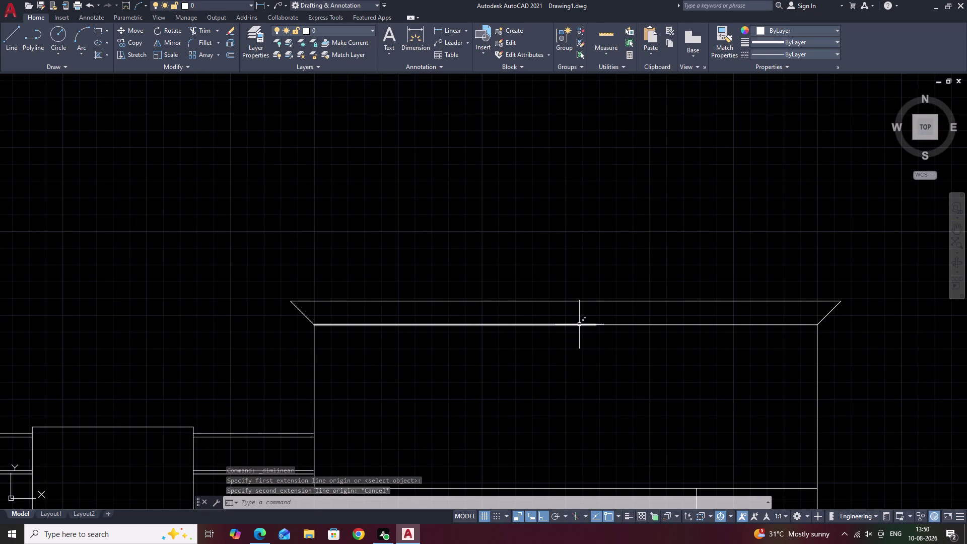
key(l)
key(space)
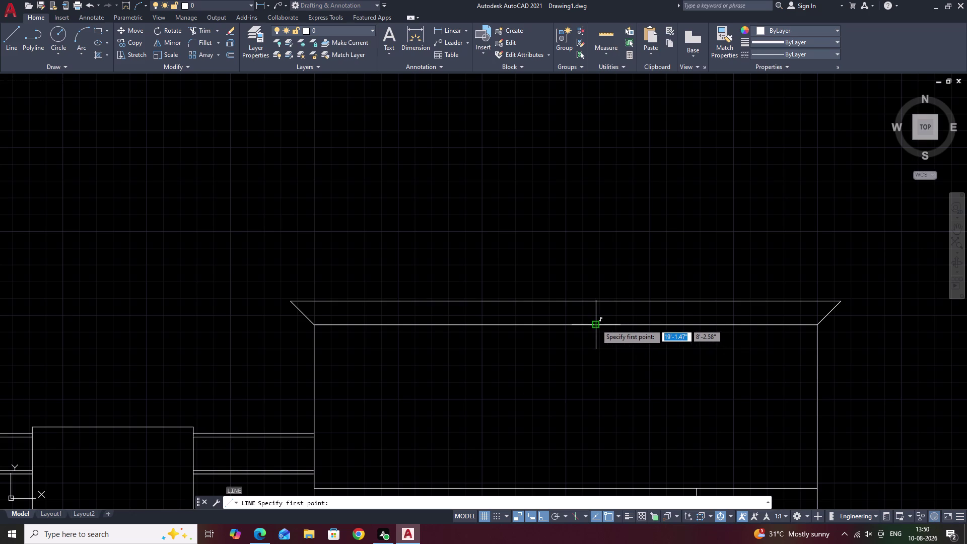
click(596, 324)
click(599, 371)
key(Escape)
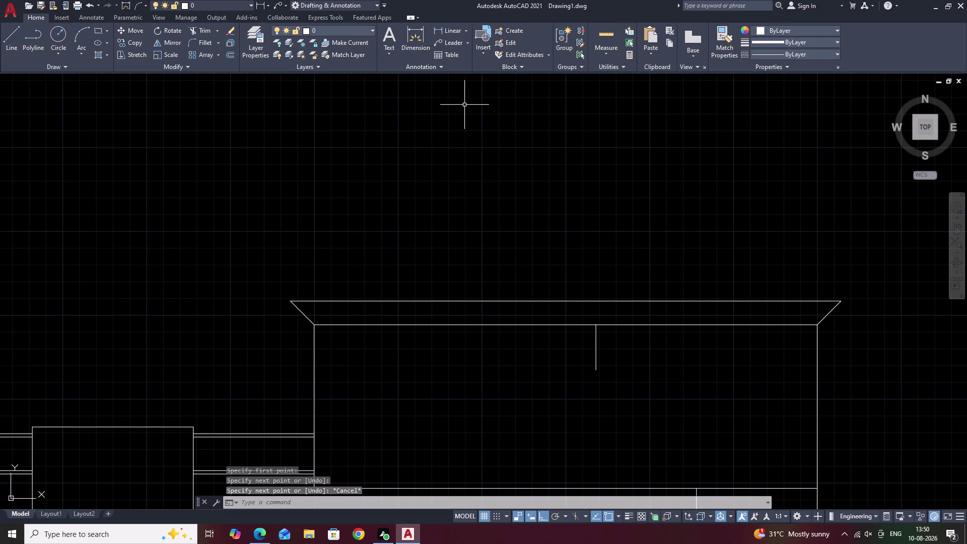
click(438, 31)
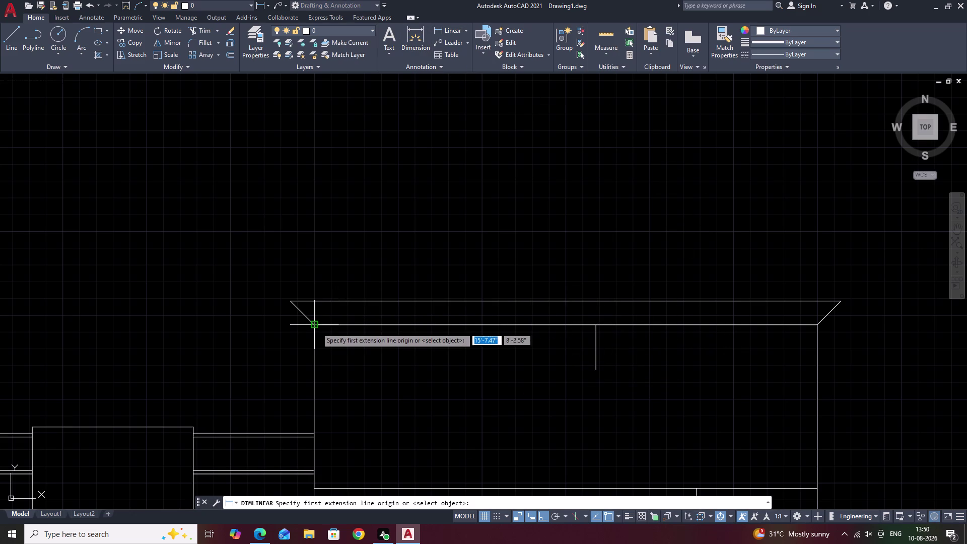
click(316, 327)
click(596, 326)
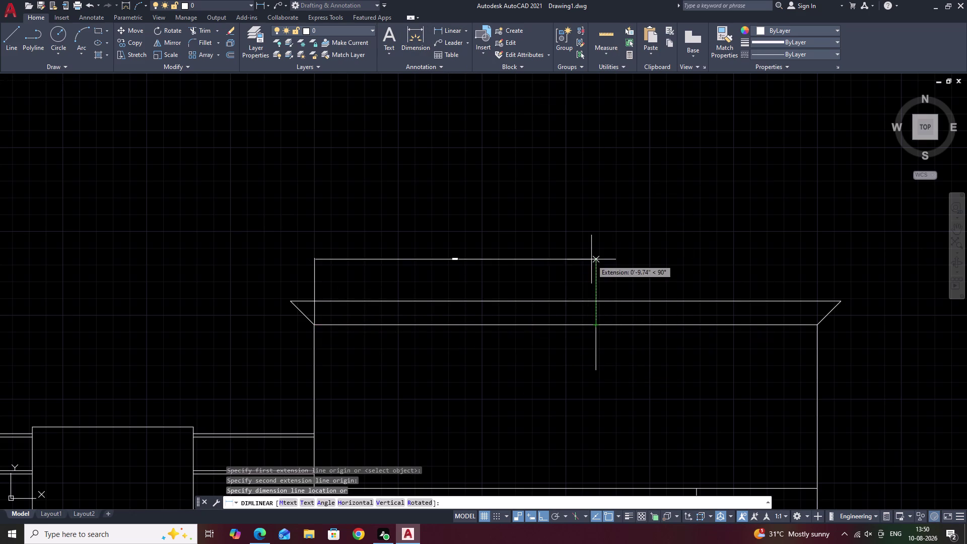
click(576, 263)
scroll(up, 3)
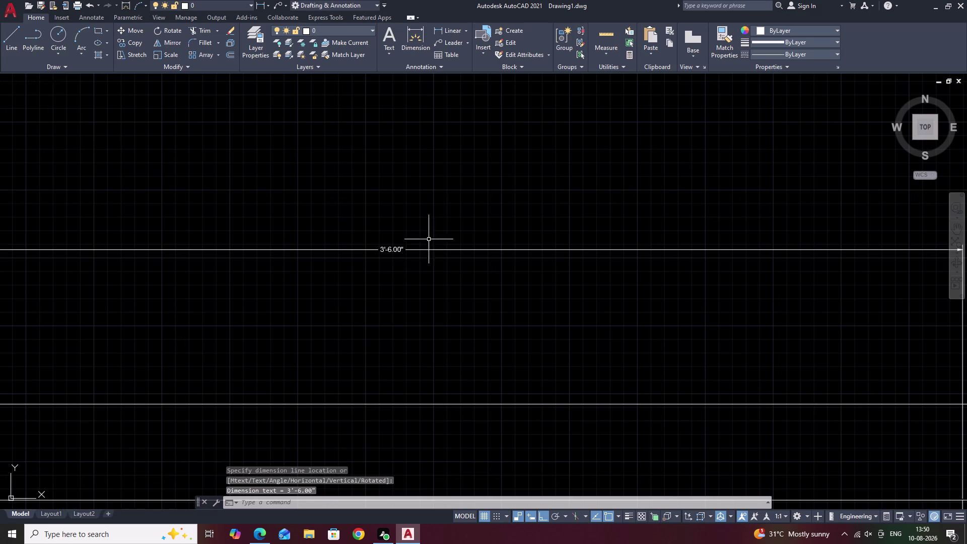
drag(448, 239, 409, 262)
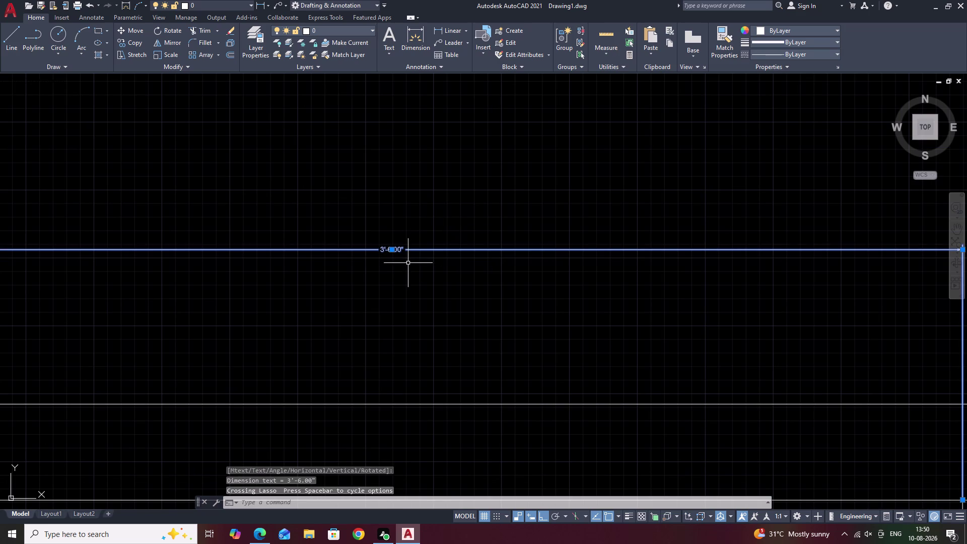
text(e)
key(space)
scroll(down, 3)
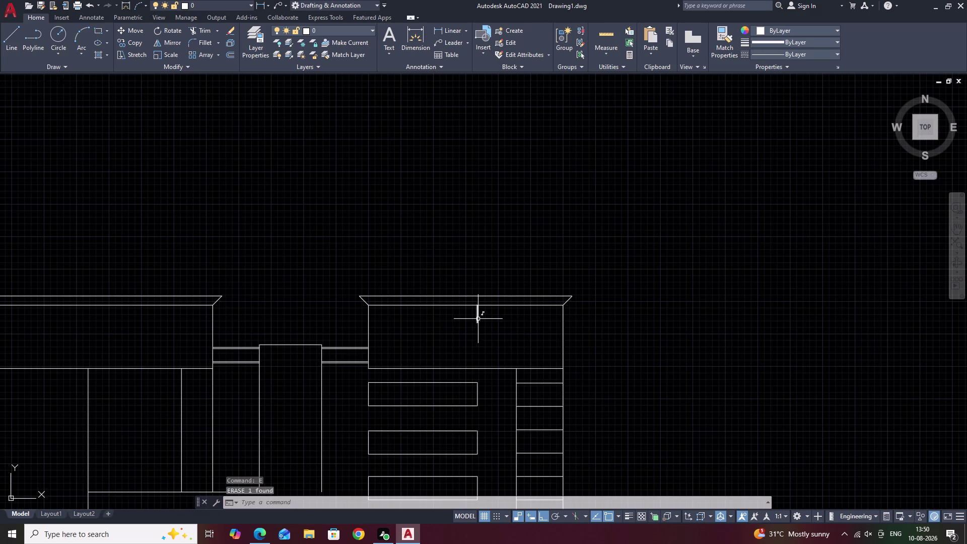
click(477, 319)
text(e)
key(space)
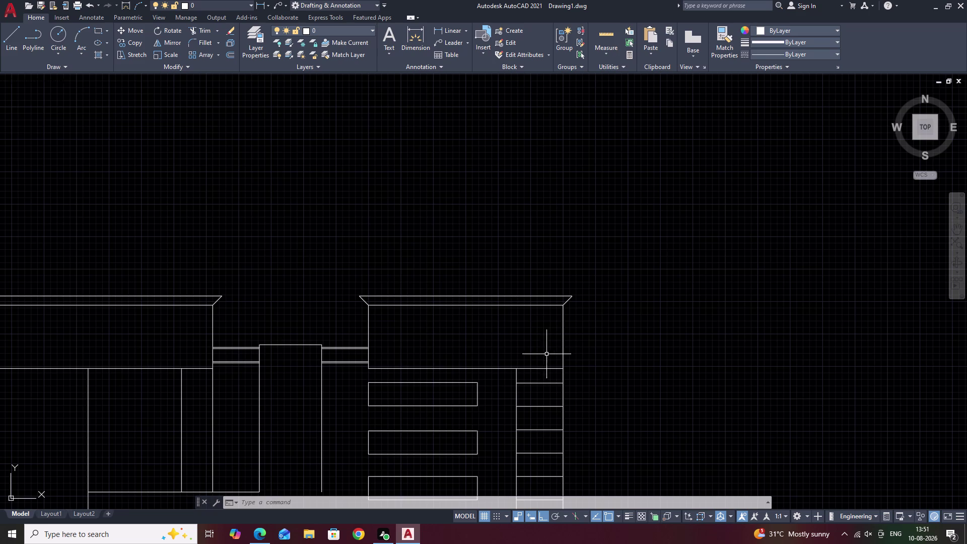
middle_drag(349, 306, 446, 315)
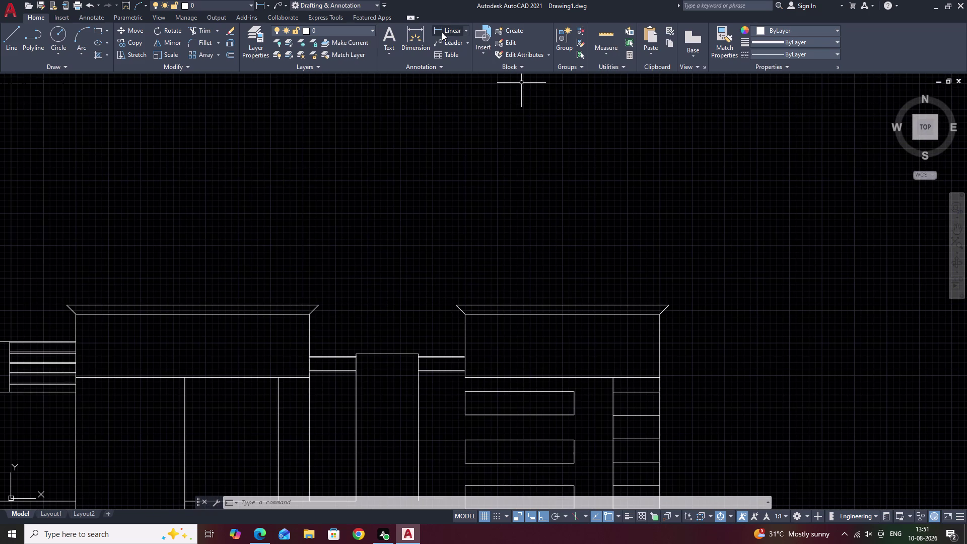
click(441, 33)
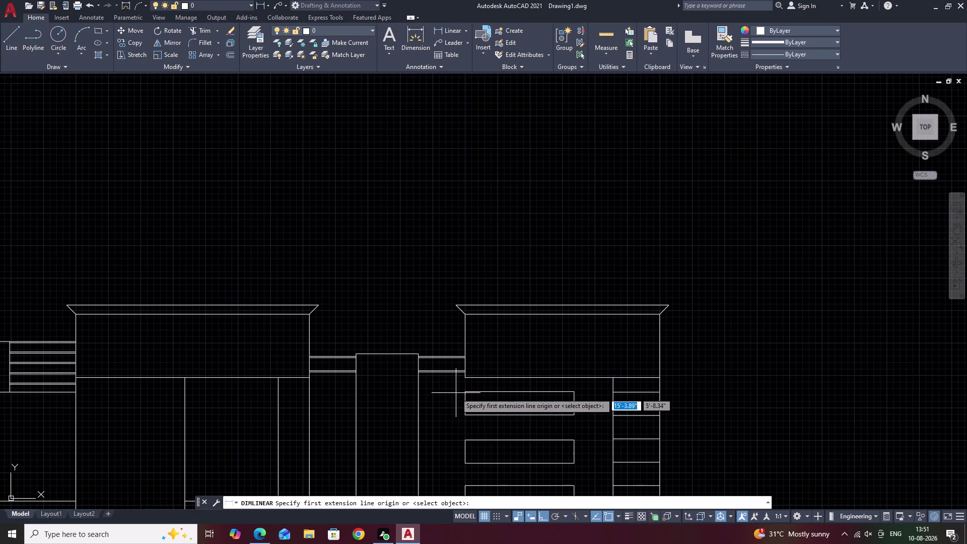
key(Escape)
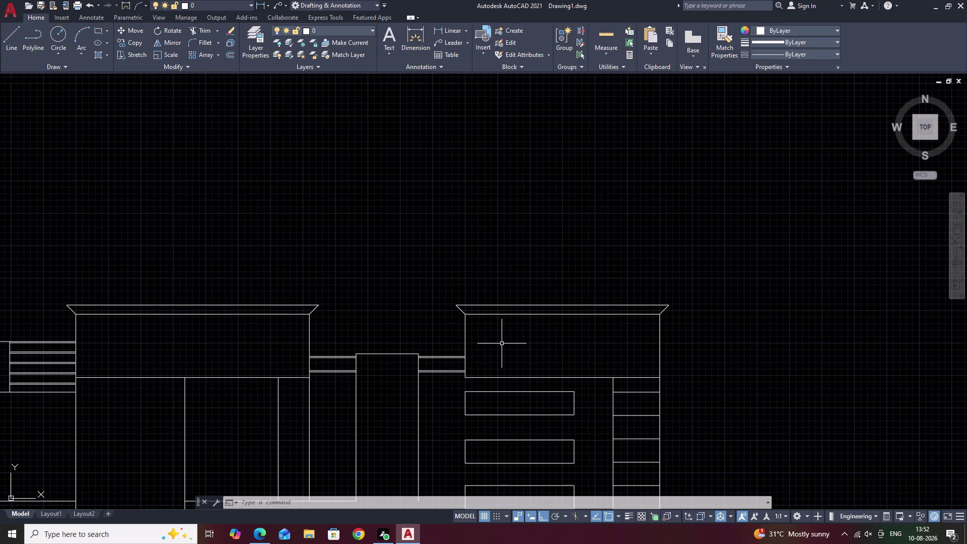
scroll(up, 3)
middle_drag(493, 351, 579, 330)
scroll(up, 3)
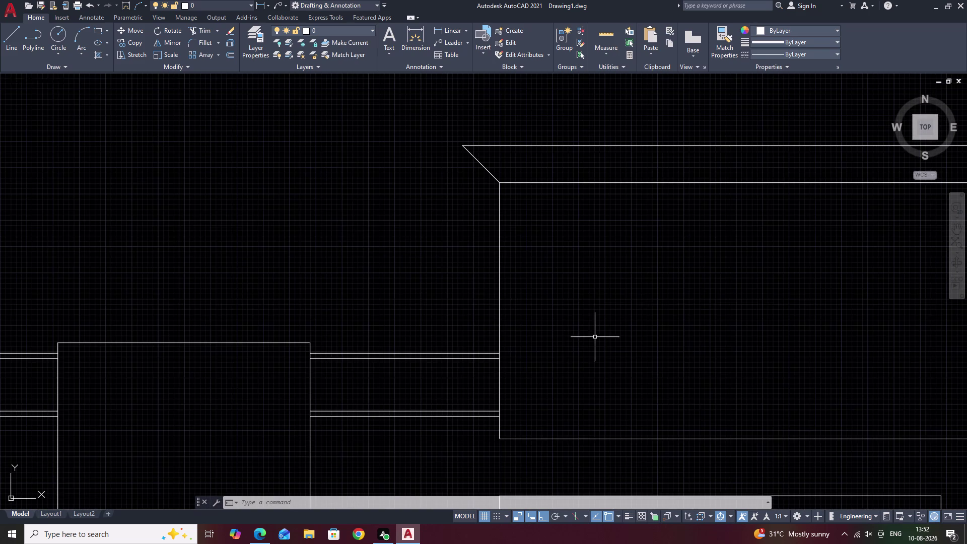
middle_drag(598, 337, 476, 331)
scroll(up, 3)
scroll(down, 3)
scroll(down, 3)
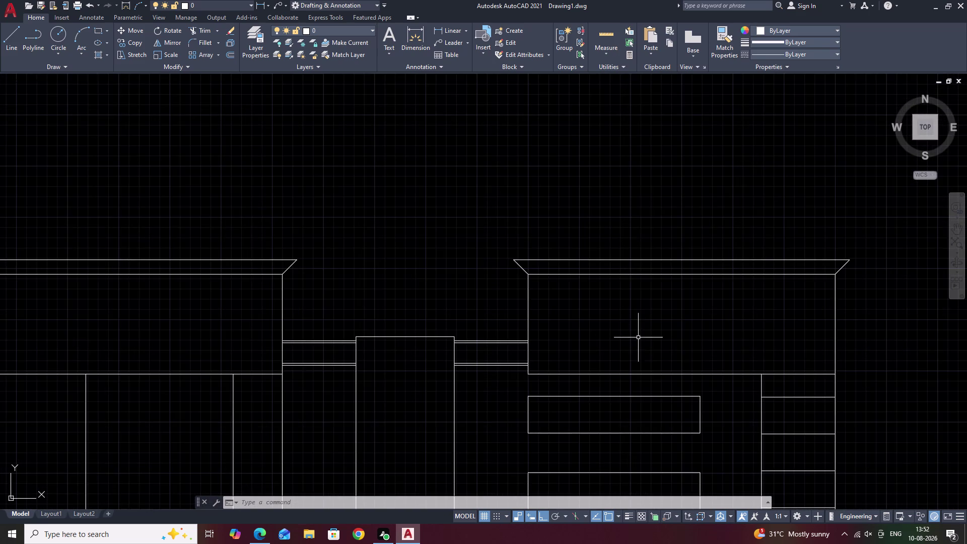
middle_drag(638, 337, 601, 340)
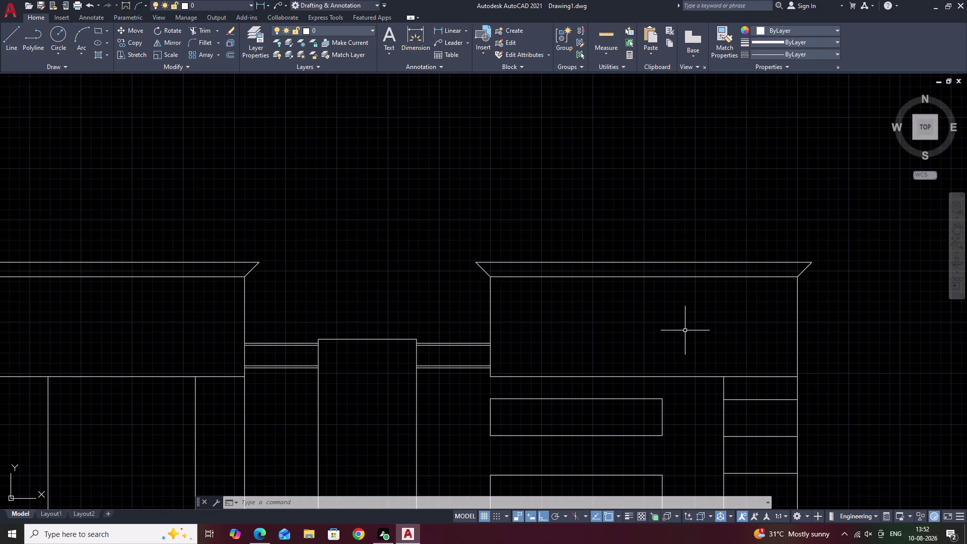
scroll(down, 3)
middle_drag(711, 329, 639, 320)
scroll(up, 3)
scroll(down, 3)
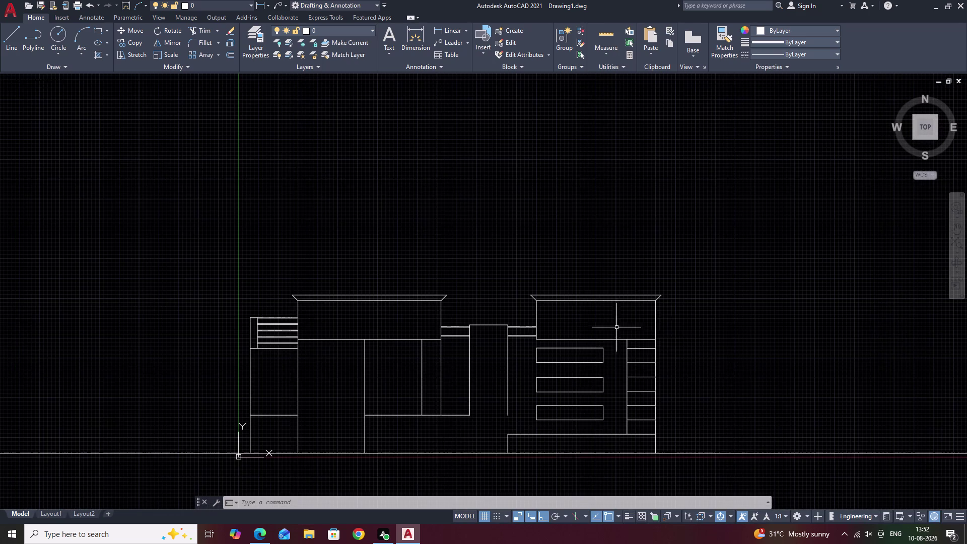
scroll(up, 3)
scroll(up, 3)
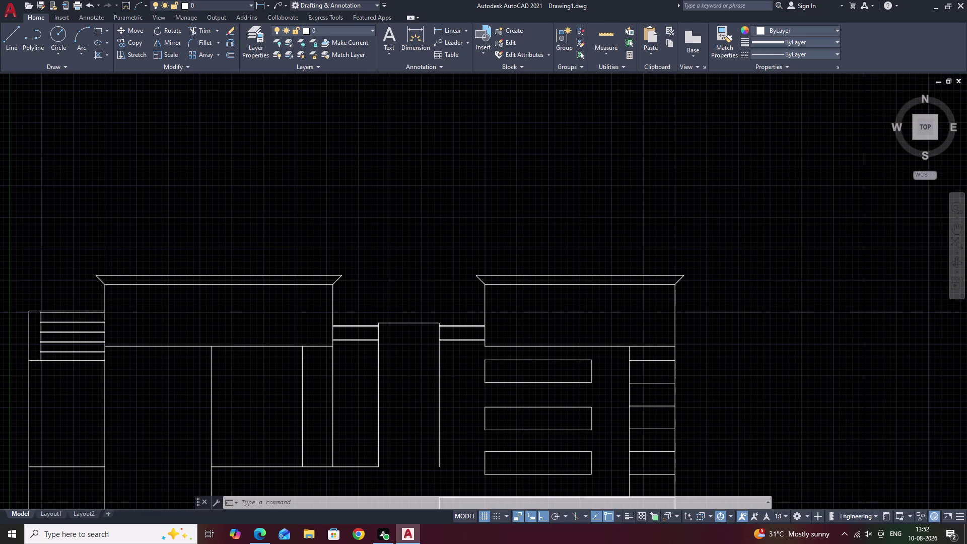
scroll(down, 3)
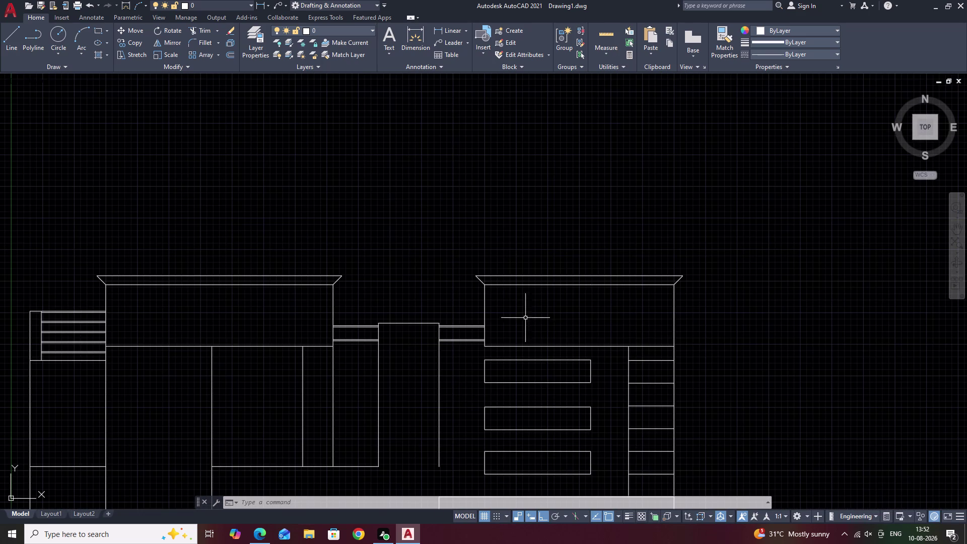
scroll(up, 3)
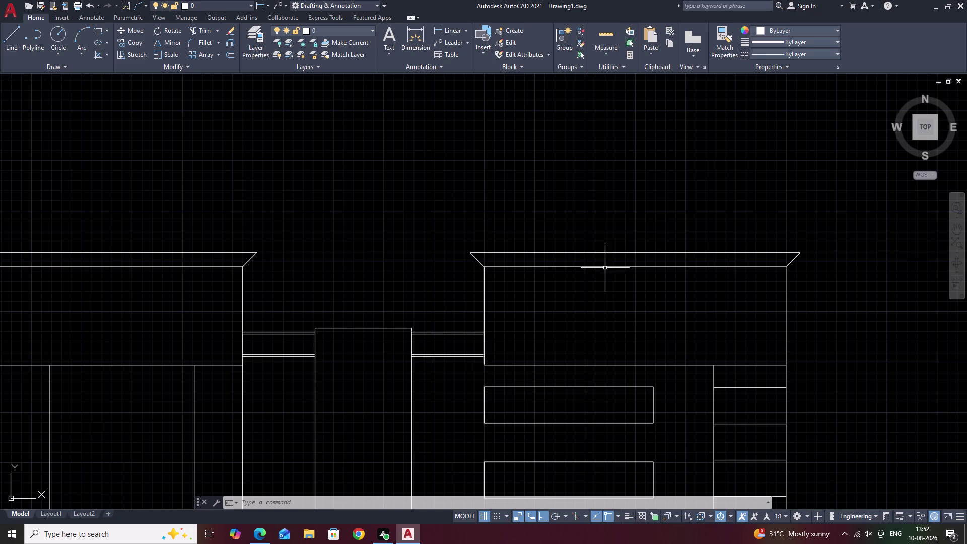
scroll(down, 3)
middle_drag(697, 301, 671, 286)
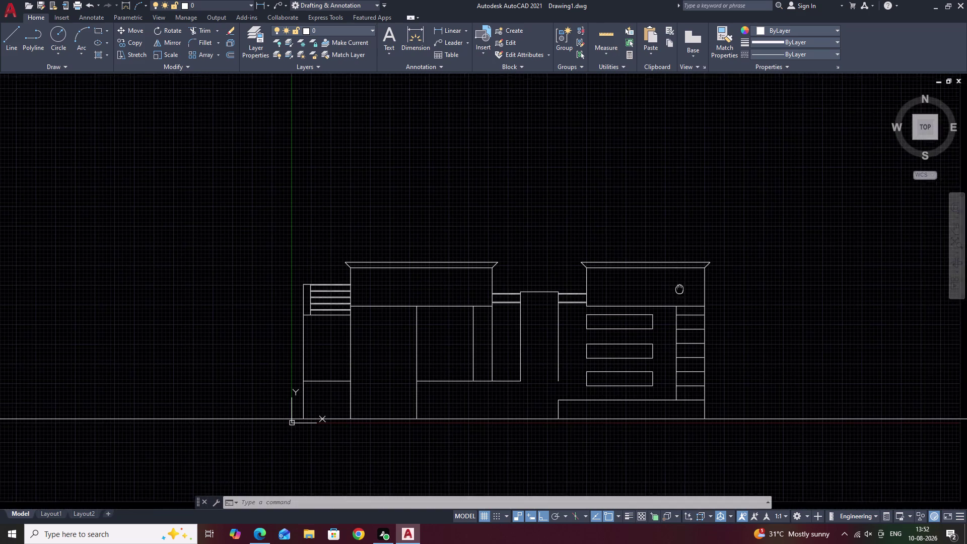
middle_drag(671, 286, 655, 282)
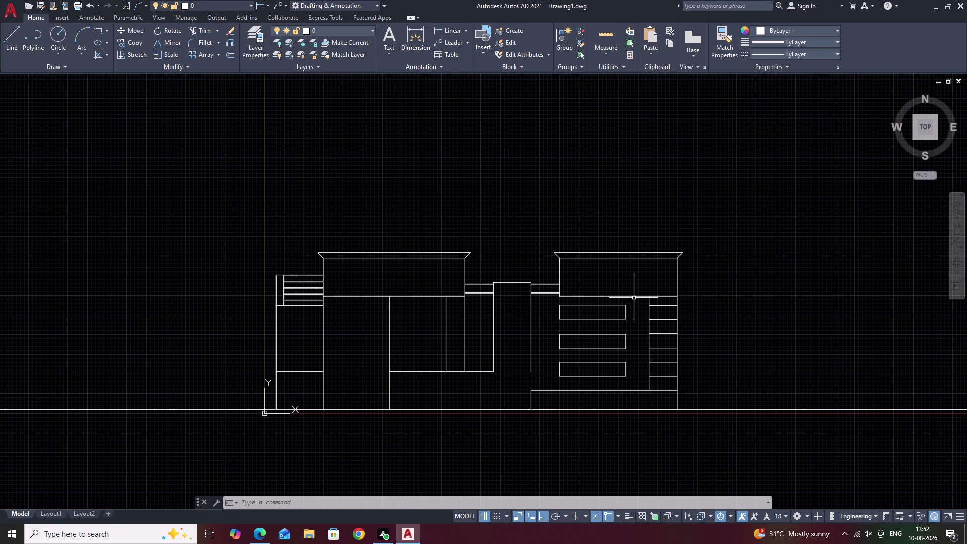
scroll(up, 3)
Offset the right upper block's left edge 15 units inward as a divider.
click(548, 268)
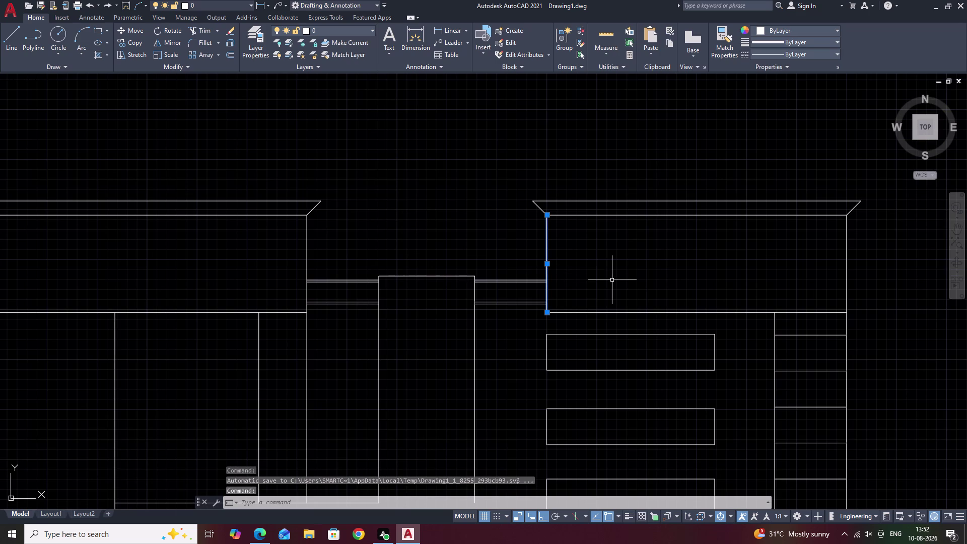
key(Escape)
text(o)
key(space)
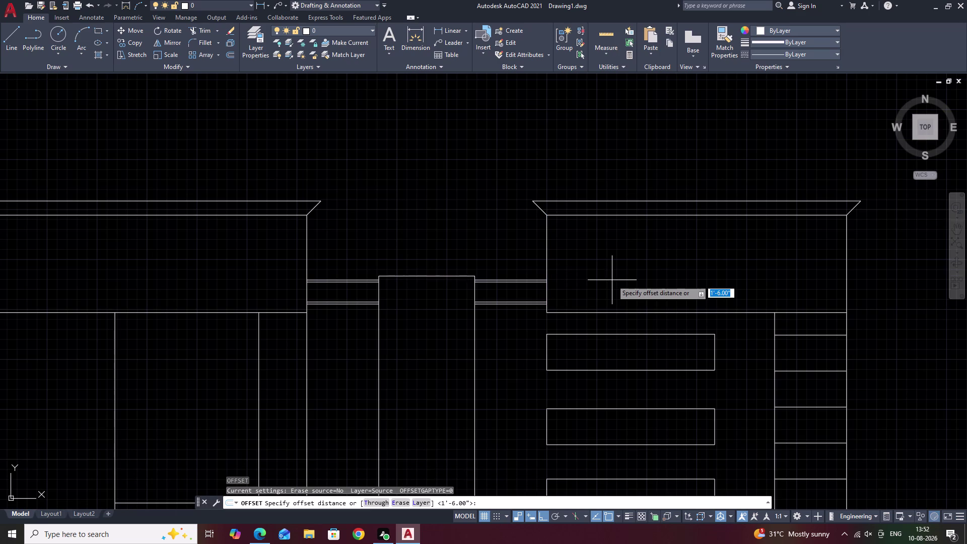
text(15)
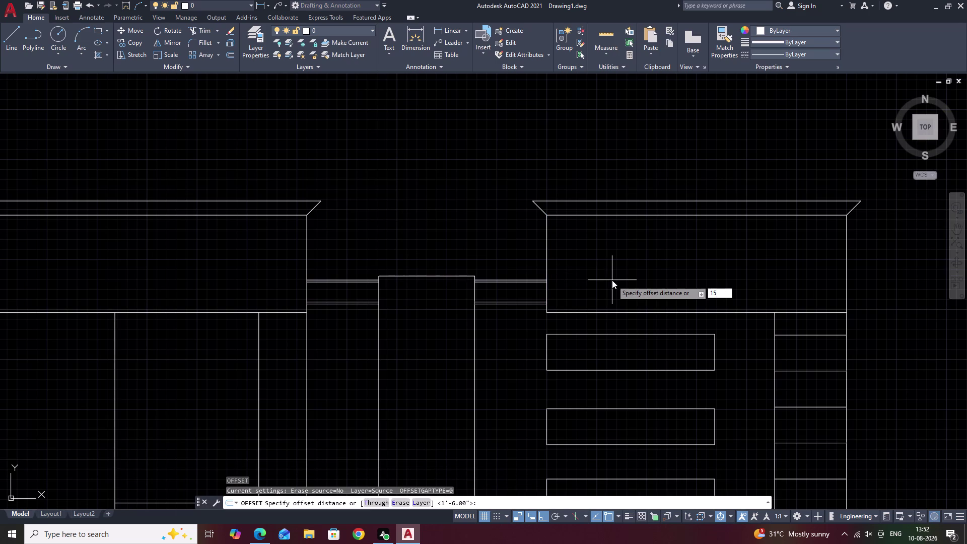
key(space)
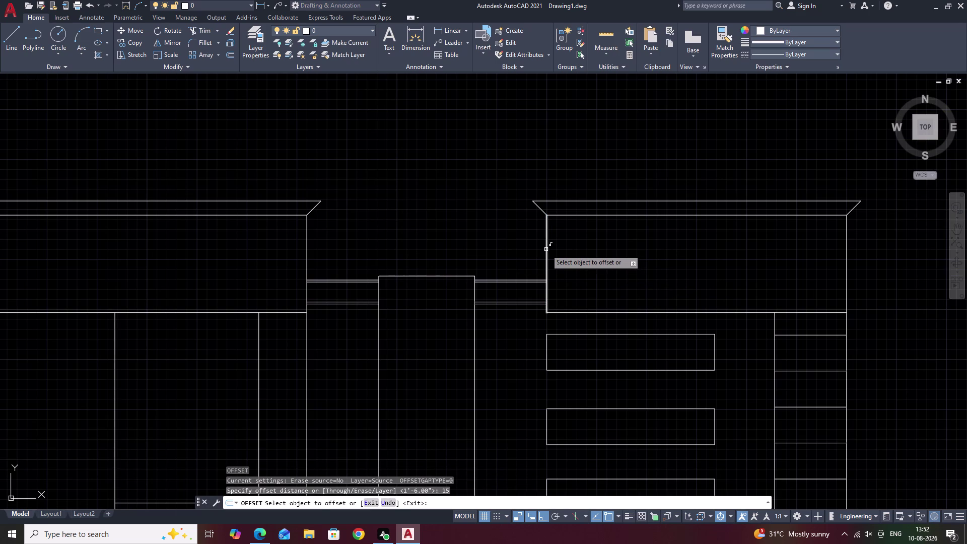
click(548, 246)
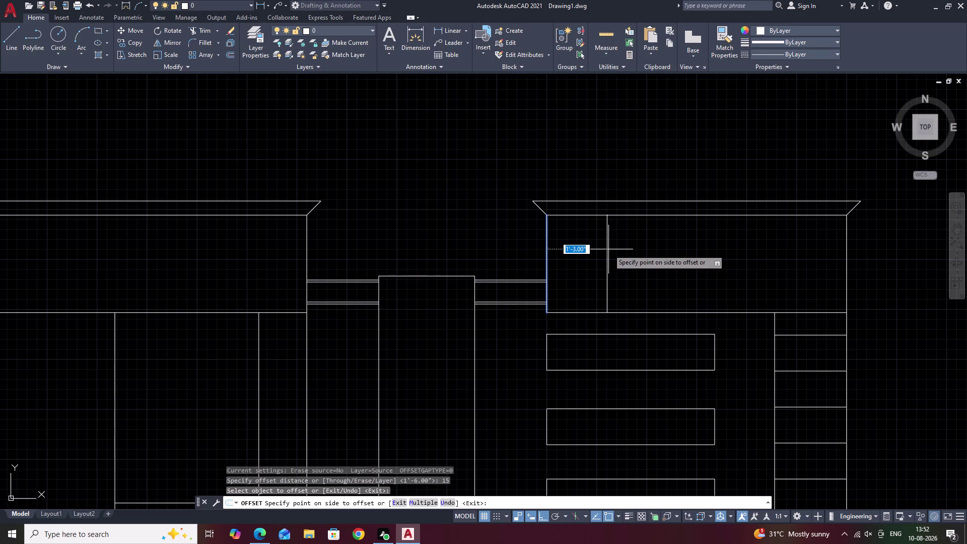
click(622, 249)
key(Escape)
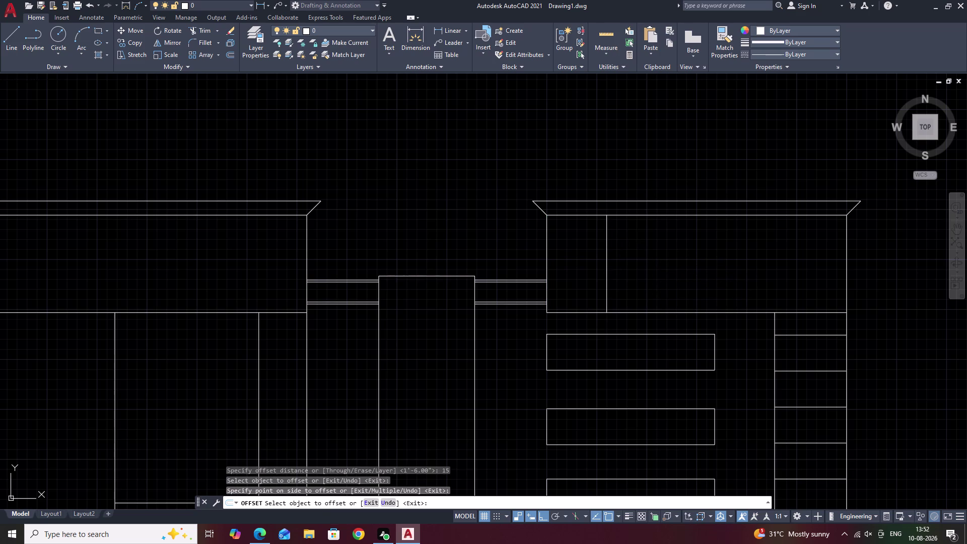
click(584, 215)
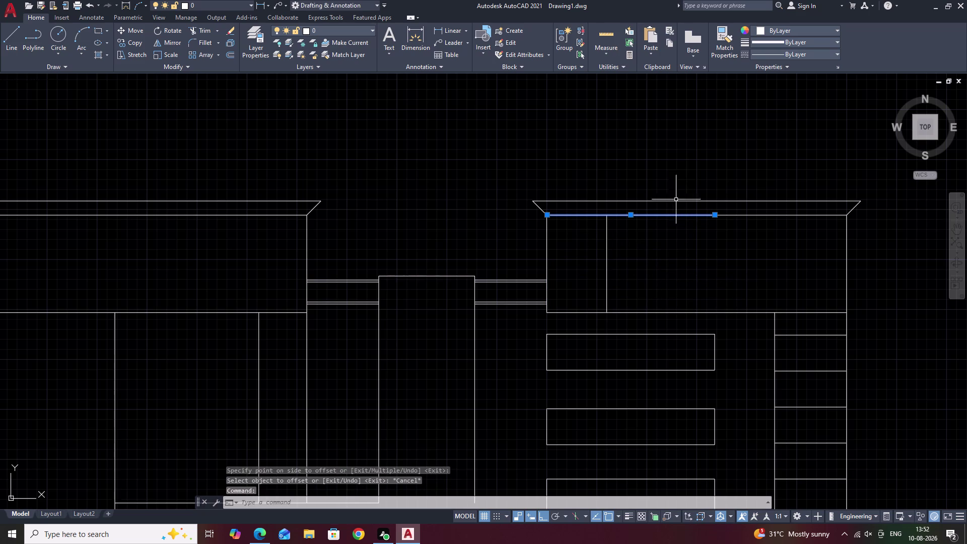
Move the right upper block's top edge segments over to the divider line.
drag(686, 186, 529, 212)
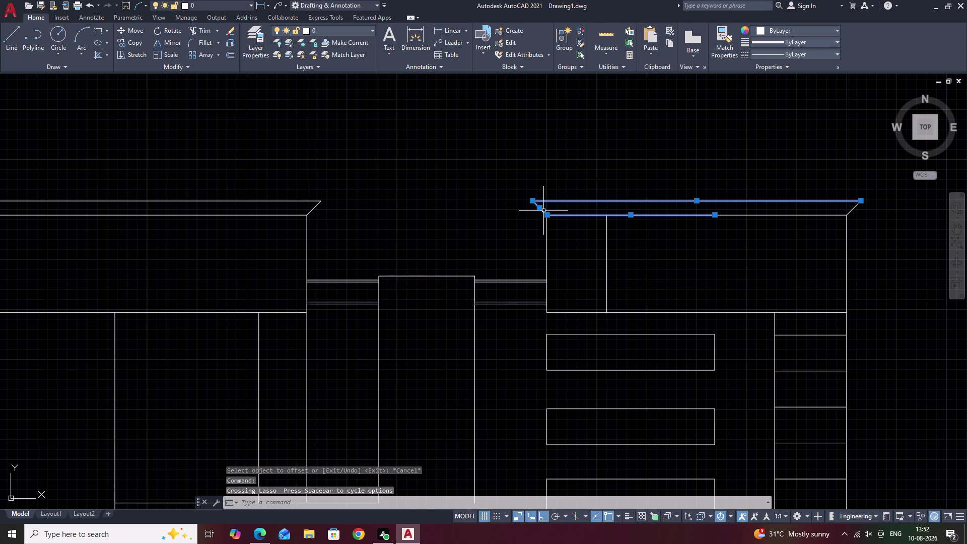
key(Escape)
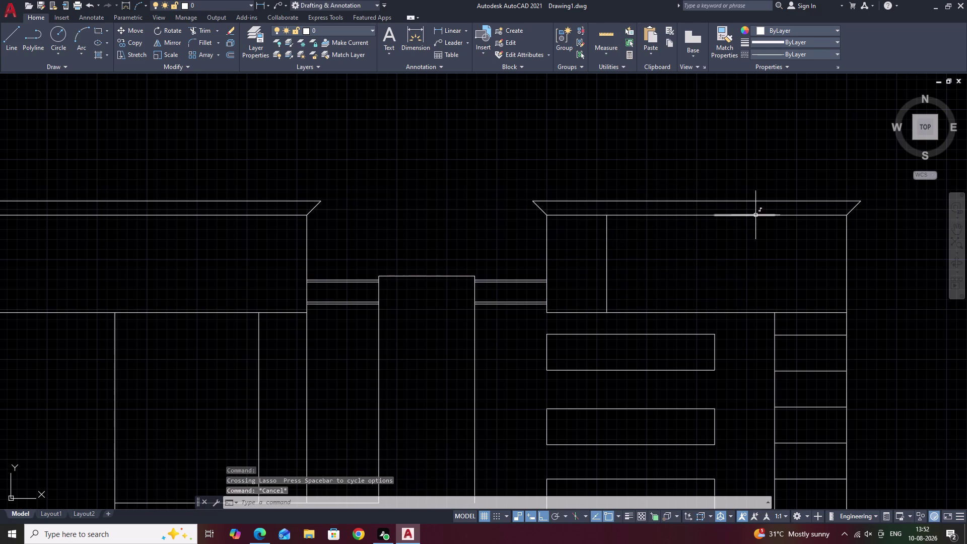
click(662, 215)
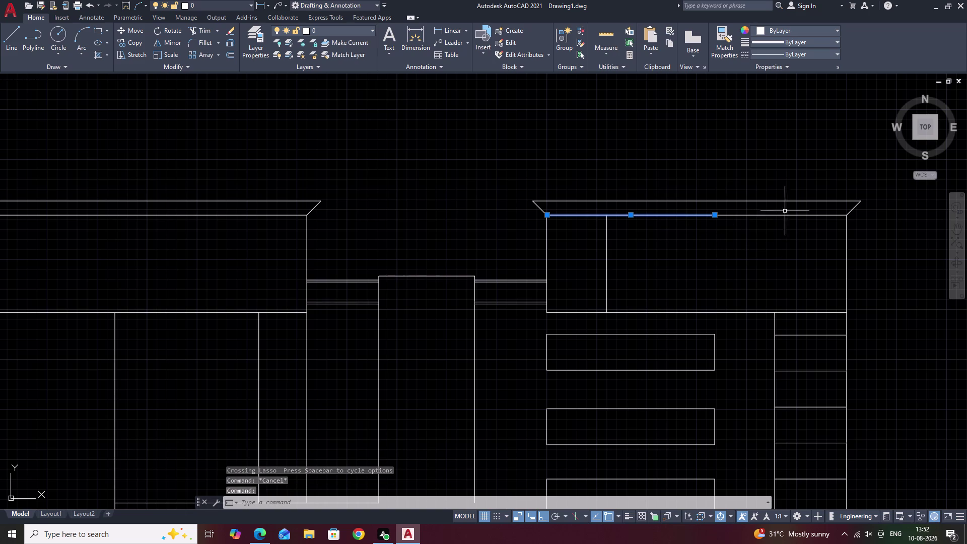
click(752, 216)
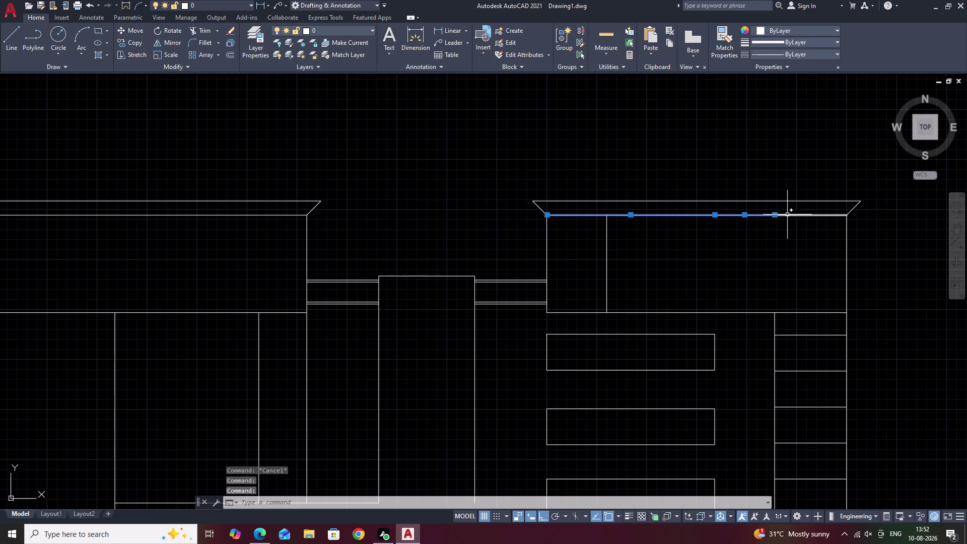
click(806, 215)
text(m)
key(space)
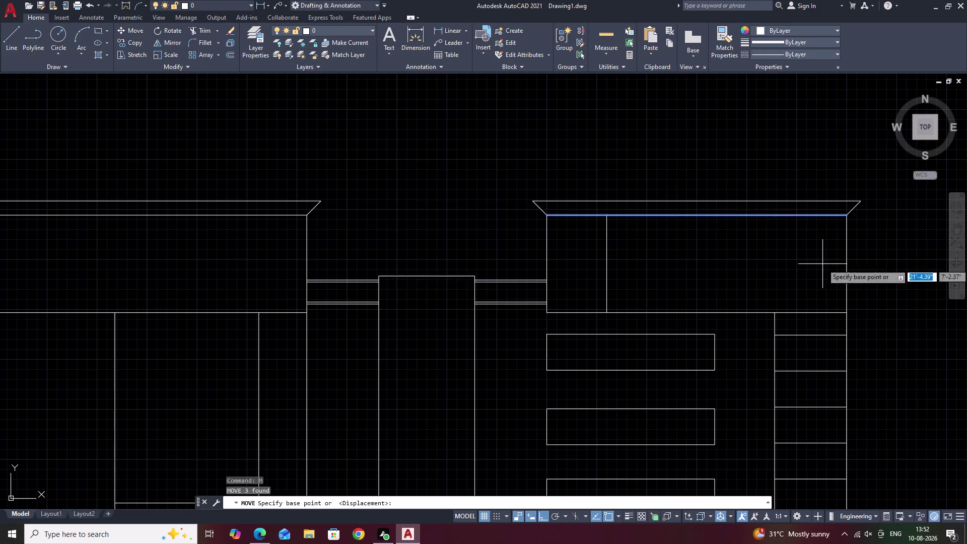
click(546, 214)
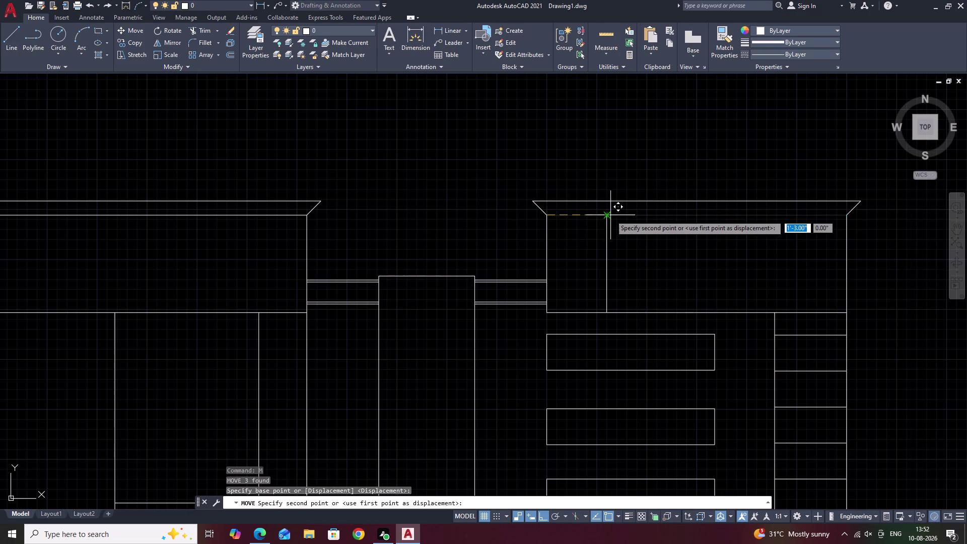
click(607, 215)
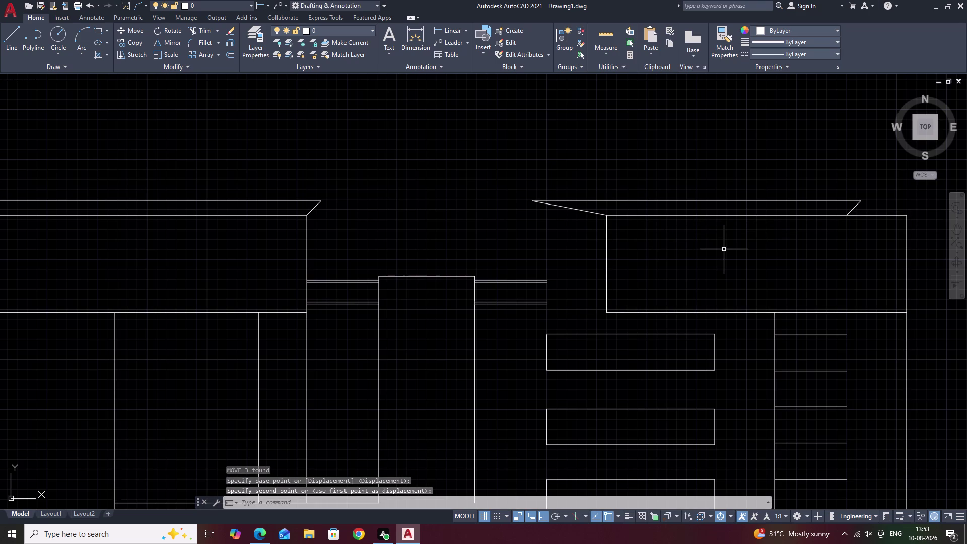
scroll(down, 3)
middle_drag(724, 256, 662, 253)
middle_drag(716, 263, 703, 263)
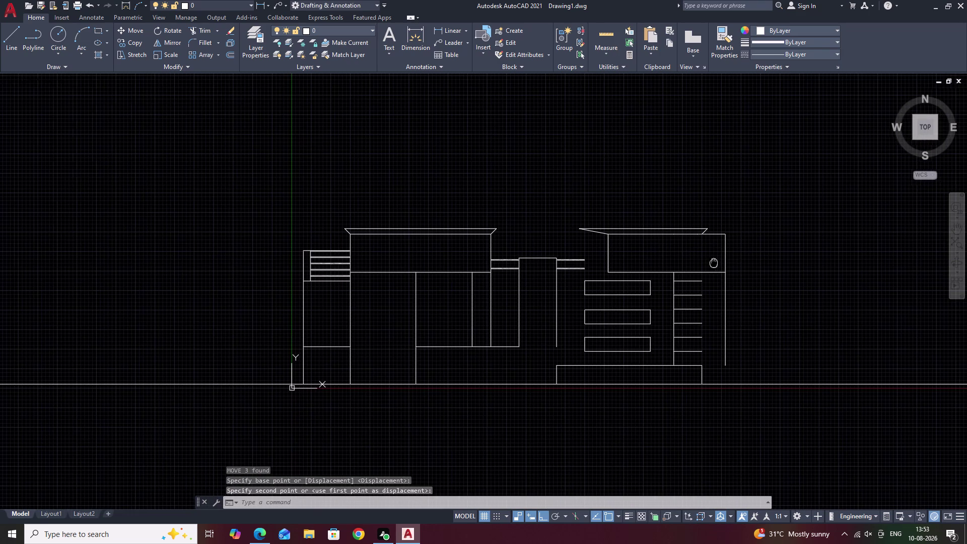
middle_drag(703, 263, 674, 262)
key(Escape)
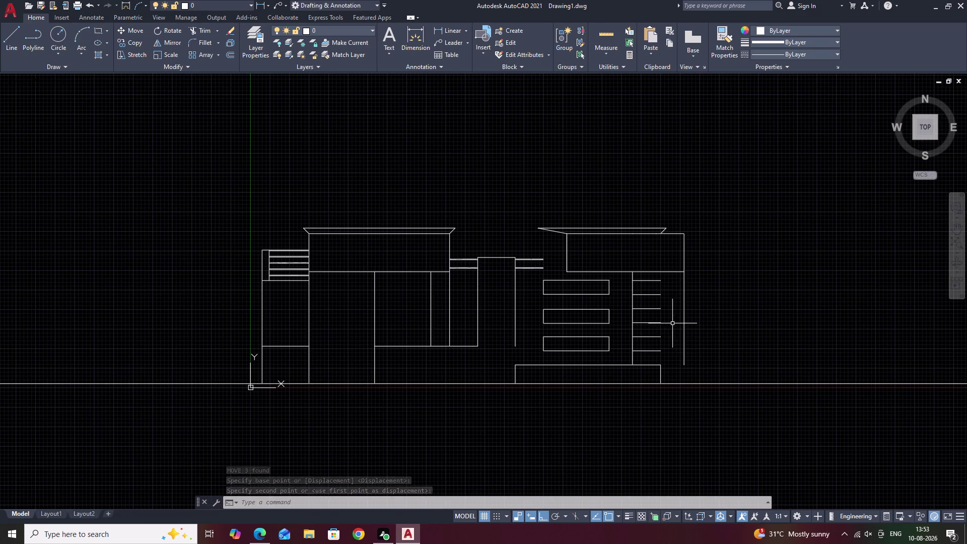
Erase the slanted cornice cap lines above the right upper block.
scroll(up, 3)
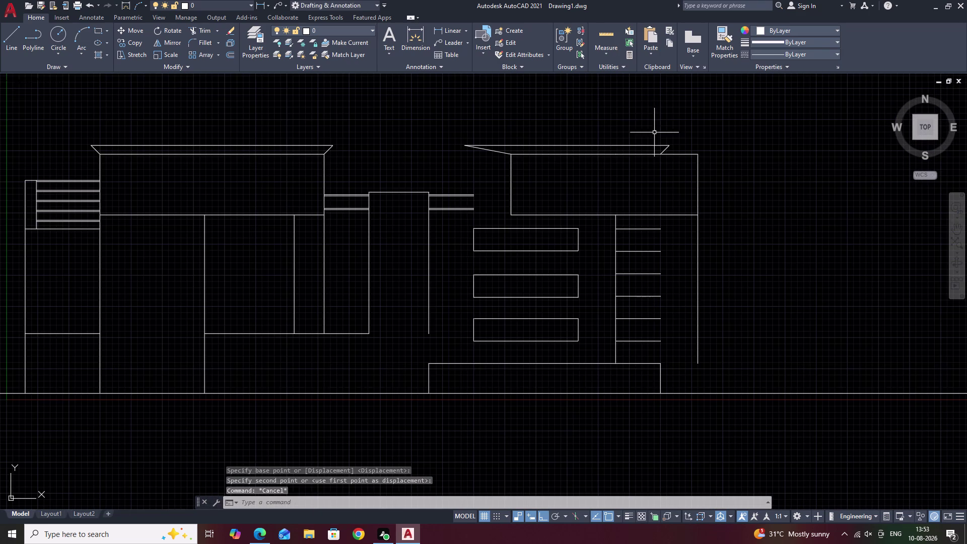
drag(679, 150, 628, 150)
click(627, 145)
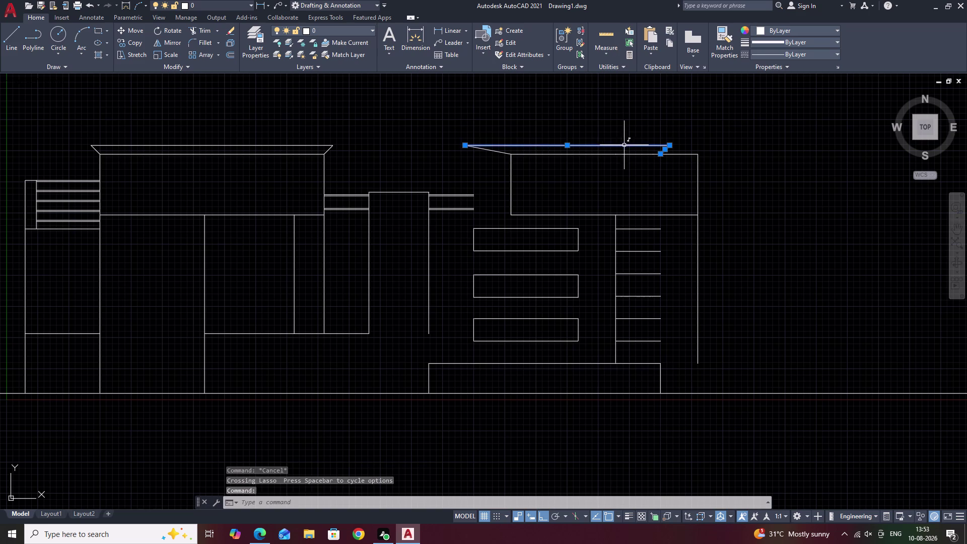
click(496, 152)
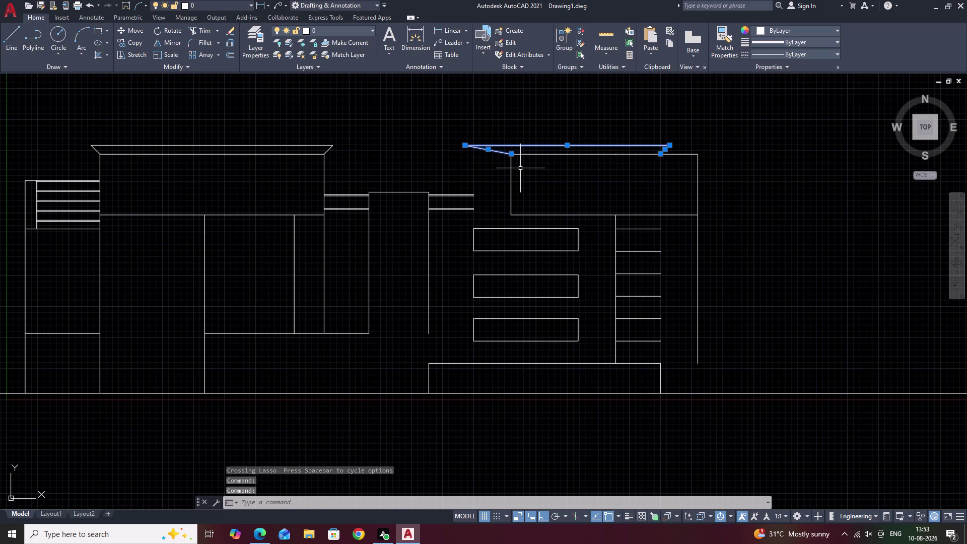
text(e)
key(space)
middle_drag(609, 202, 539, 206)
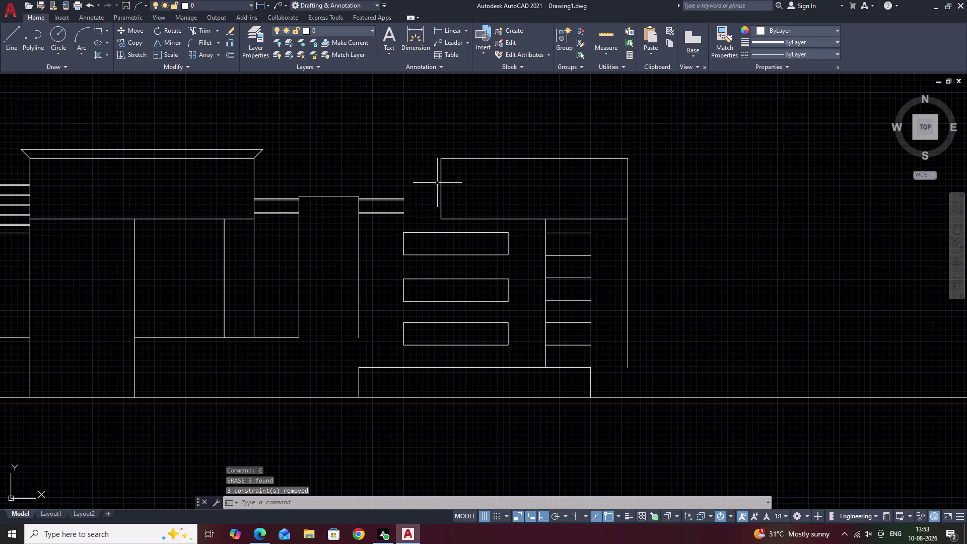
Select the side strip lines and start moving them from the strip's bottom end, then cancel.
scroll(up, 3)
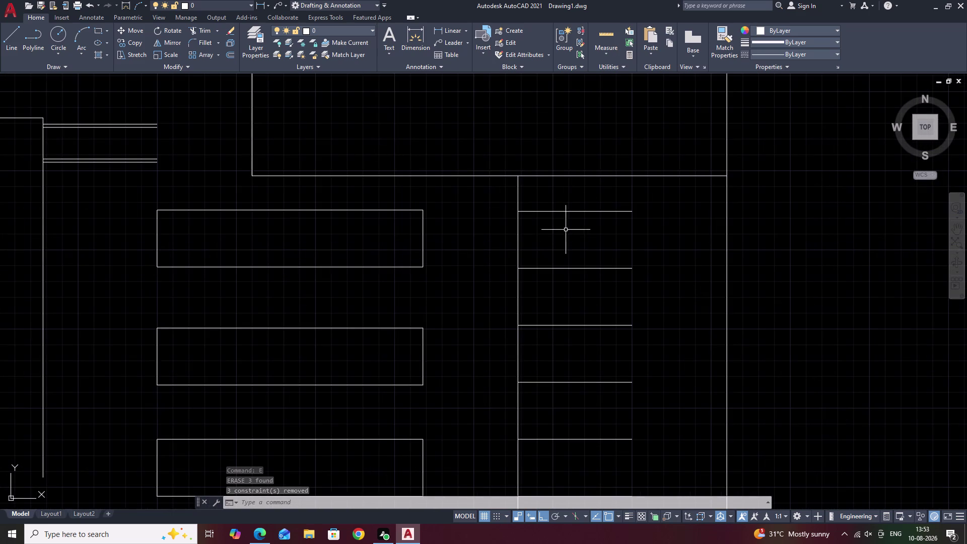
drag(567, 194, 520, 357)
middle_drag(594, 364, 594, 213)
drag(594, 214, 590, 216)
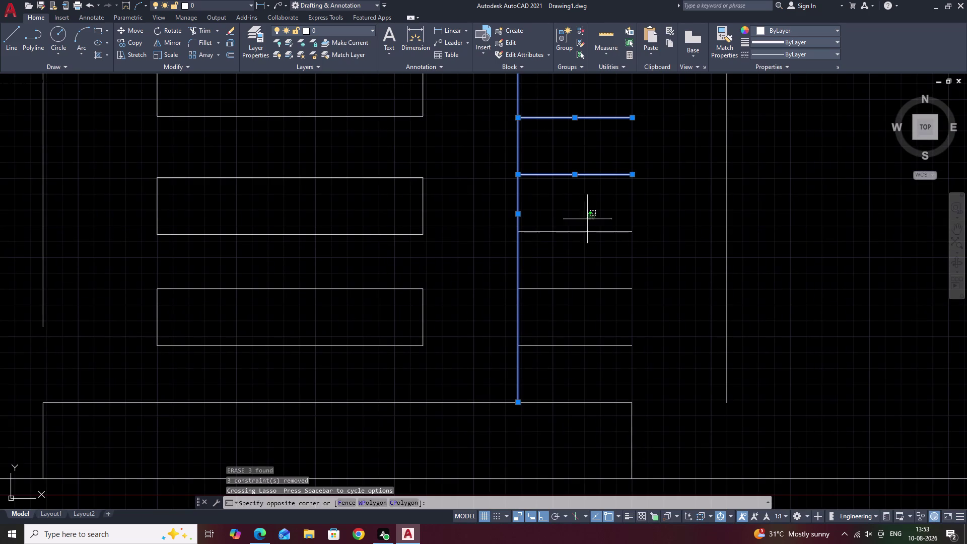
drag(590, 217, 545, 319)
drag(579, 320, 554, 369)
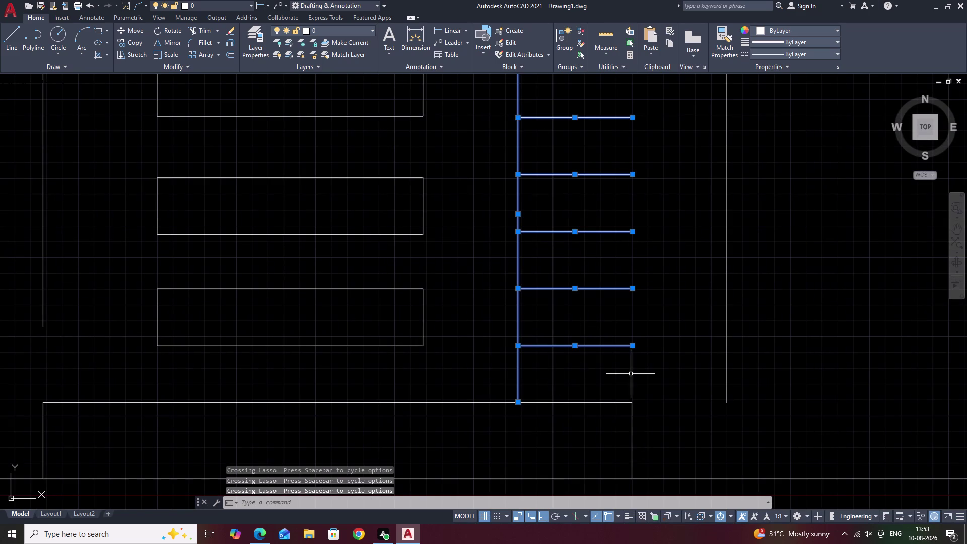
text(m)
key(space)
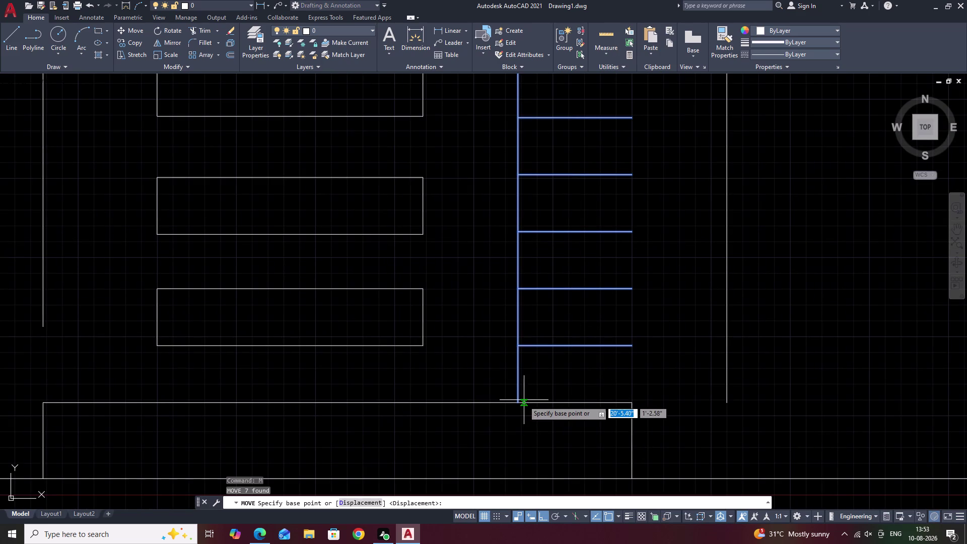
click(518, 401)
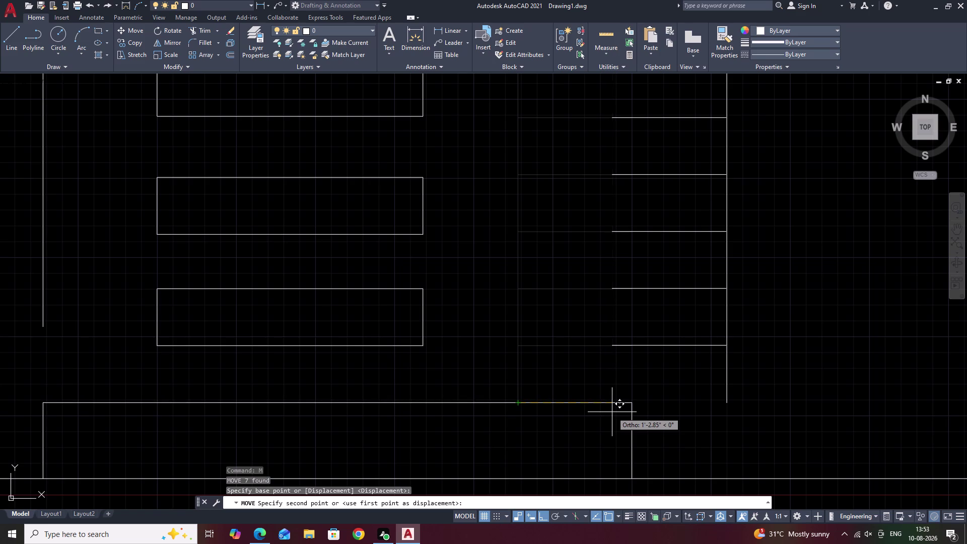
key(Escape)
Box-select the upper side strip lines, then clear that selection.
middle_drag(628, 274, 636, 410)
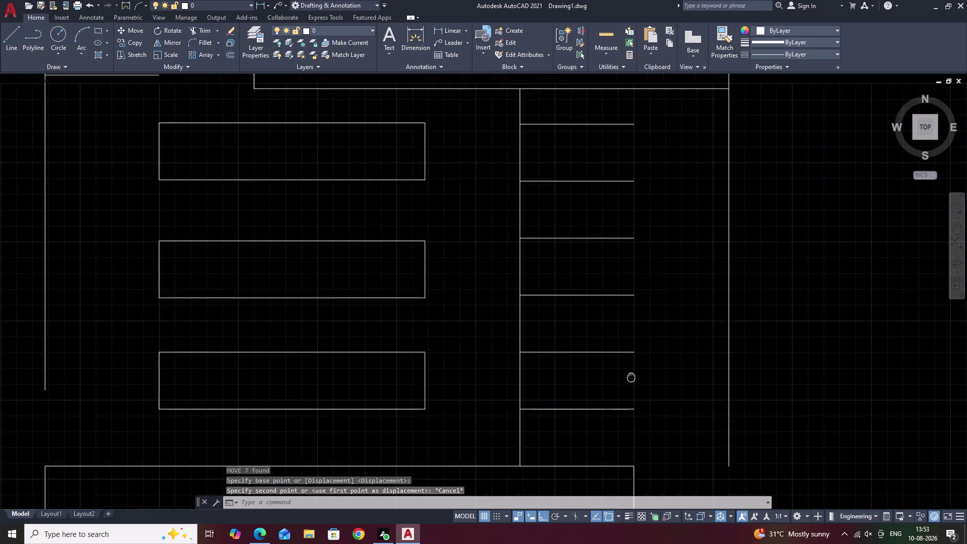
middle_drag(636, 411, 636, 413)
click(641, 188)
drag(641, 187, 489, 336)
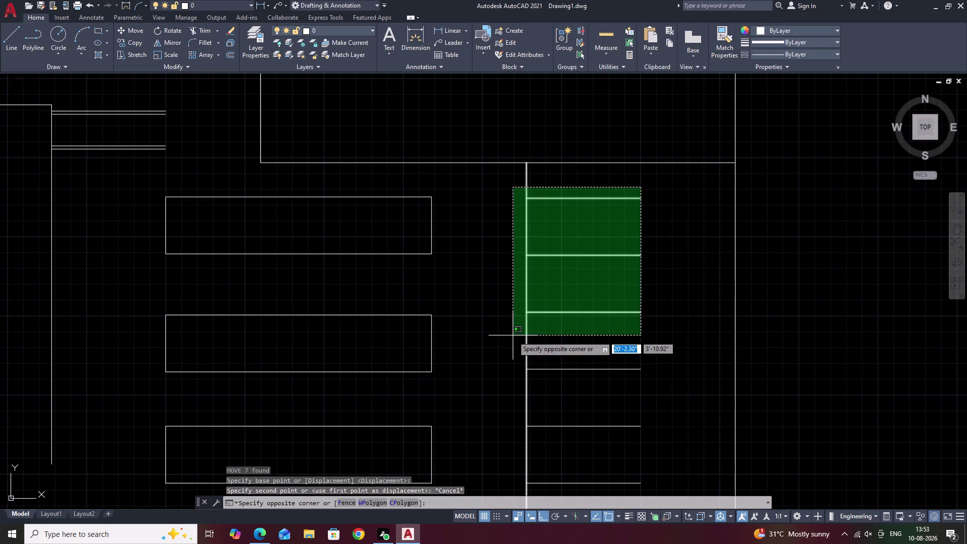
click(511, 345)
middle_drag(646, 364, 636, 164)
drag(608, 134, 608, 152)
drag(608, 159, 587, 162)
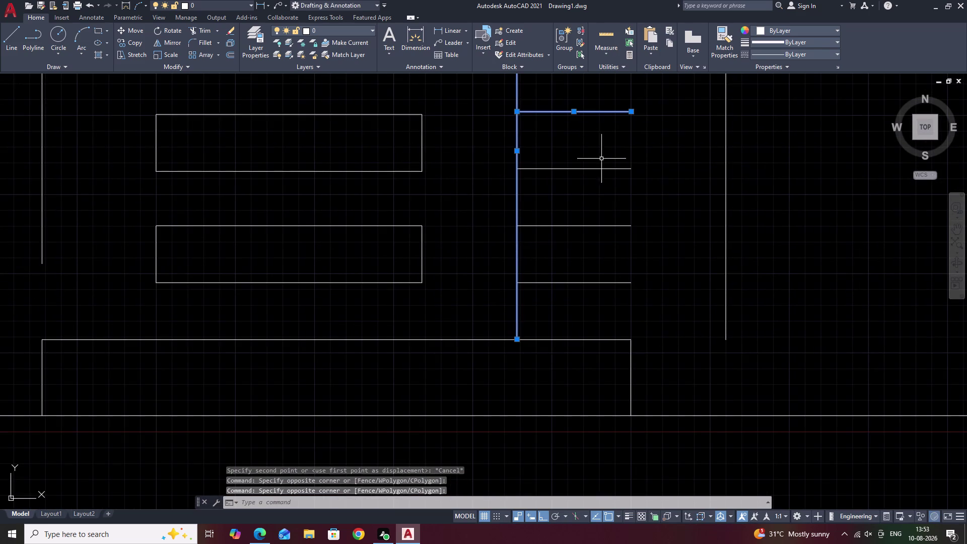
drag(588, 162, 518, 226)
key(Escape)
Reselect all seven horizontal lines of the side strip.
scroll(down, 3)
middle_drag(583, 172, 582, 201)
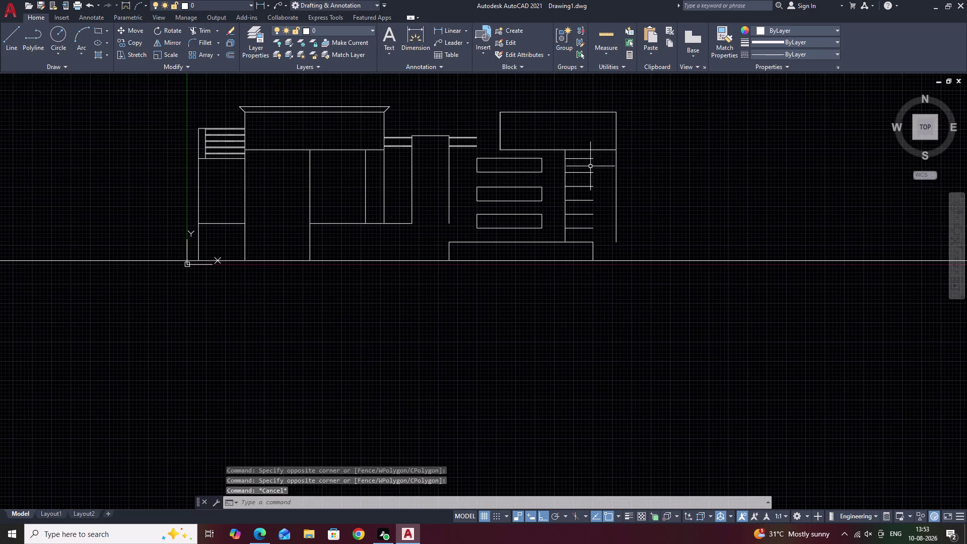
scroll(up, 3)
drag(578, 187, 452, 317)
middle_drag(512, 325, 528, 227)
drag(576, 190, 504, 326)
middle_drag(578, 337, 580, 279)
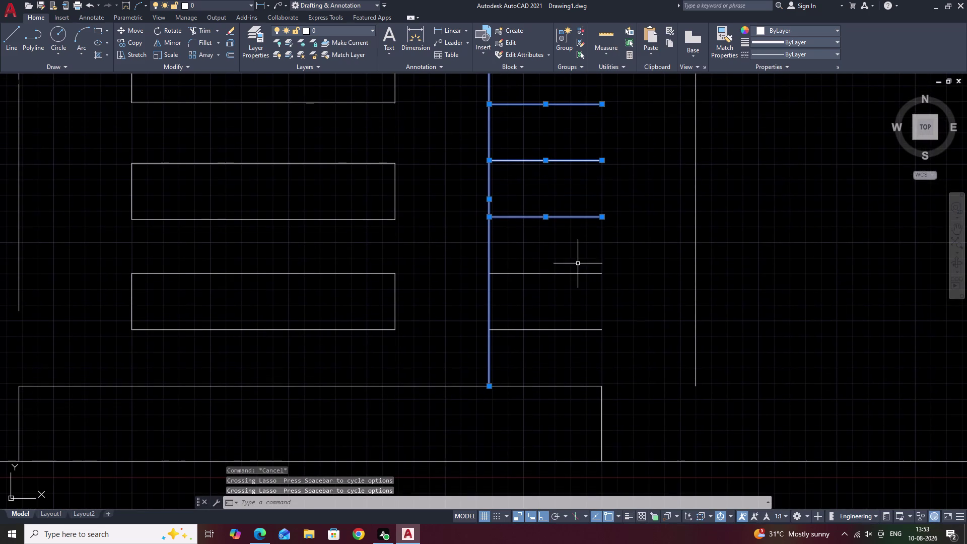
drag(583, 248, 502, 354)
middle_drag(614, 287, 614, 329)
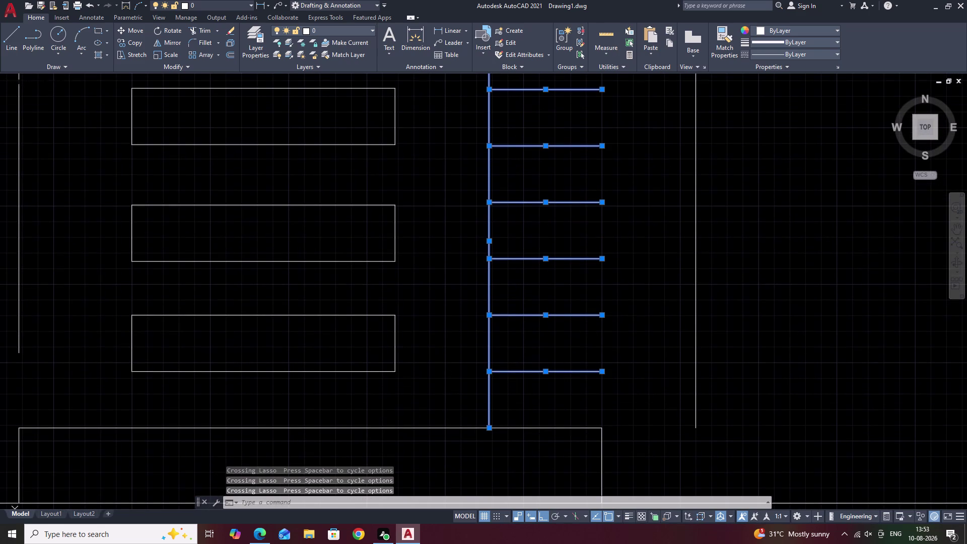
Move the side strip lines so their right ends meet the door's right edge.
text(m)
key(space)
middle_drag(607, 254, 612, 336)
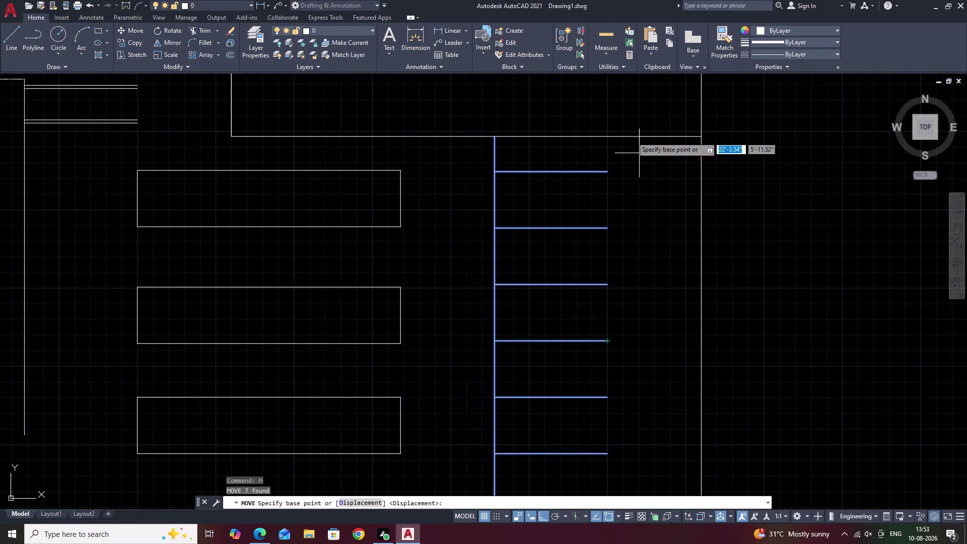
click(608, 174)
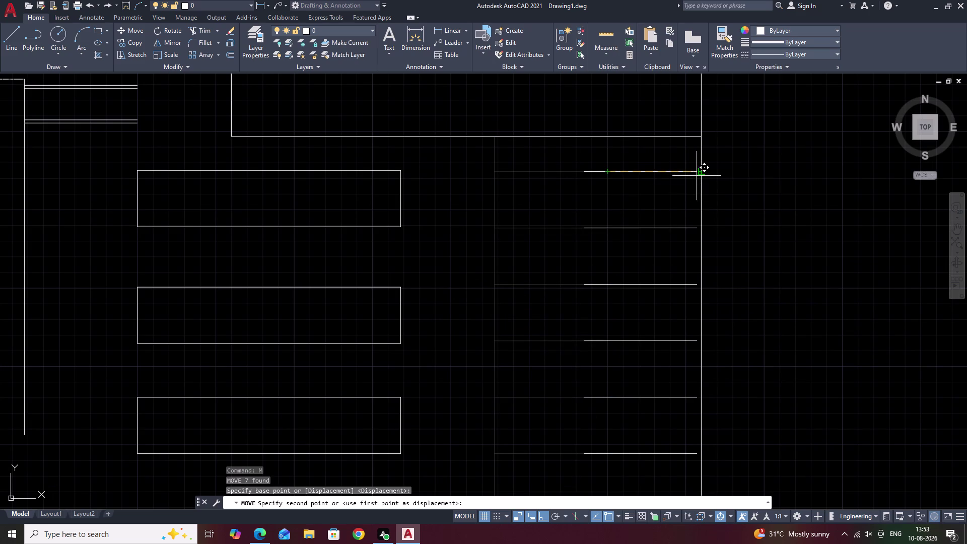
click(702, 174)
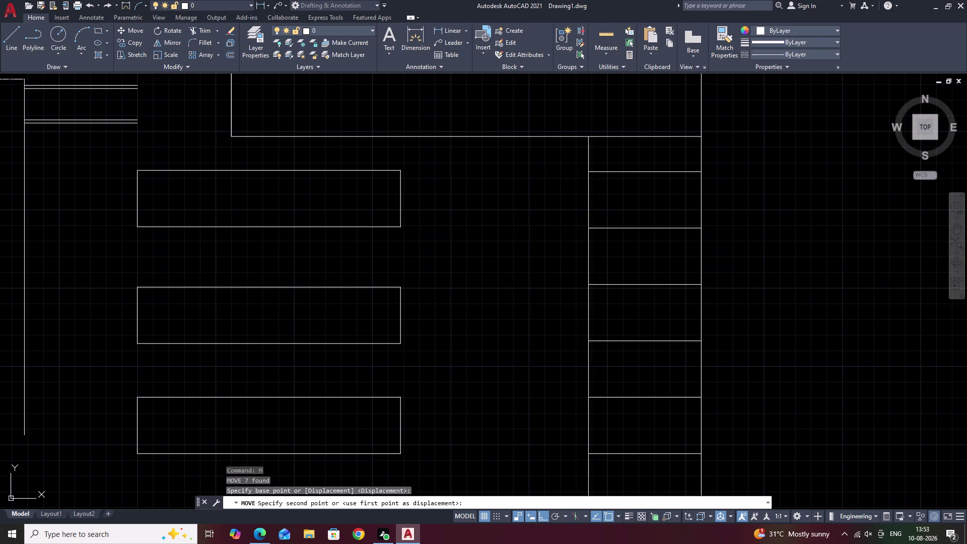
Move the lower block's short end line onto the door's right edge.
scroll(down, 3)
middle_drag(764, 246, 744, 186)
scroll(up, 3)
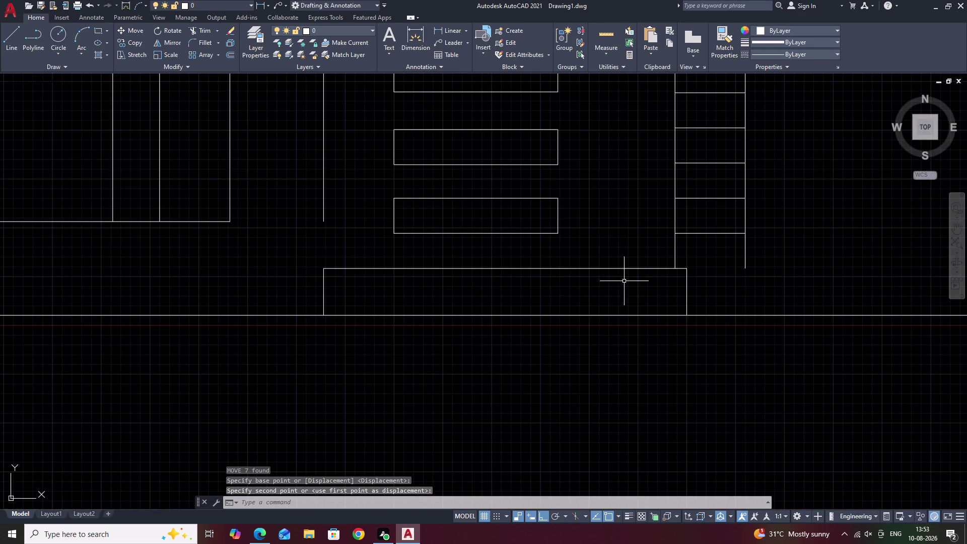
click(686, 288)
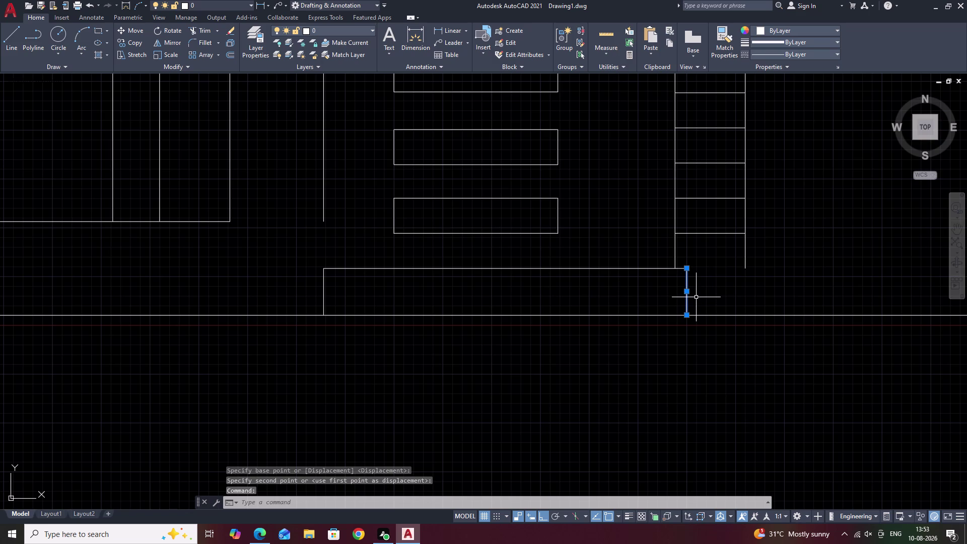
text(m)
key(space)
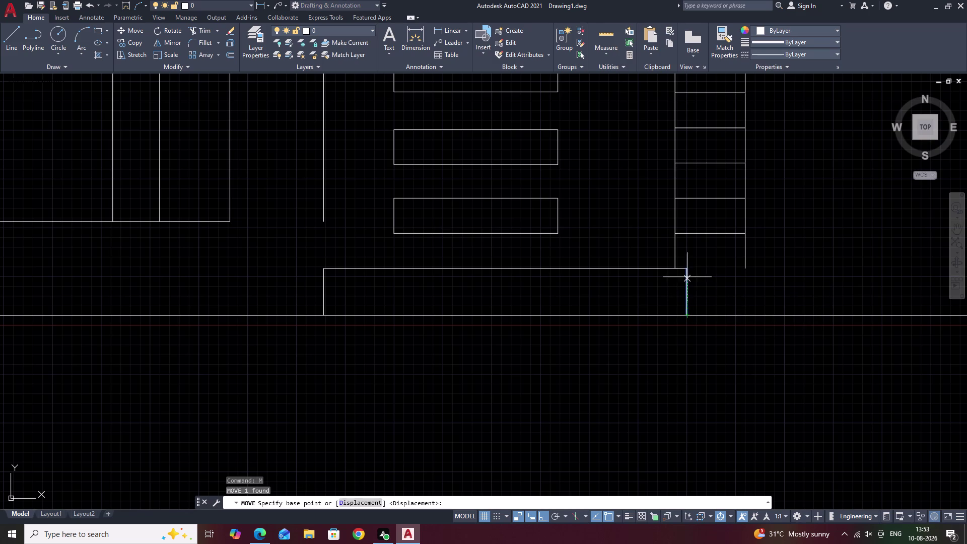
click(685, 269)
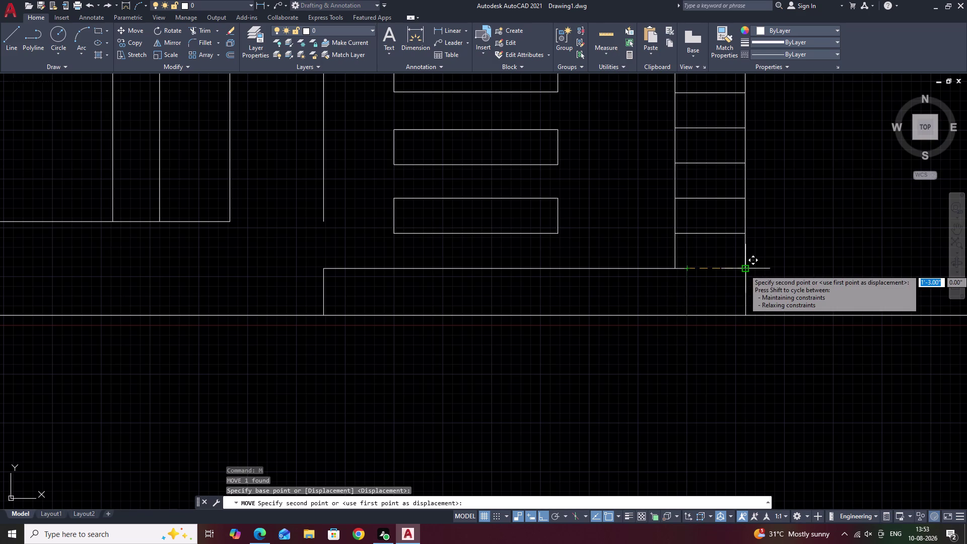
click(744, 269)
key(Escape)
text(e)
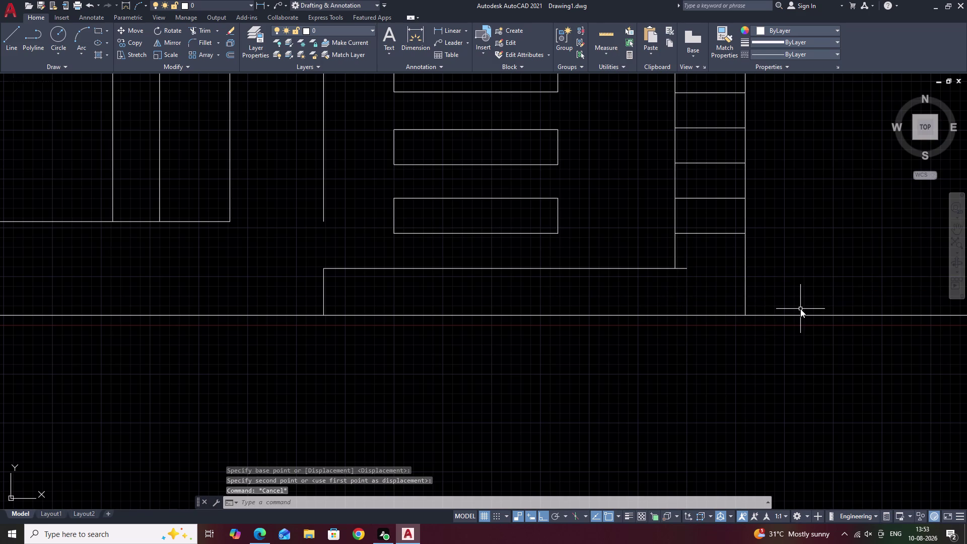
text(x)
key(space)
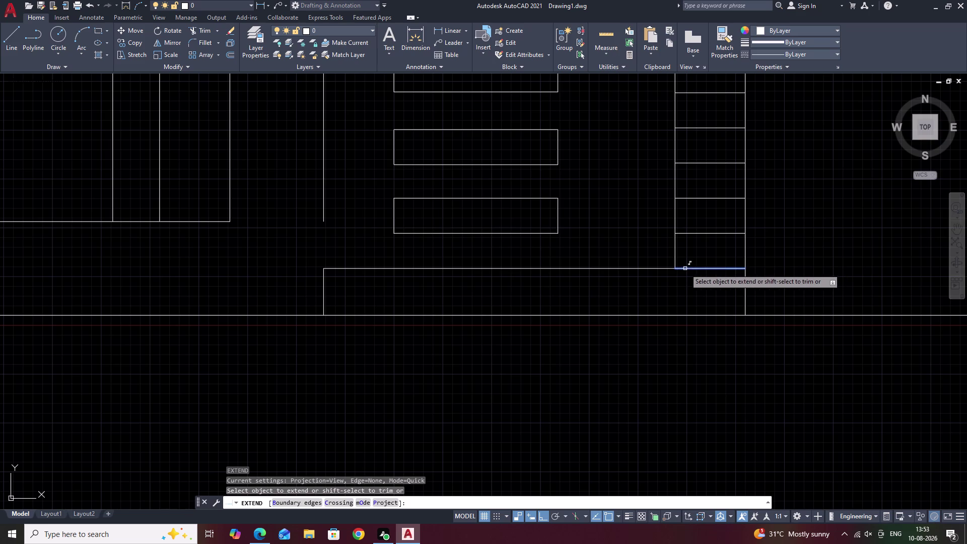
Extend the lower block's top edge out to the door's right edge.
click(685, 269)
key(Escape)
scroll(down, 3)
middle_drag(577, 218, 600, 240)
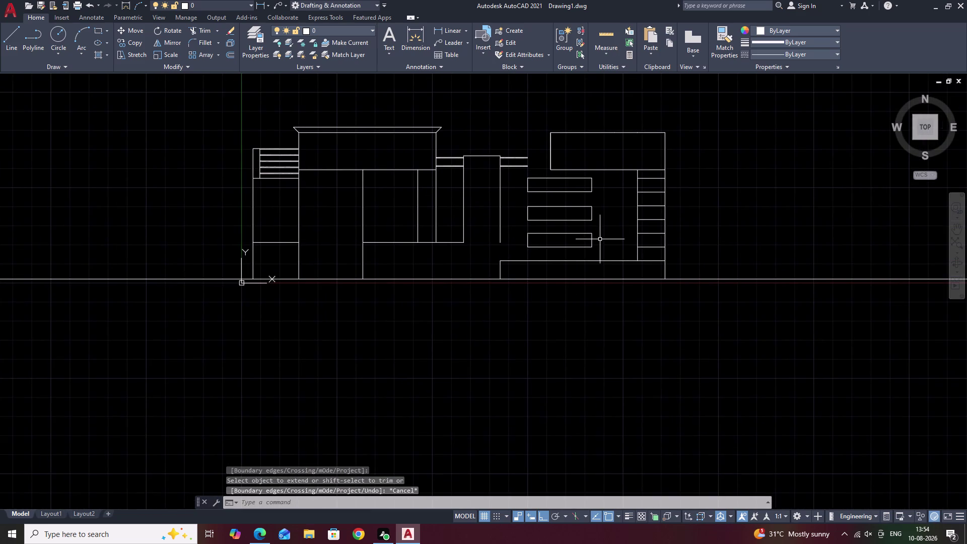
scroll(up, 3)
middle_drag(553, 144, 573, 227)
key(Escape)
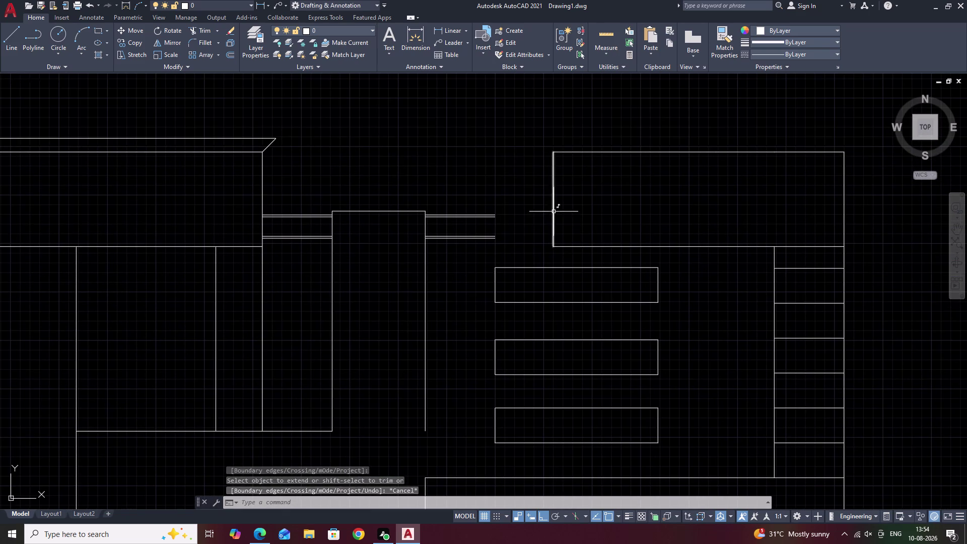
Erase the right upper block's left vertical line.
click(552, 210)
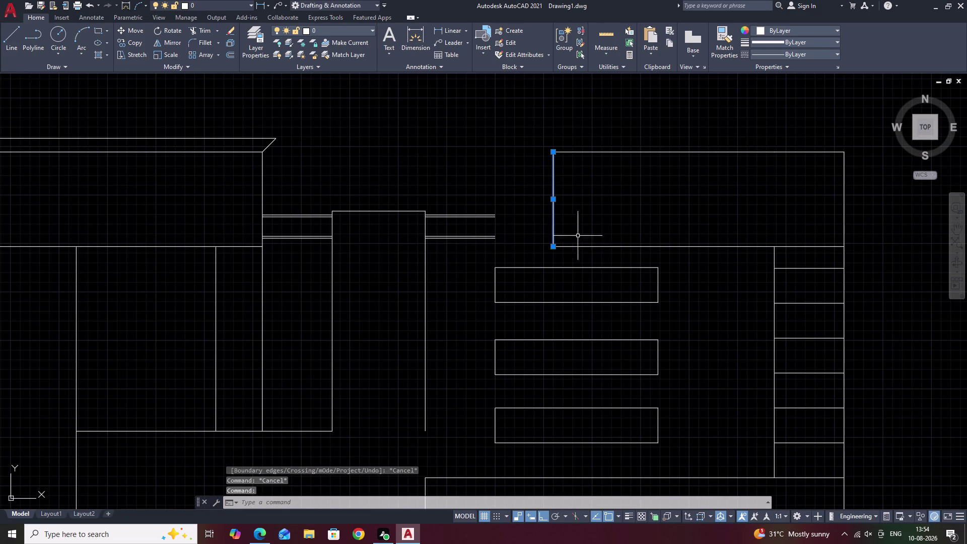
key(e)
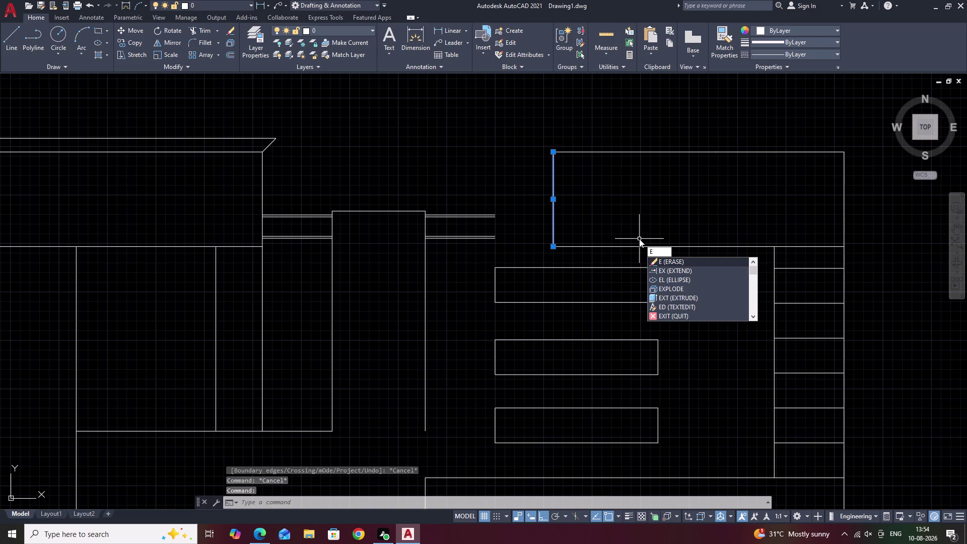
key(space)
click(553, 217)
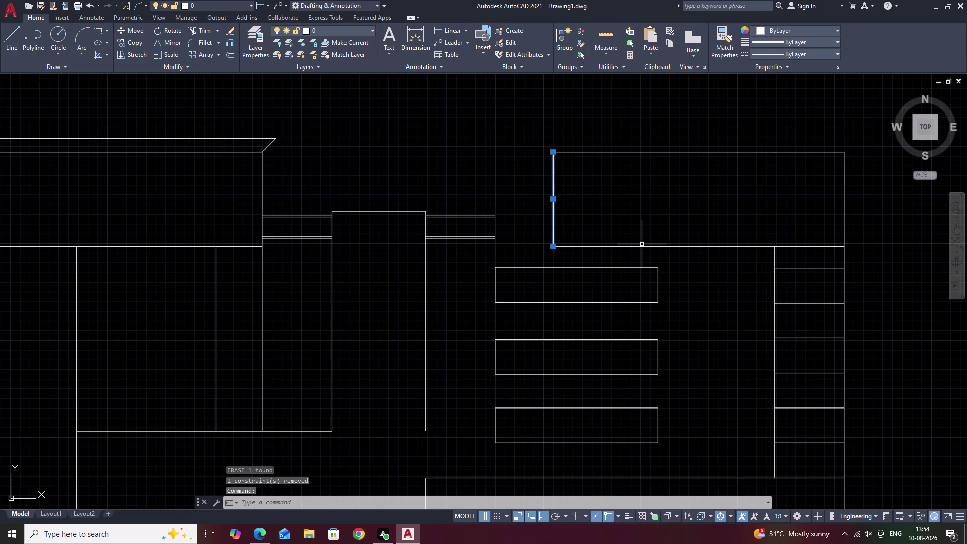
text(e)
key(space)
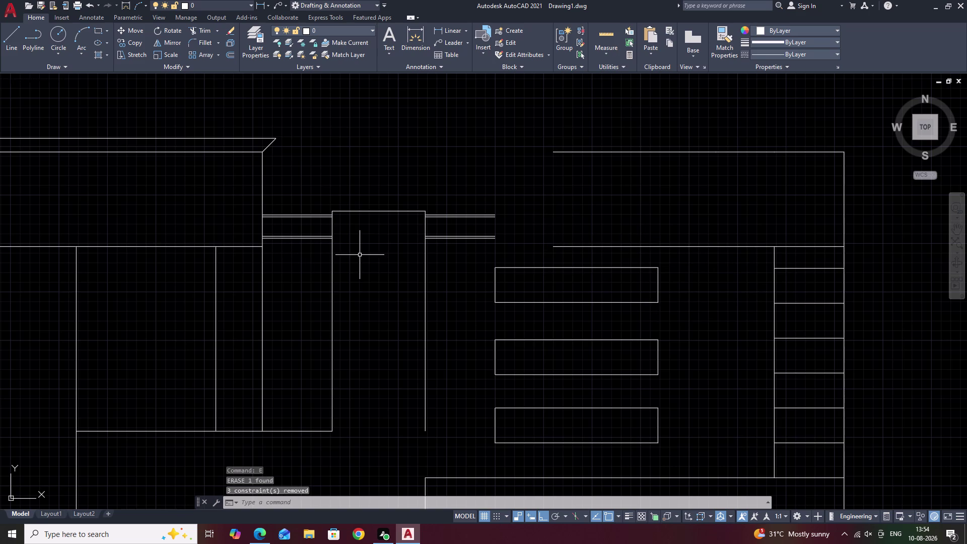
text(l)
key(space)
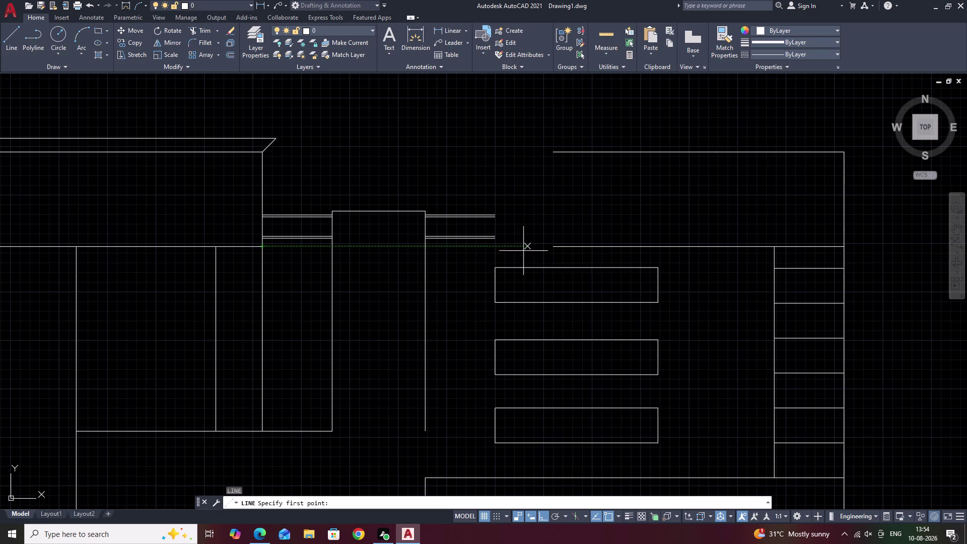
Draw a vertical line from the right upper block's lower edge to above its top edge.
click(495, 249)
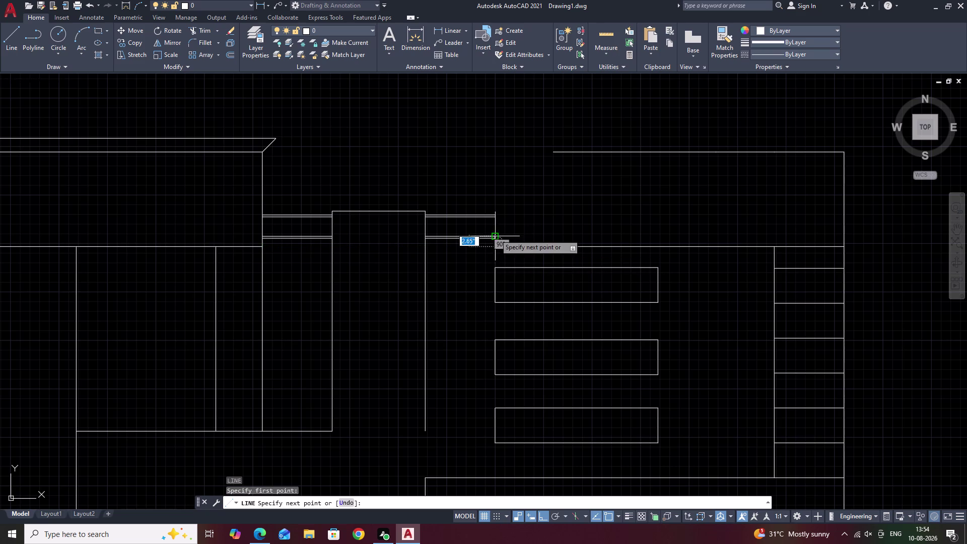
click(498, 123)
key(Escape)
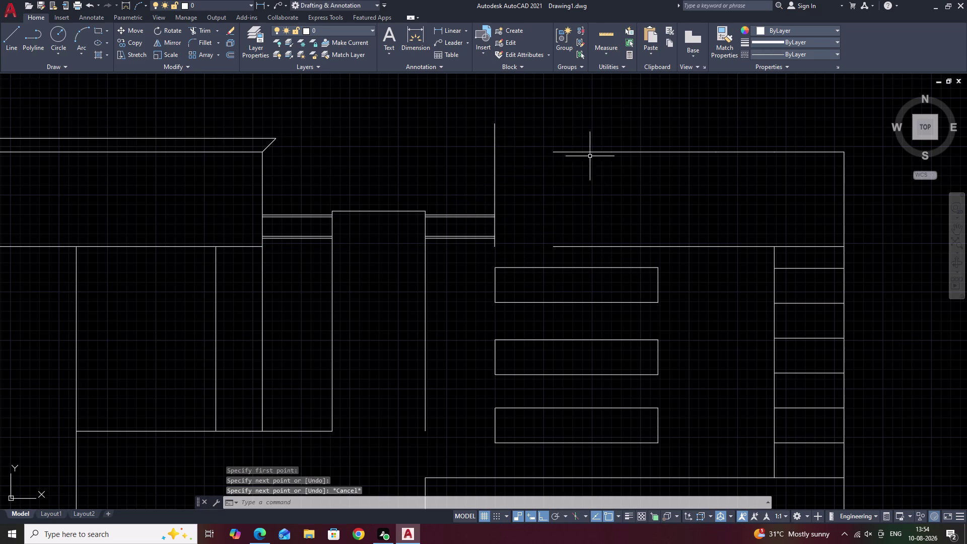
scroll(up, 3)
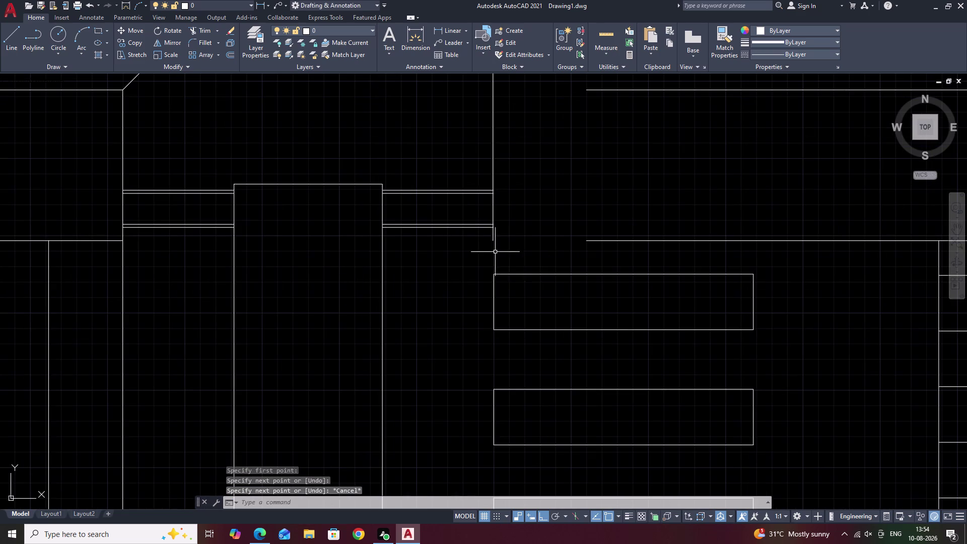
text(l)
key(space)
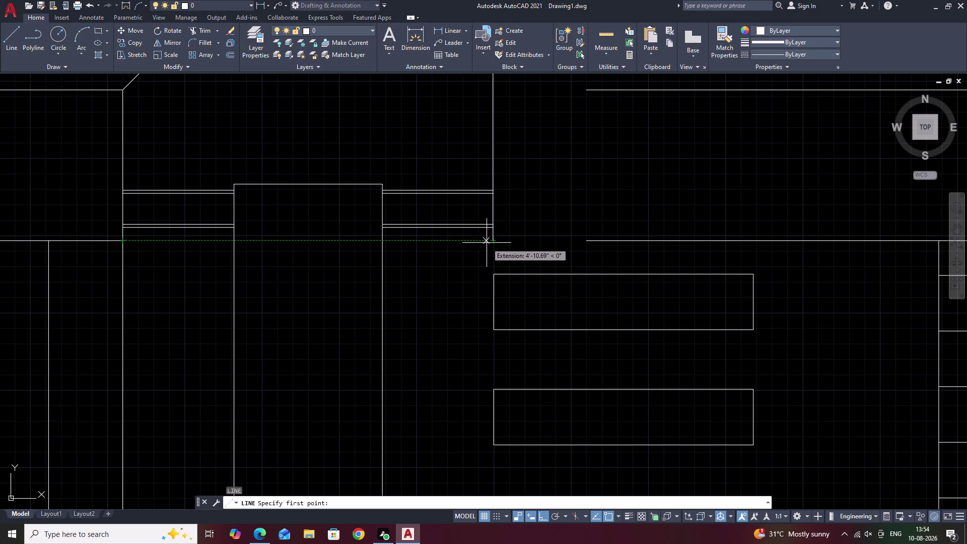
key(Escape)
text(ex)
key(space)
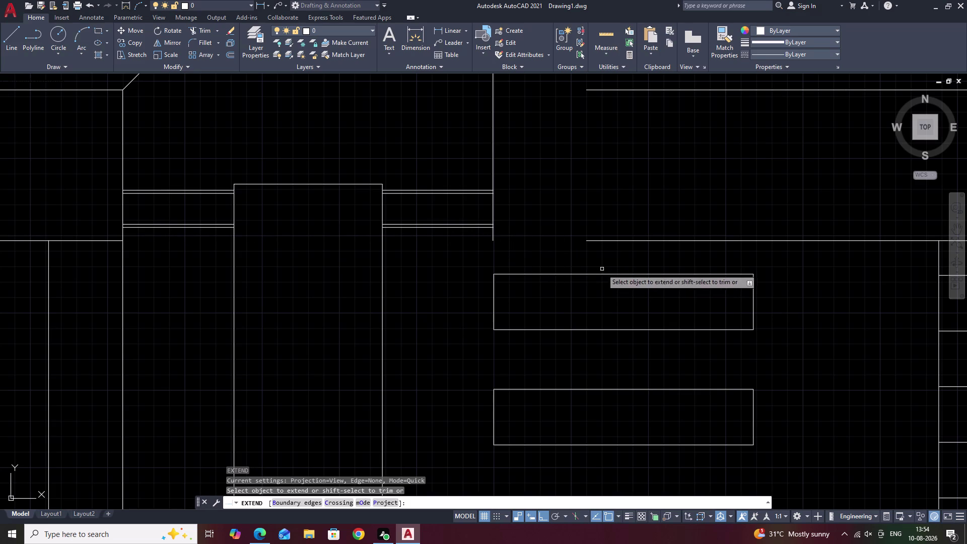
click(594, 240)
middle_drag(571, 171, 557, 313)
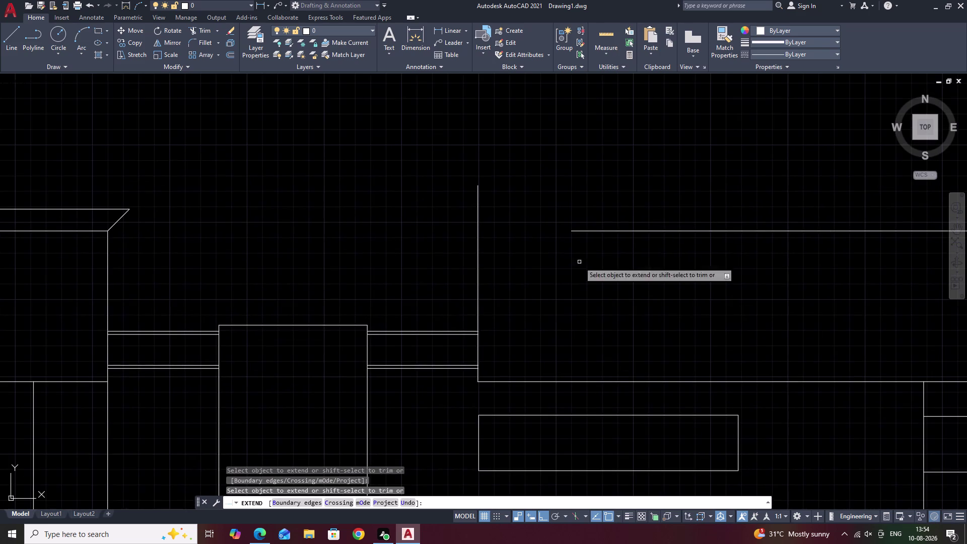
click(585, 229)
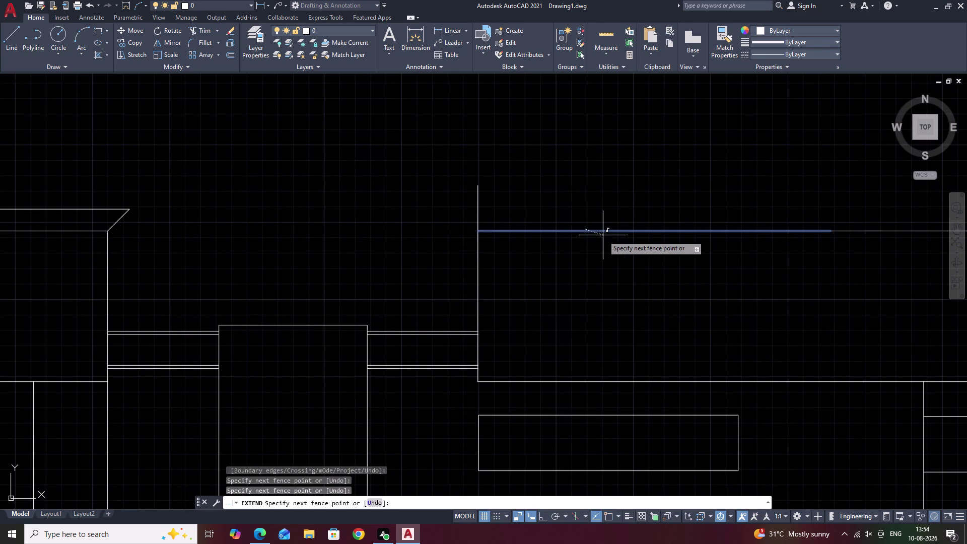
click(603, 236)
key(Escape)
text(t)
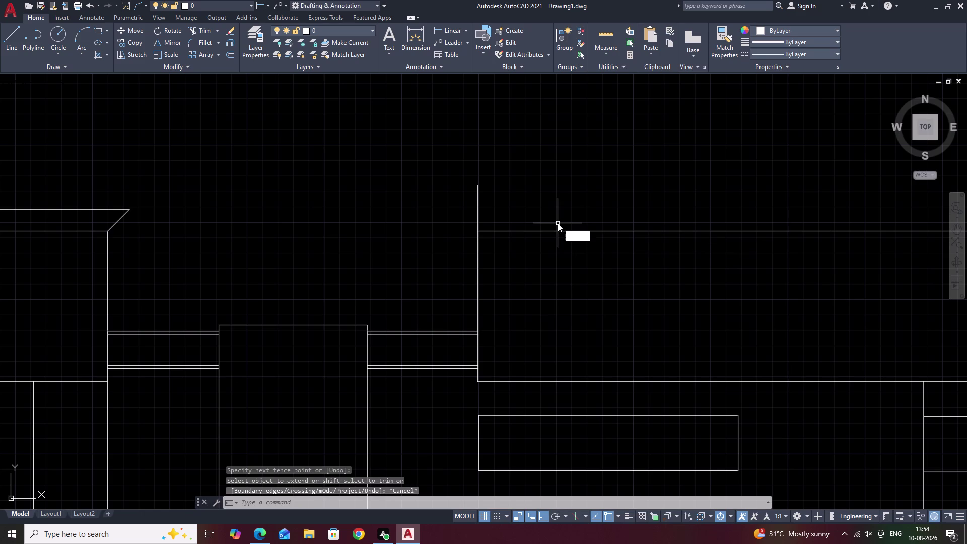
text(r)
key(space)
drag(521, 197, 443, 219)
key(Escape)
scroll(up, 3)
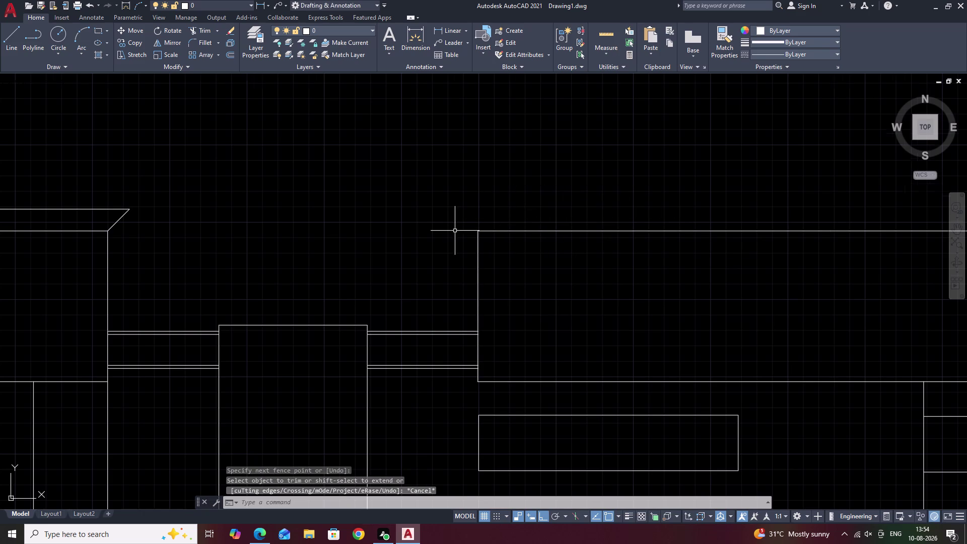
scroll(up, 3)
middle_drag(581, 271, 370, 240)
scroll(down, 3)
middle_drag(505, 313, 413, 301)
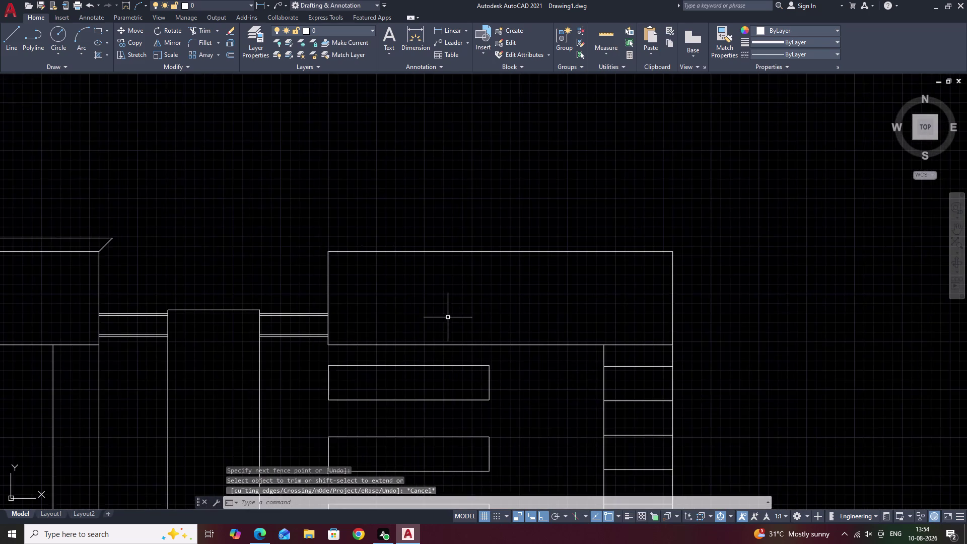
middle_drag(448, 318, 437, 256)
middle_drag(466, 310, 464, 295)
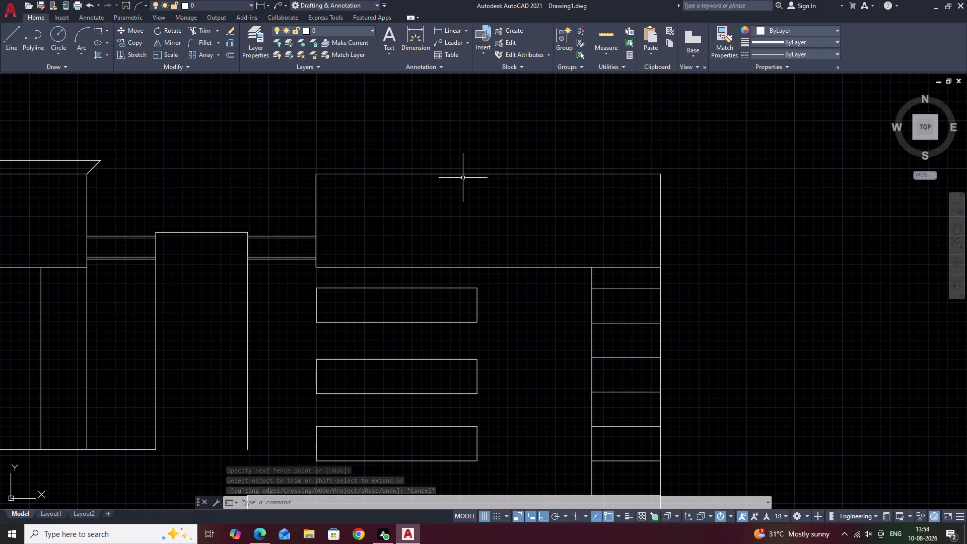
middle_drag(379, 366, 214, 333)
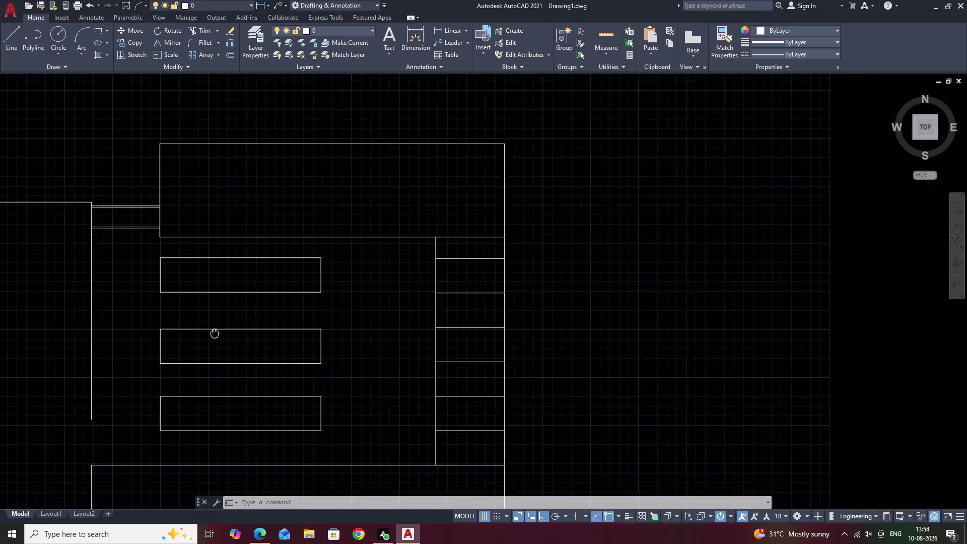
middle_drag(373, 330, 328, 338)
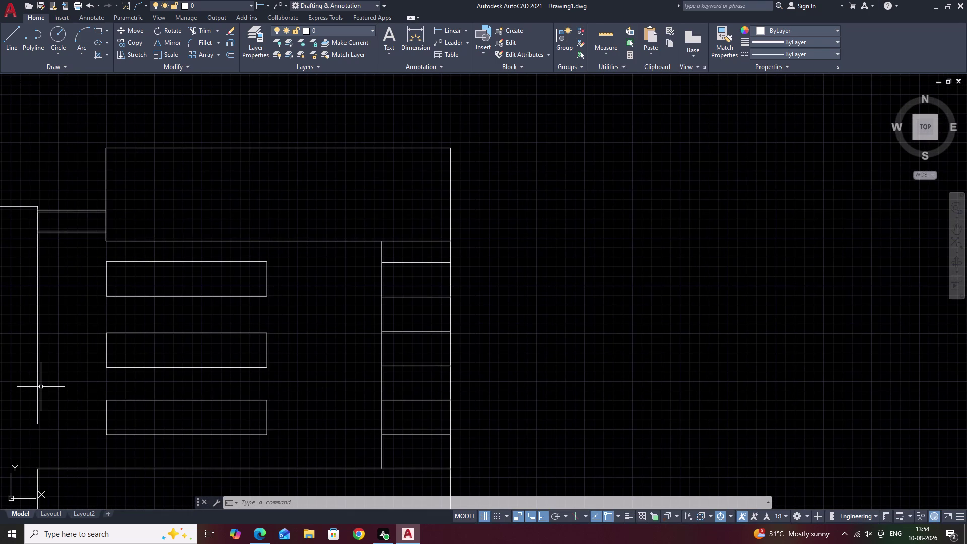
key(o)
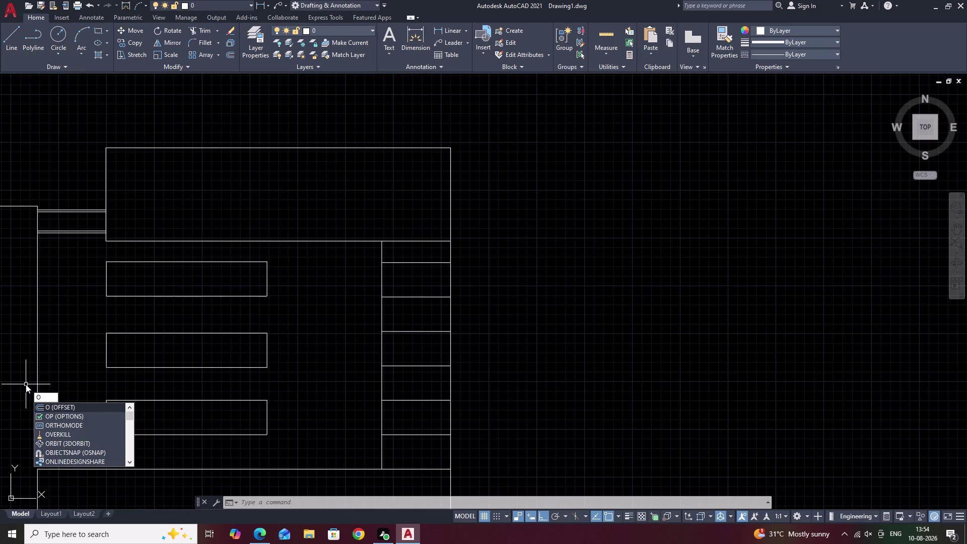
Enter a 1'6" offset distance and pick the strip's left edge, then cancel.
key(space)
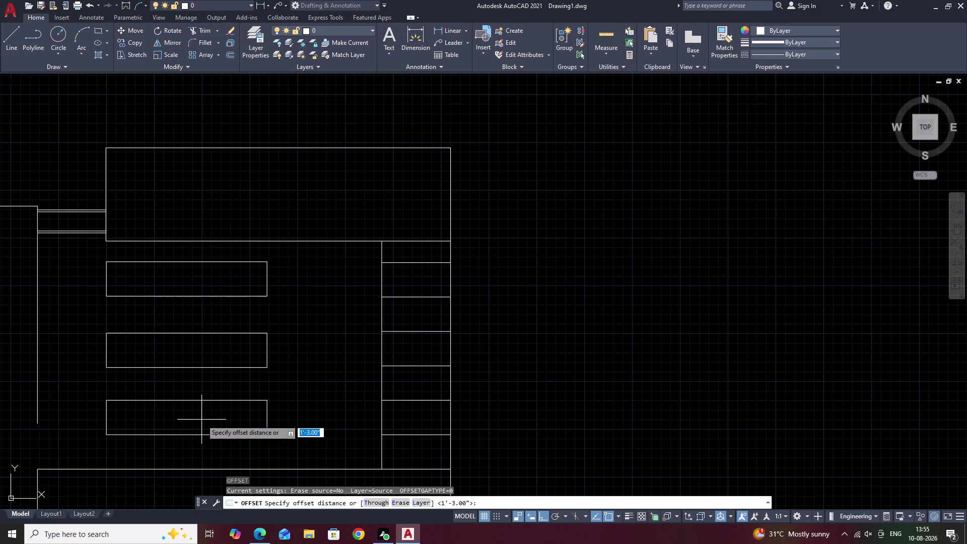
text(1)
key(space)
text(6)
key(shift+quotedbl)
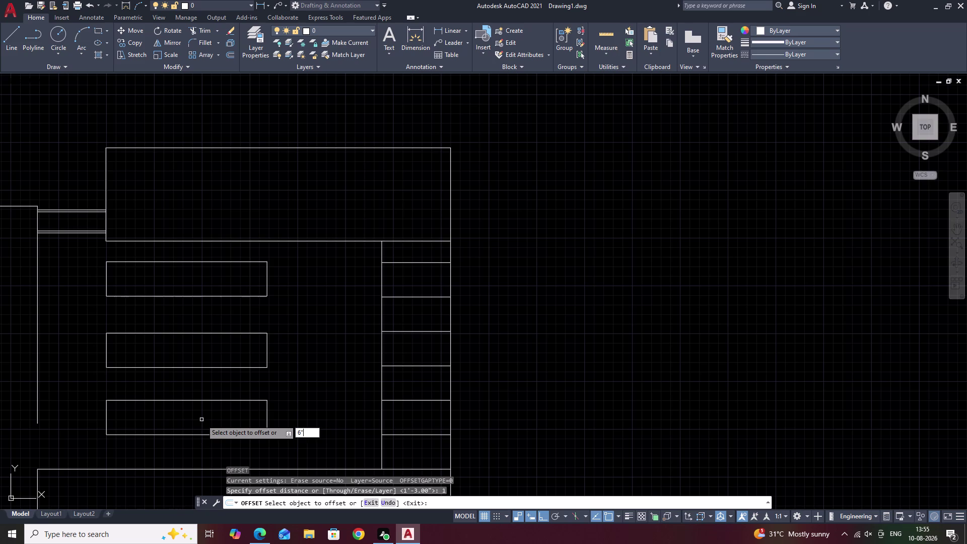
key(BackSpace)
key(BackSpace)
key(1)
key(apostrophe)
text(6")
key(space)
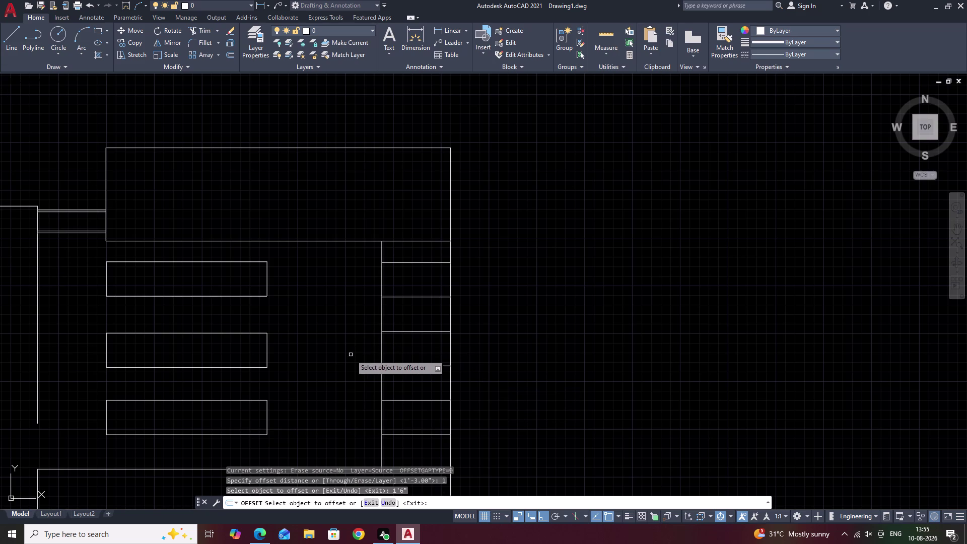
click(383, 350)
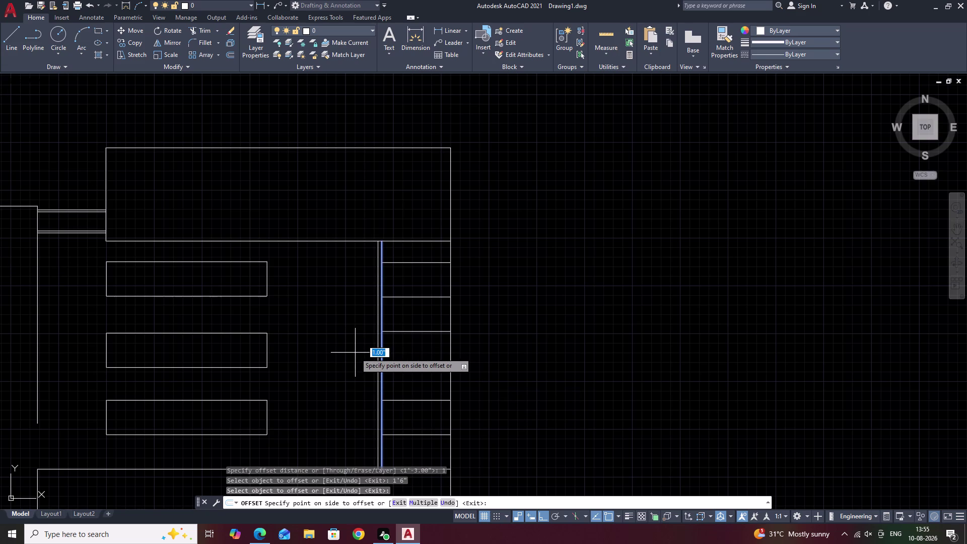
key(Escape)
Offset the side strip's left edge line 1'6" to the left as a divider.
text(o)
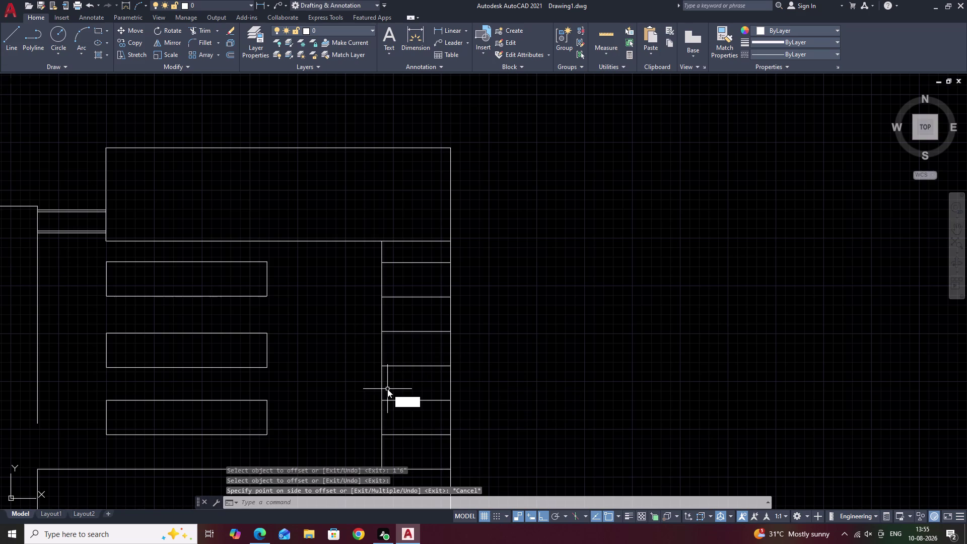
key(space)
text(1')
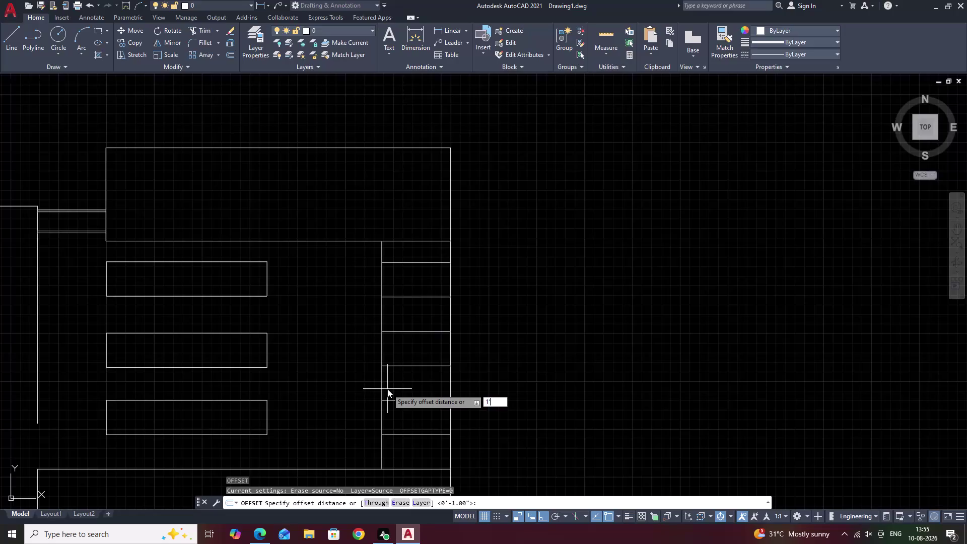
key(6)
key(shift+colon)
key(BackSpace)
key(shift+quotedbl)
key(space)
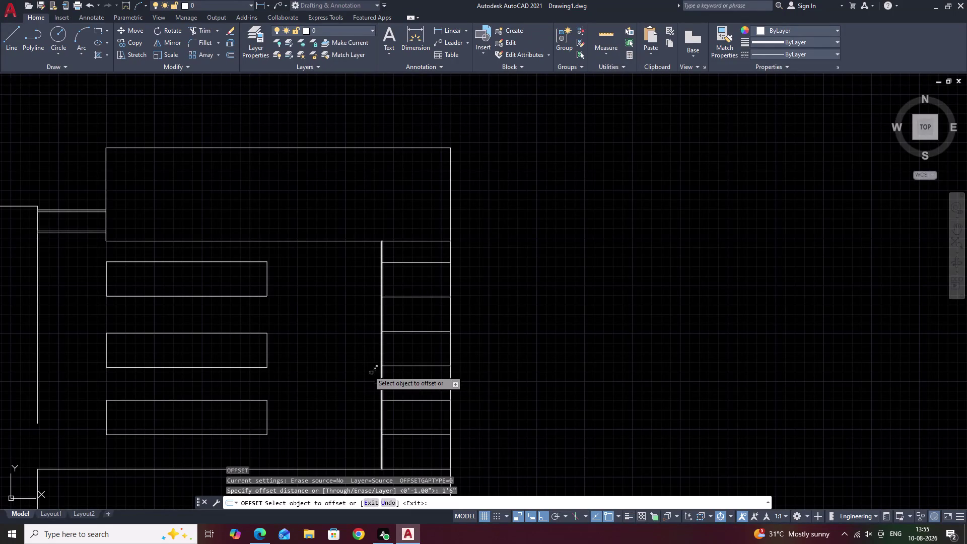
click(382, 381)
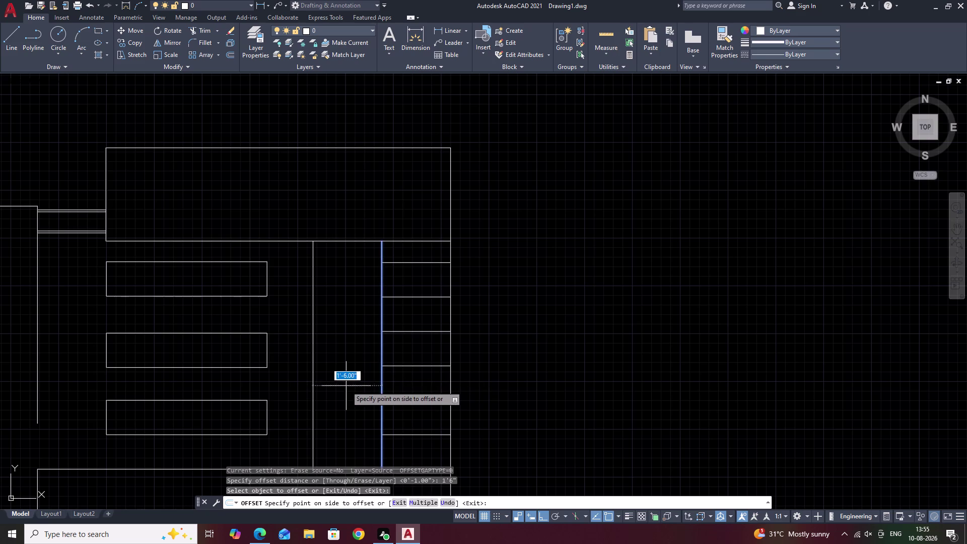
click(347, 386)
click(346, 386)
middle_drag(312, 399, 398, 366)
key(Escape)
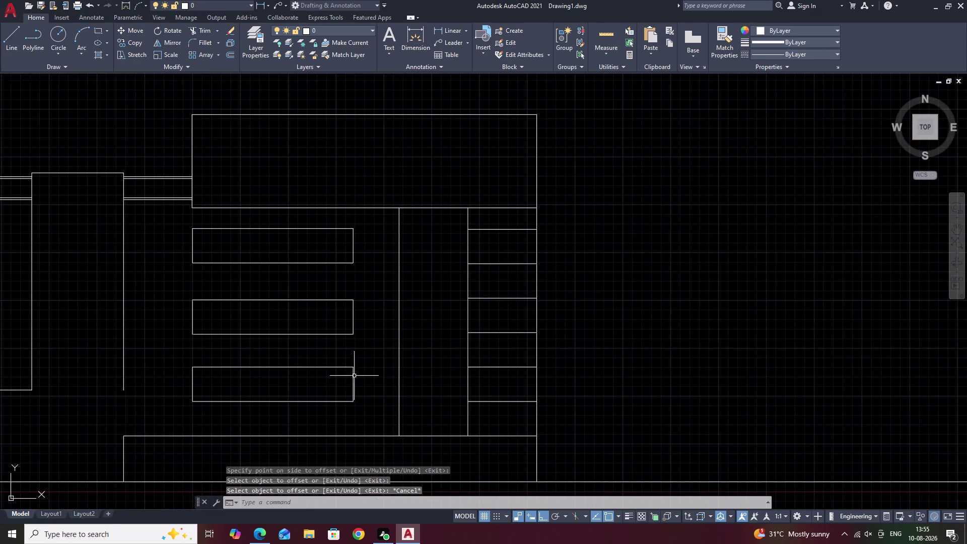
Select the three stacked panels and shift them slightly to the right.
click(347, 363)
drag(347, 363, 288, 398)
click(282, 406)
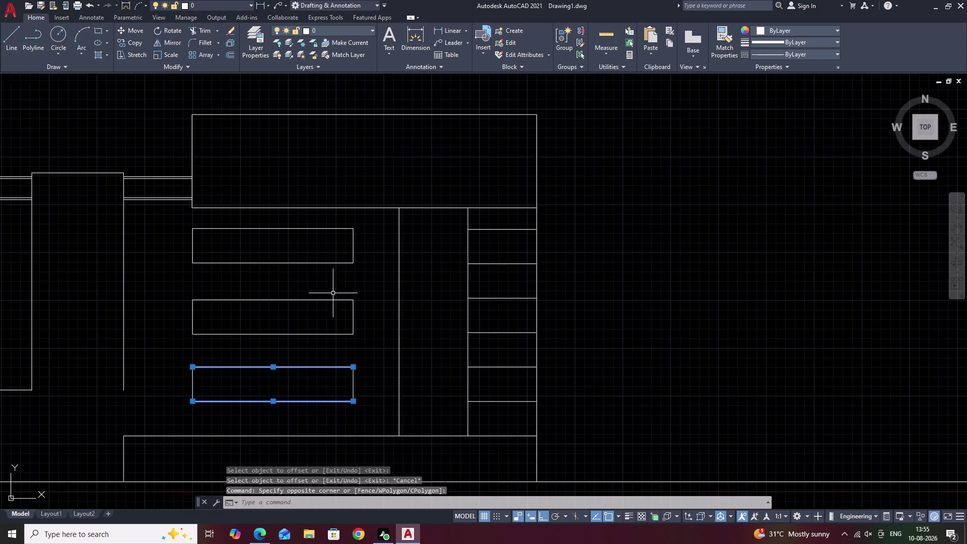
drag(357, 222, 285, 364)
click(289, 367)
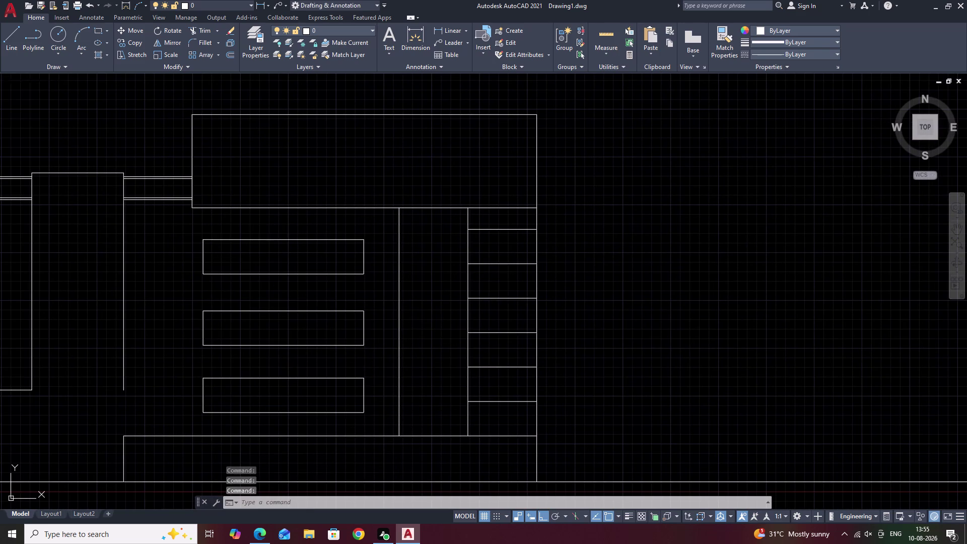